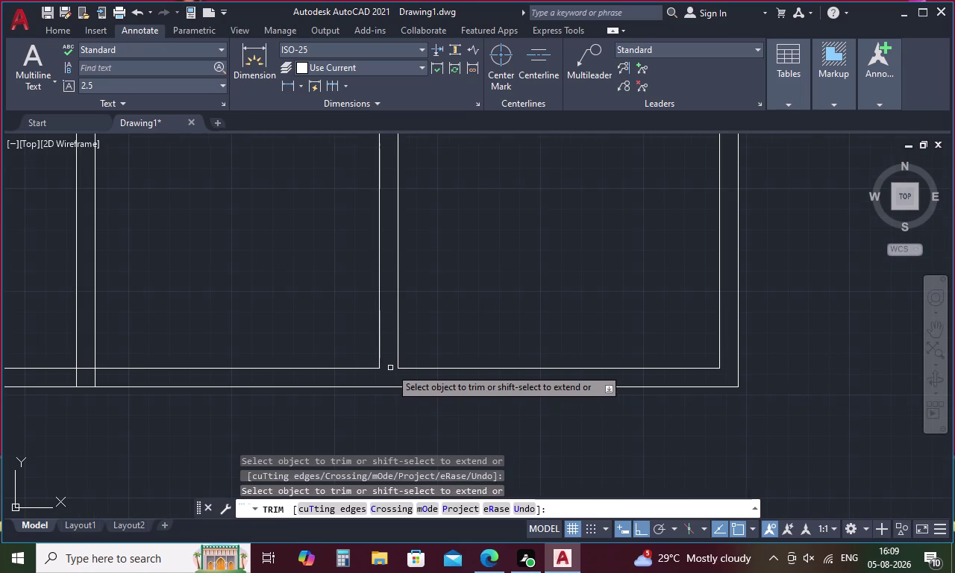
Trim the overshooting line at the floor plan's bottom-left wall corner.
middle_drag(311, 377, 513, 376)
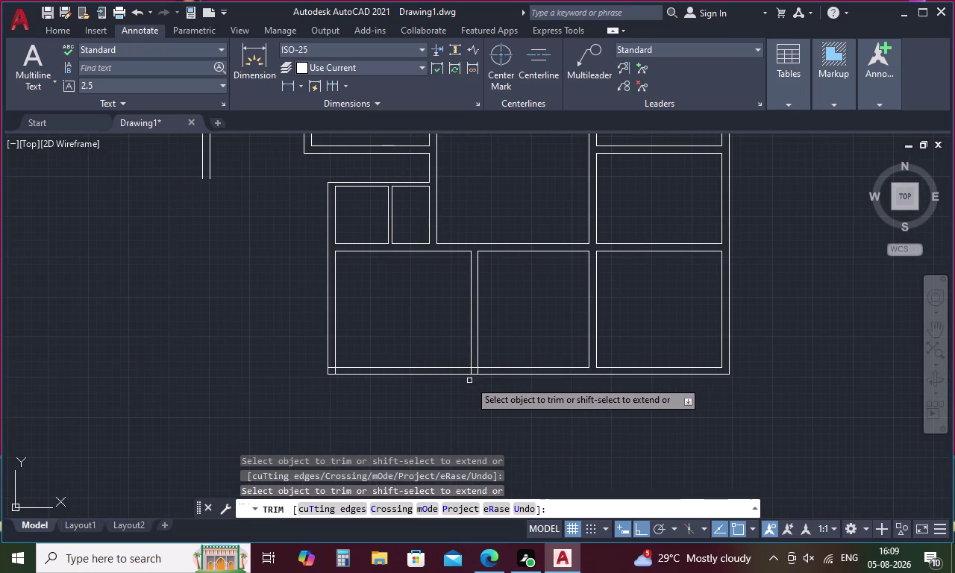
scroll(up, 3)
drag(489, 342, 471, 365)
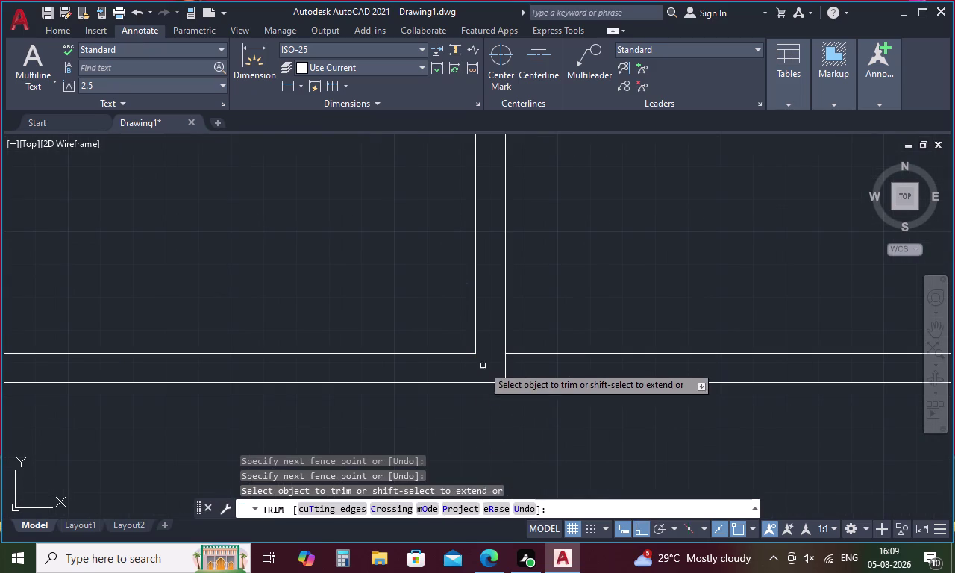
drag(486, 360, 519, 368)
scroll(down, 3)
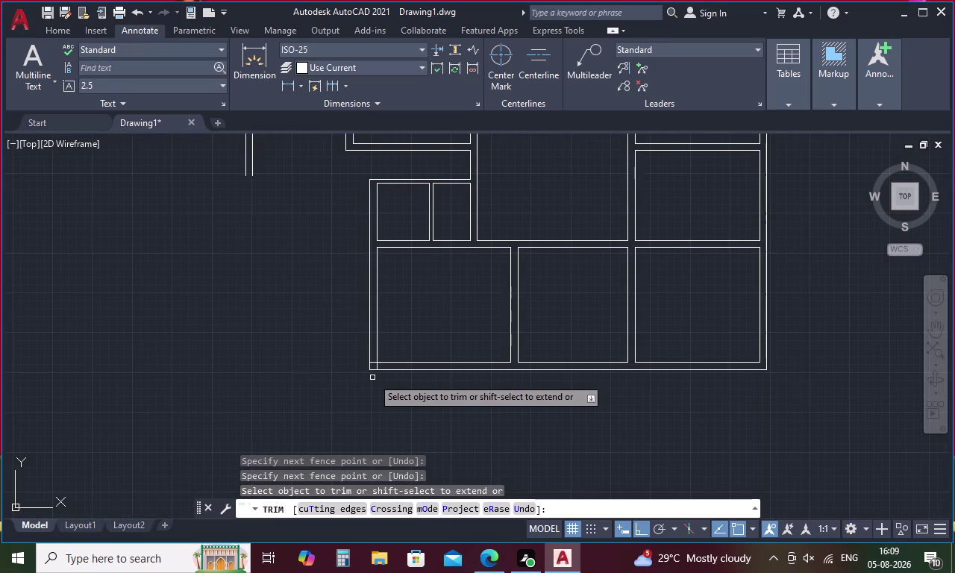
scroll(up, 3)
drag(373, 353, 392, 371)
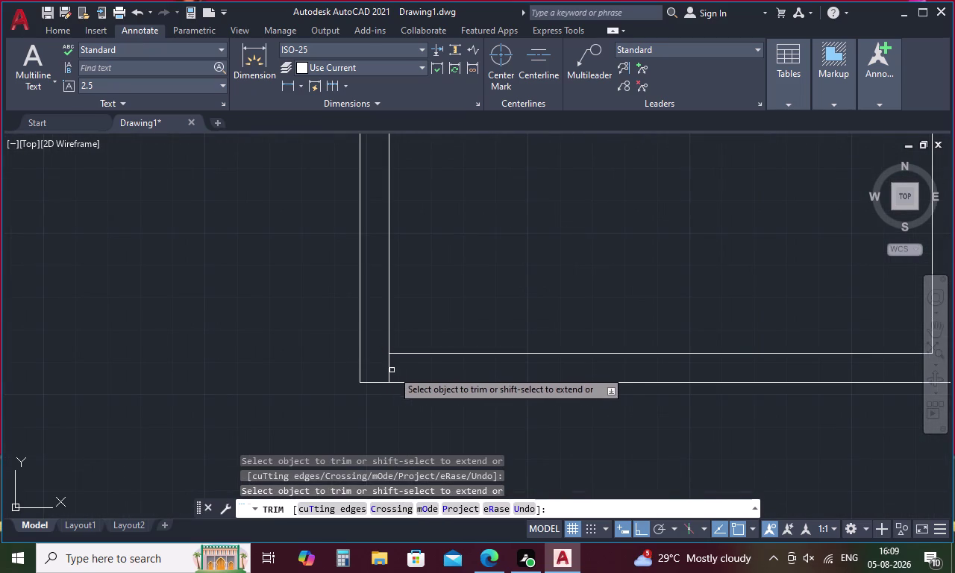
drag(391, 370, 406, 370)
click(389, 364)
scroll(down, 3)
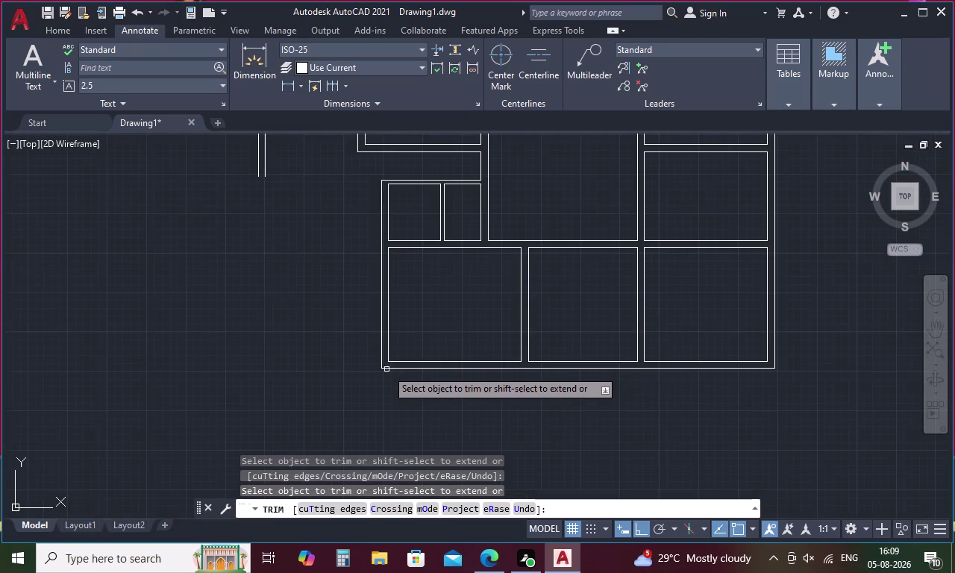
scroll(down, 3)
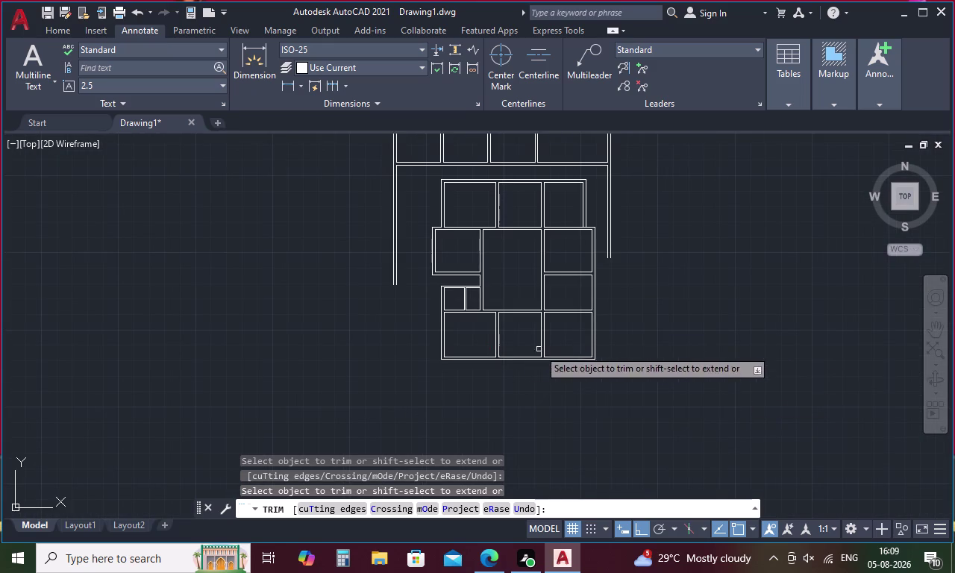
key(Escape)
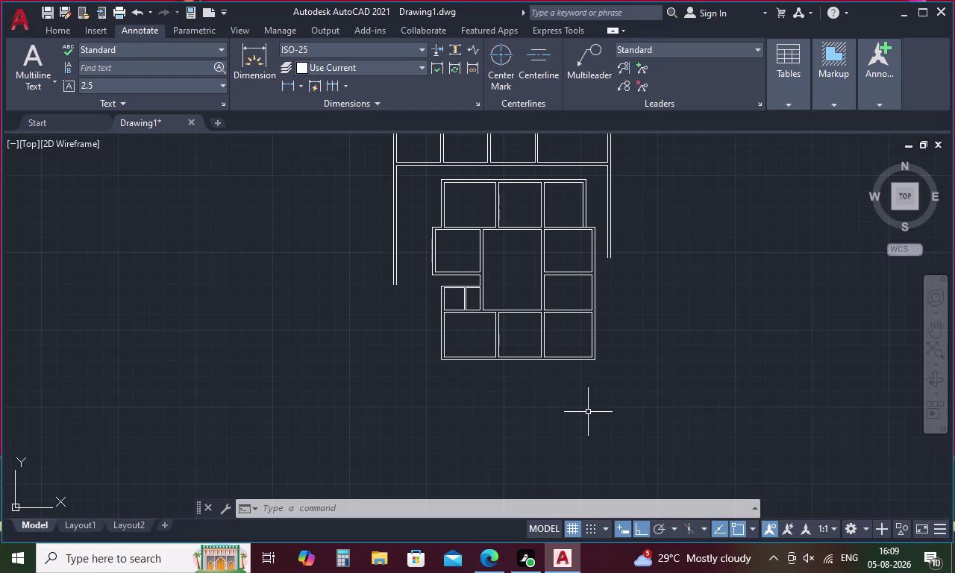
Pan down to show the empty space below the house.
middle_drag(481, 382, 480, 374)
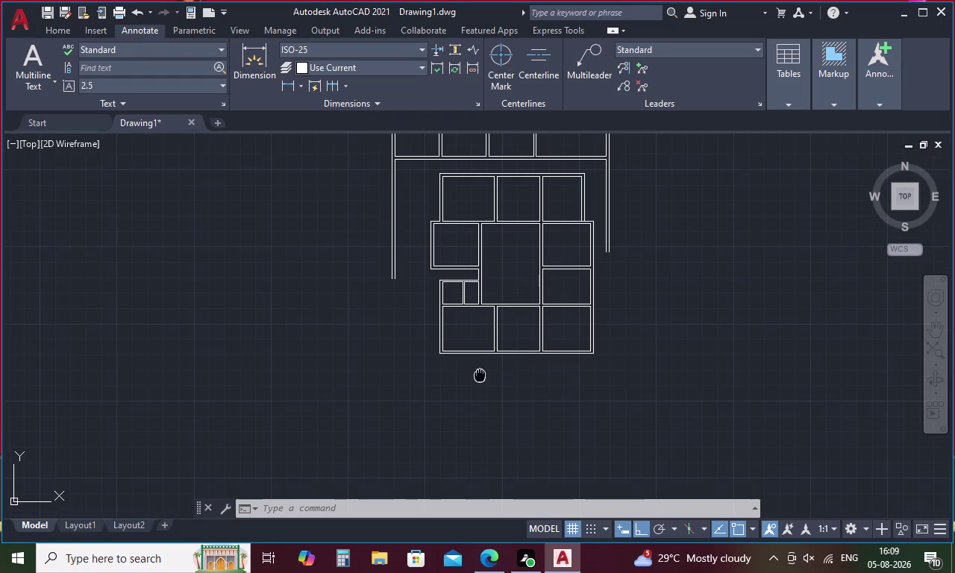
middle_drag(480, 374, 477, 343)
scroll(up, 3)
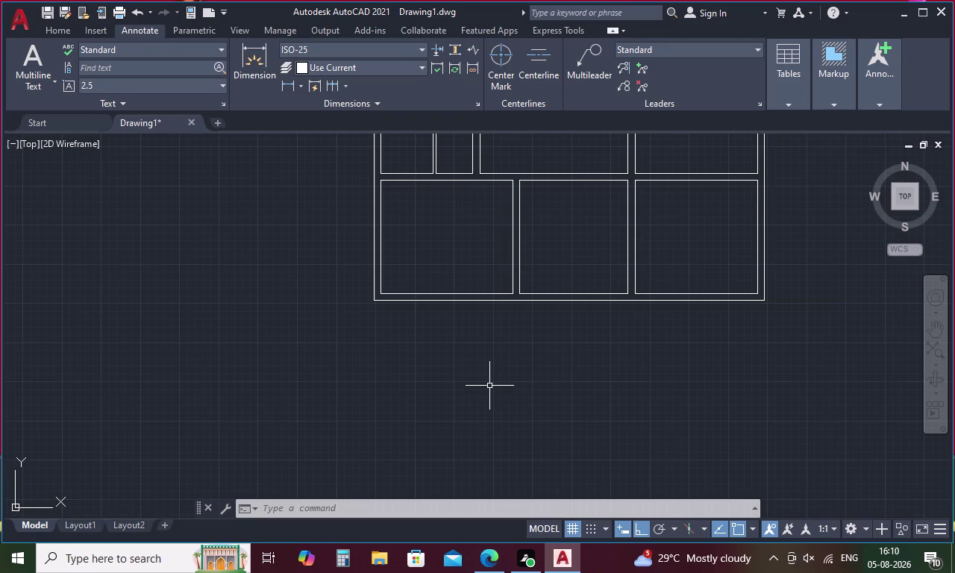
Offset the house's bottom wall line 3' downward.
key(o)
key(Return)
text(3')
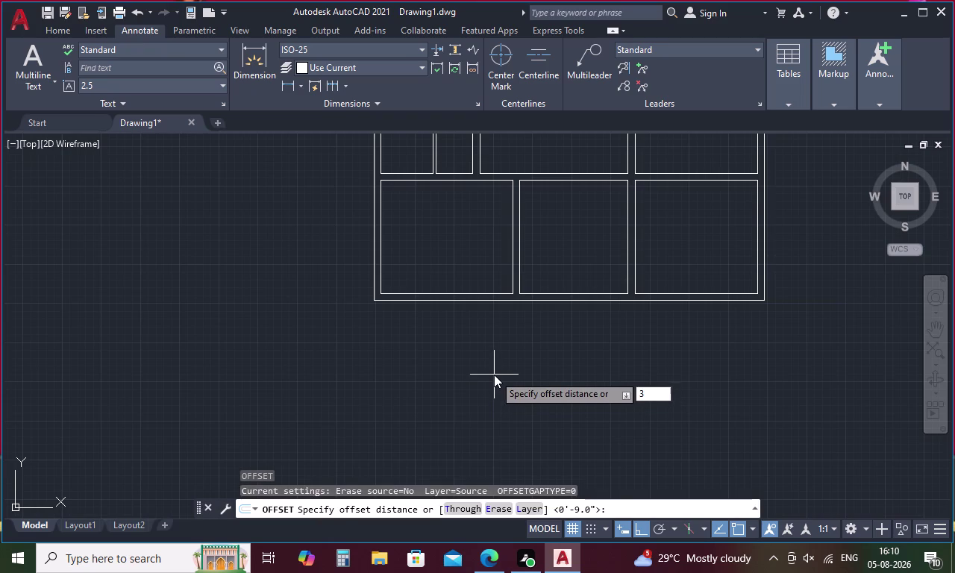
key(Return)
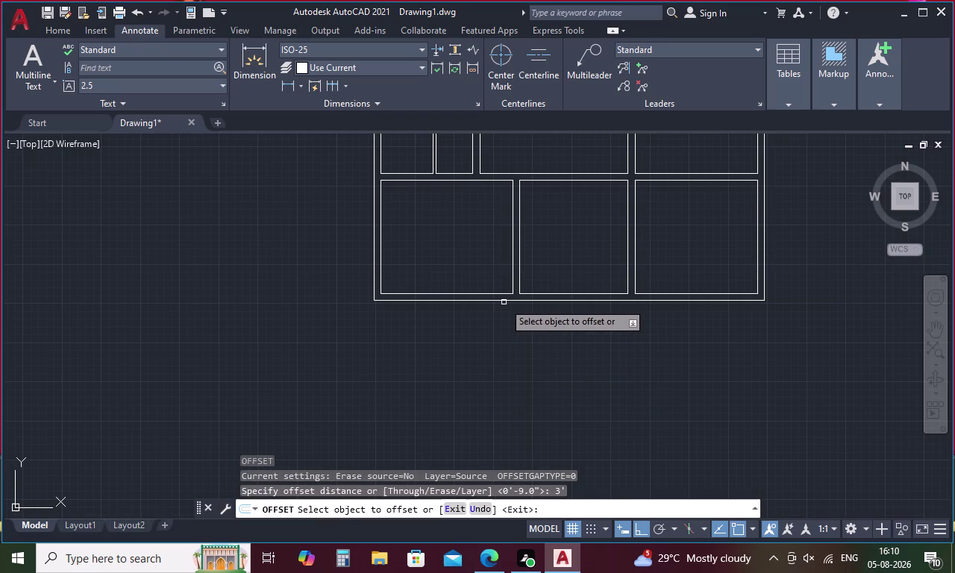
click(503, 302)
click(498, 327)
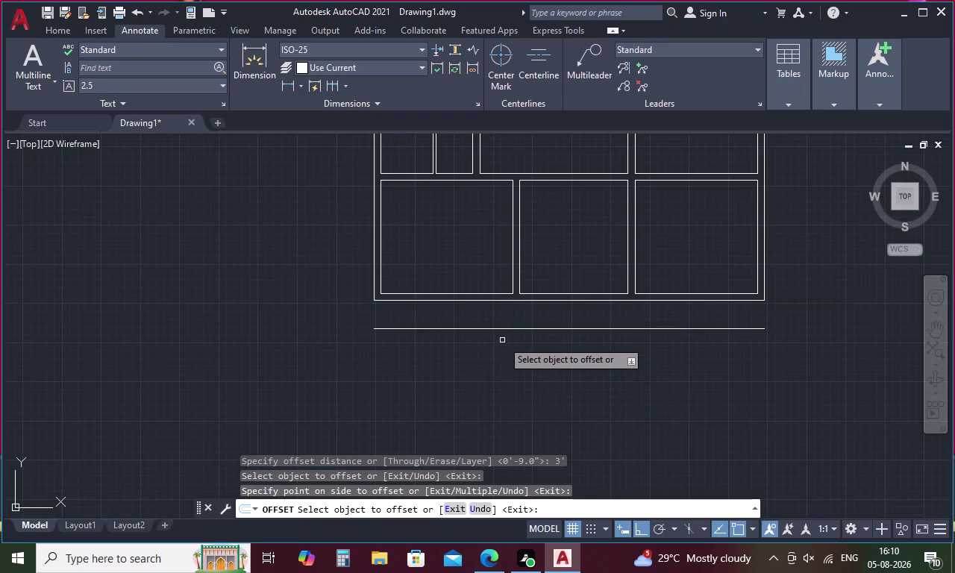
key(space)
key(space)
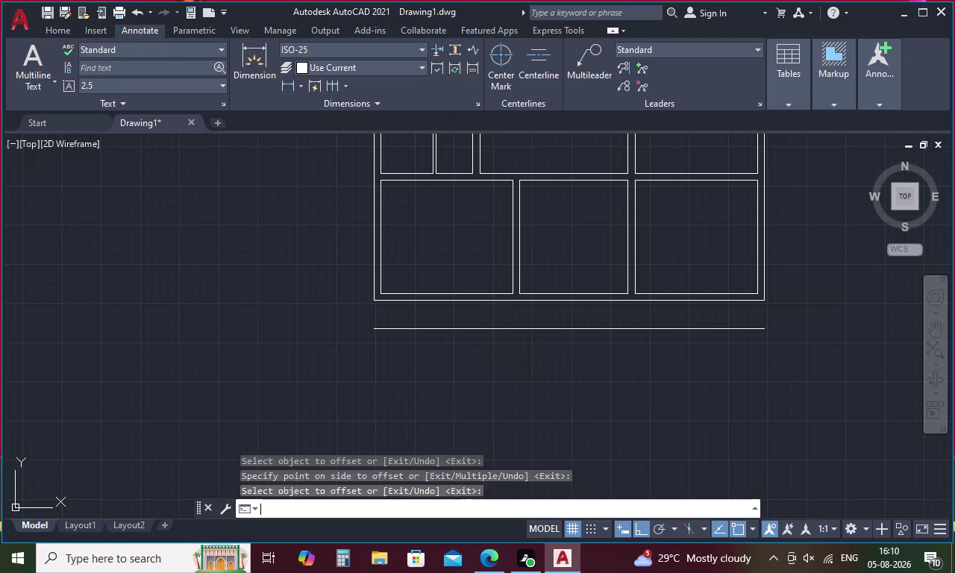
Offset that new line a further 4' down.
key(4)
key(apostrophe)
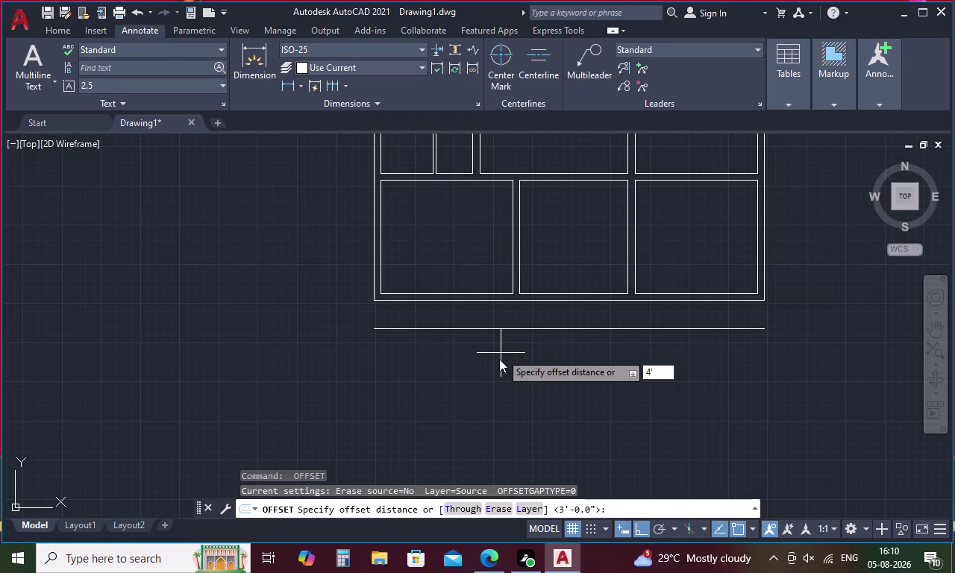
key(space)
click(515, 328)
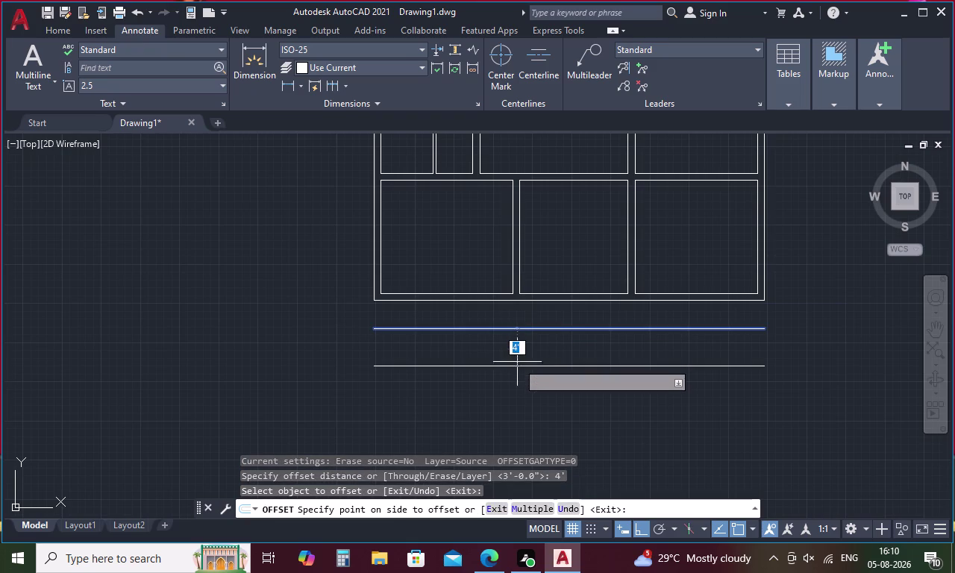
click(518, 369)
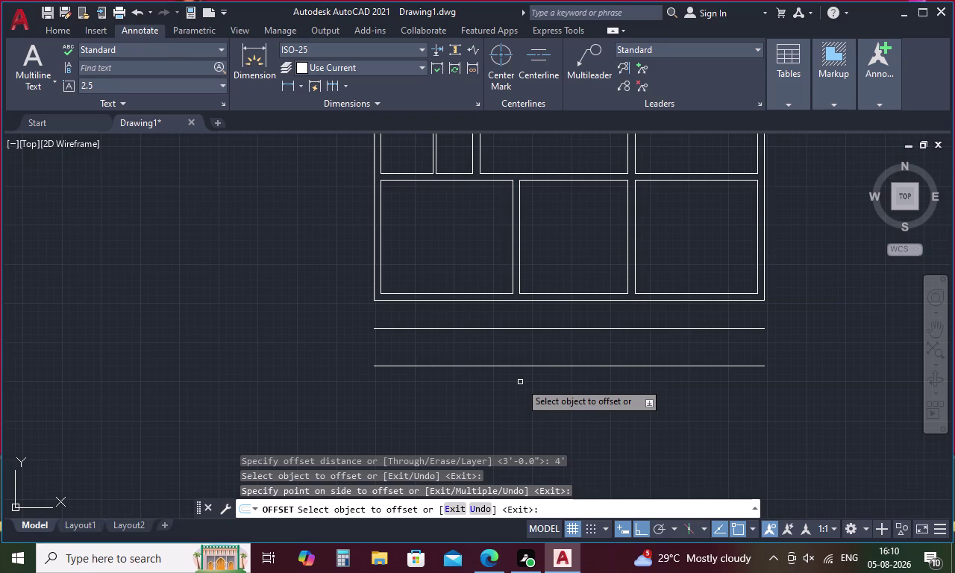
key(space)
key(space)
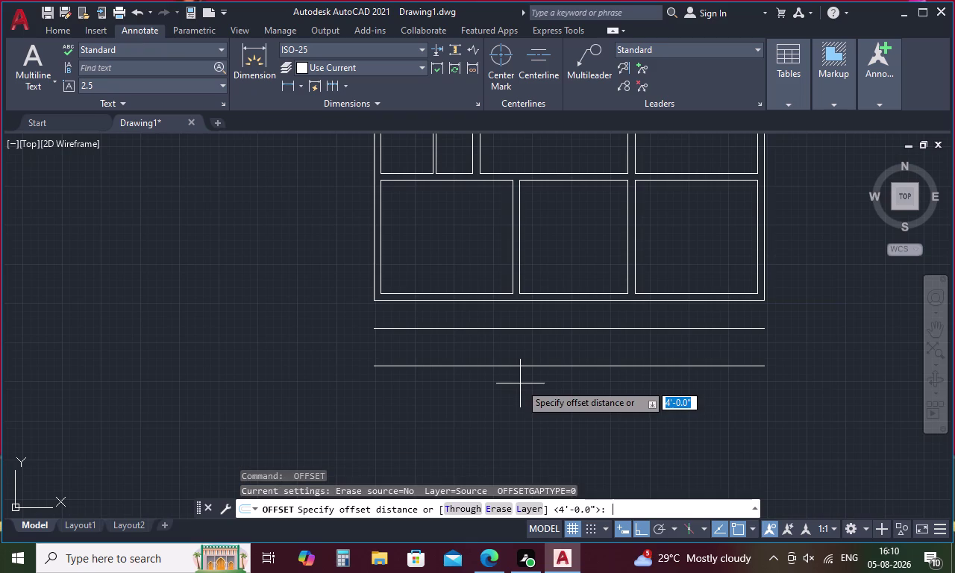
Offset the lowest line 6'-1.5" further down.
key(6)
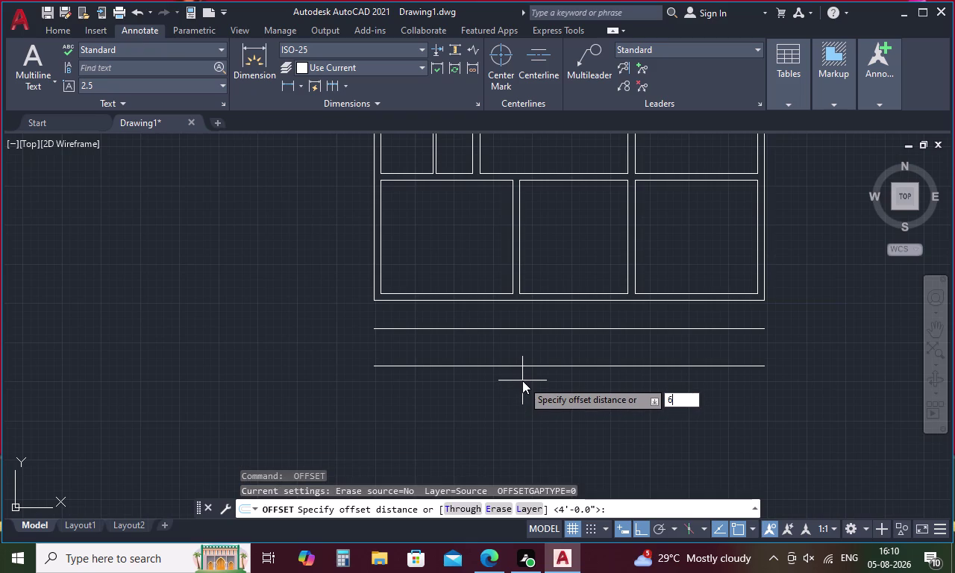
key(apostrophe)
key(1)
text(.)
text(5)
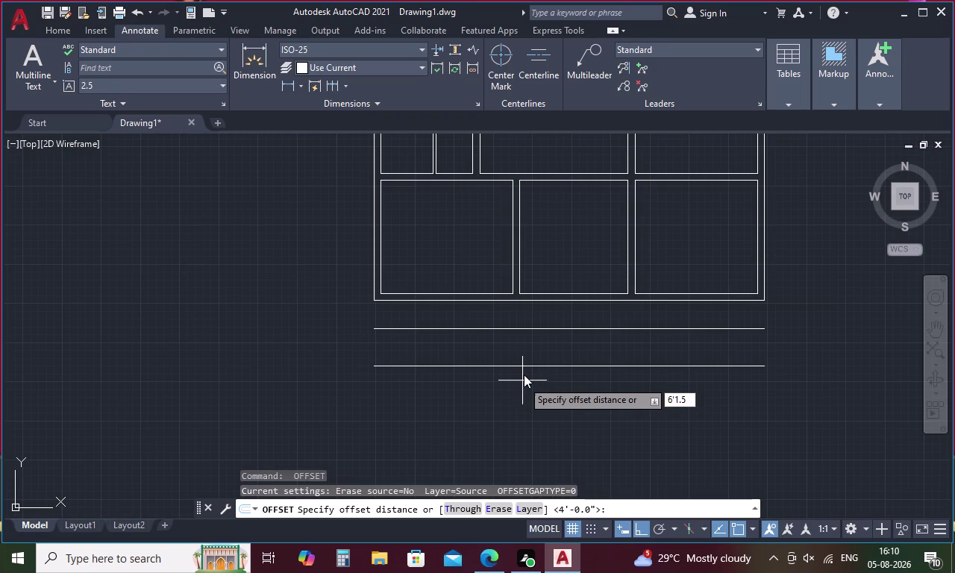
key(shift+quotedbl)
key(Return)
click(523, 367)
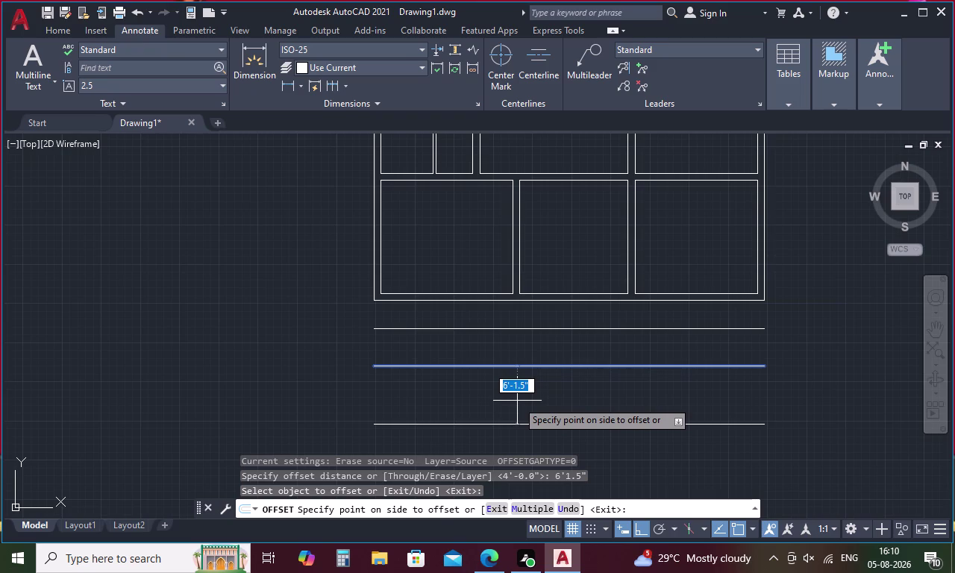
click(517, 400)
middle_drag(519, 391, 521, 327)
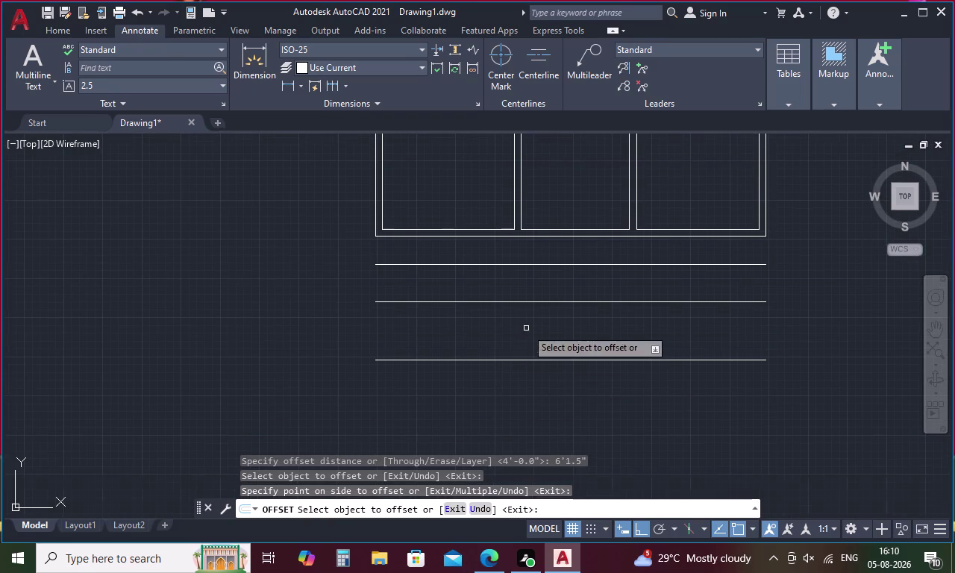
key(space)
Add a final offset line 9" below the lowest one.
key(space)
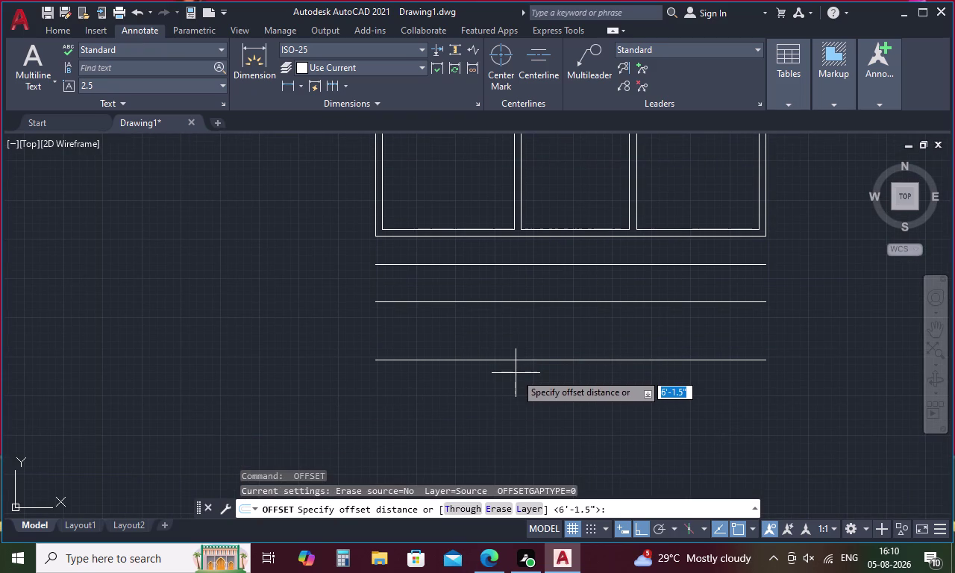
key(9)
key(space)
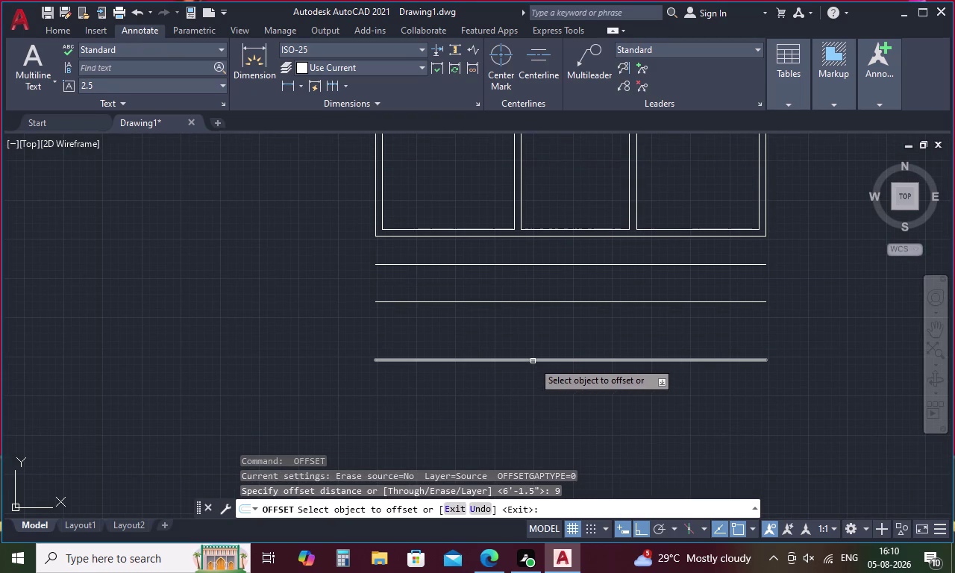
click(532, 361)
click(538, 386)
key(Escape)
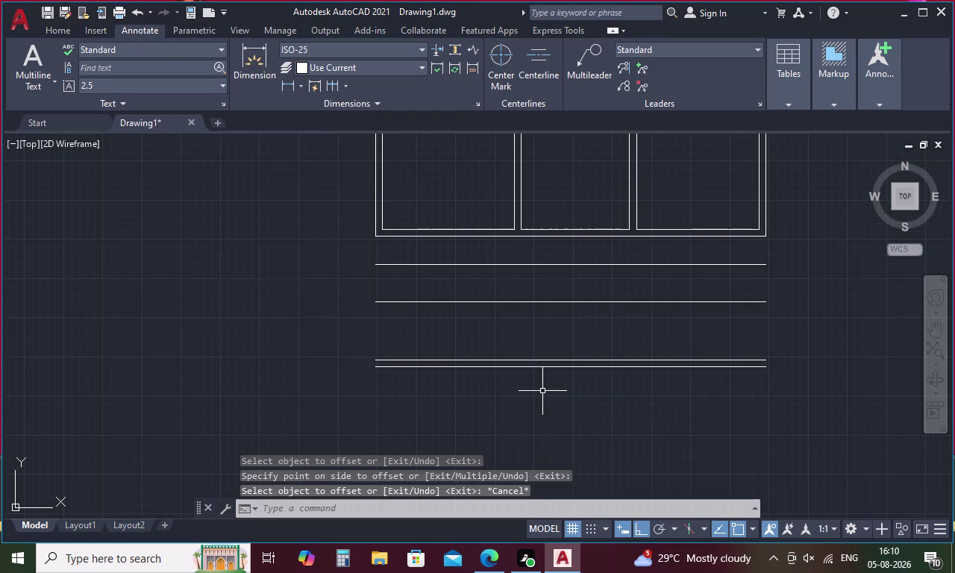
scroll(down, 3)
key(o)
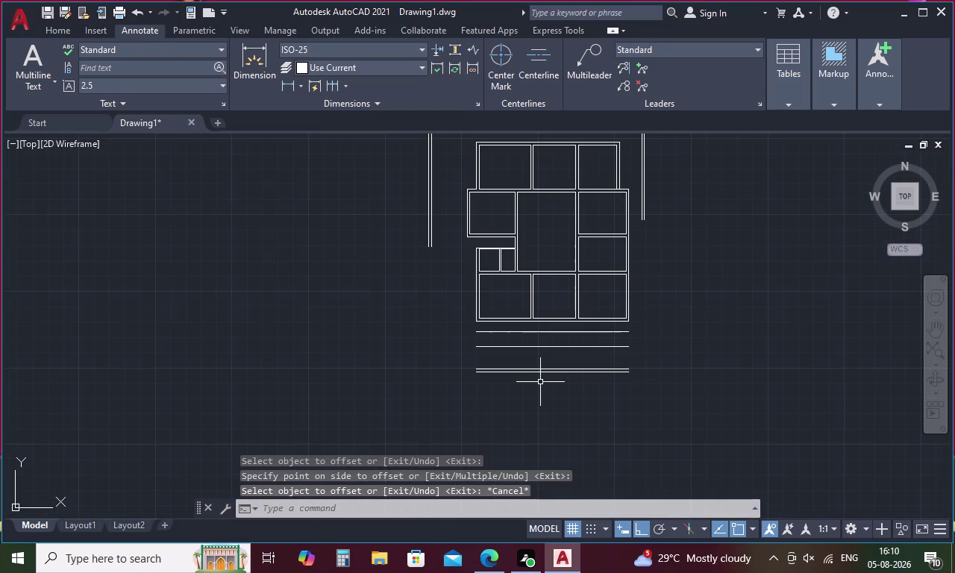
key(Return)
key(Escape)
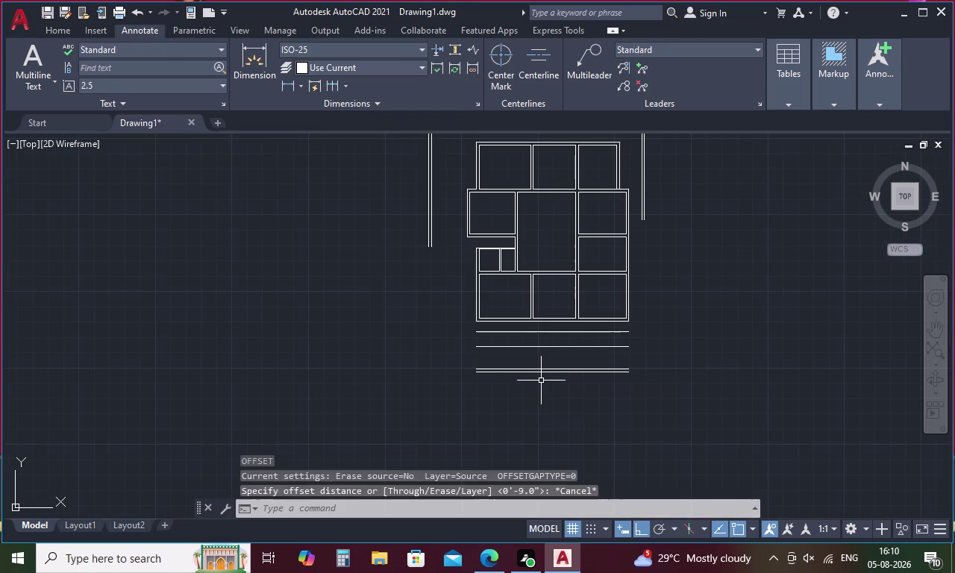
Fillet the left compound wall lines to the bottom lines, closing the left corners.
text(f)
key(space)
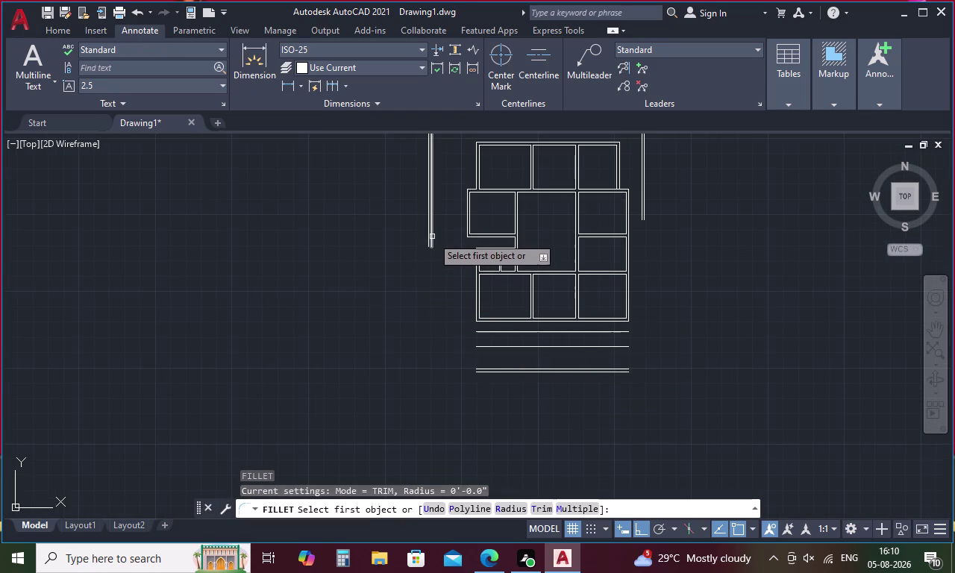
click(433, 237)
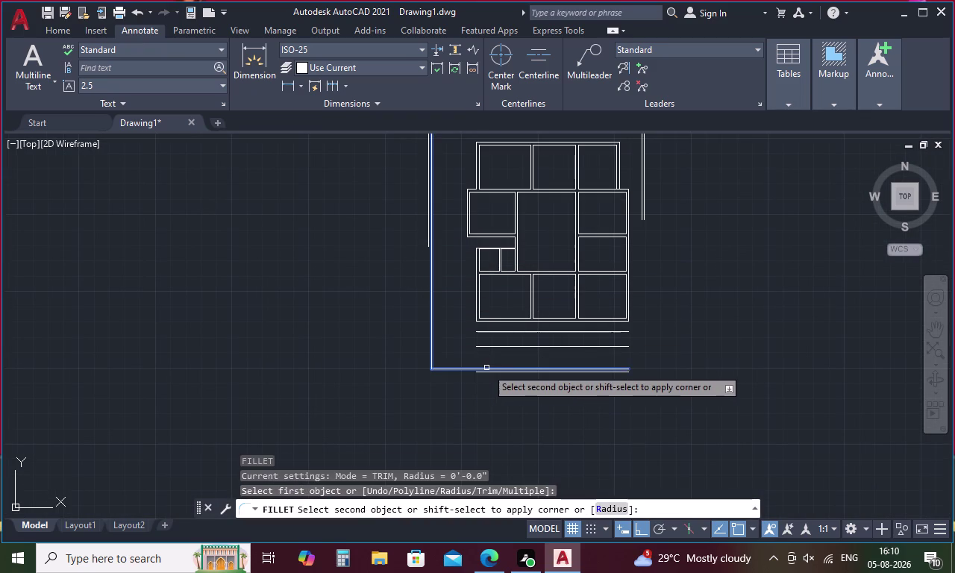
click(488, 368)
key(space)
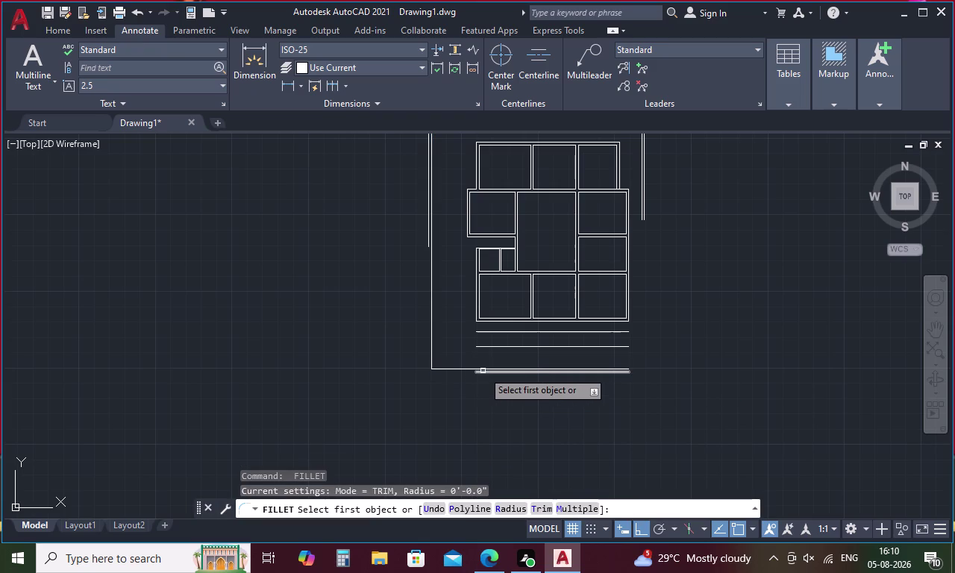
click(480, 373)
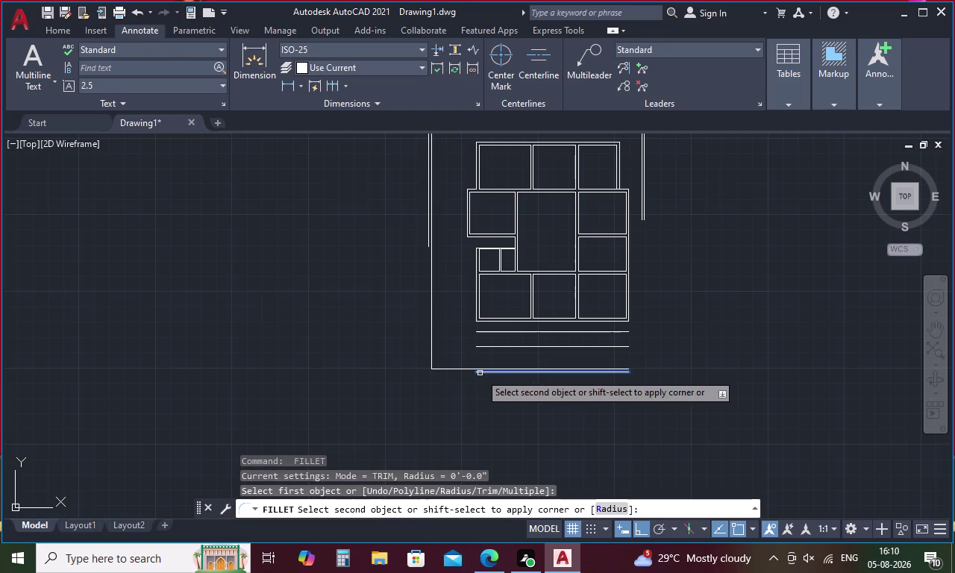
click(427, 242)
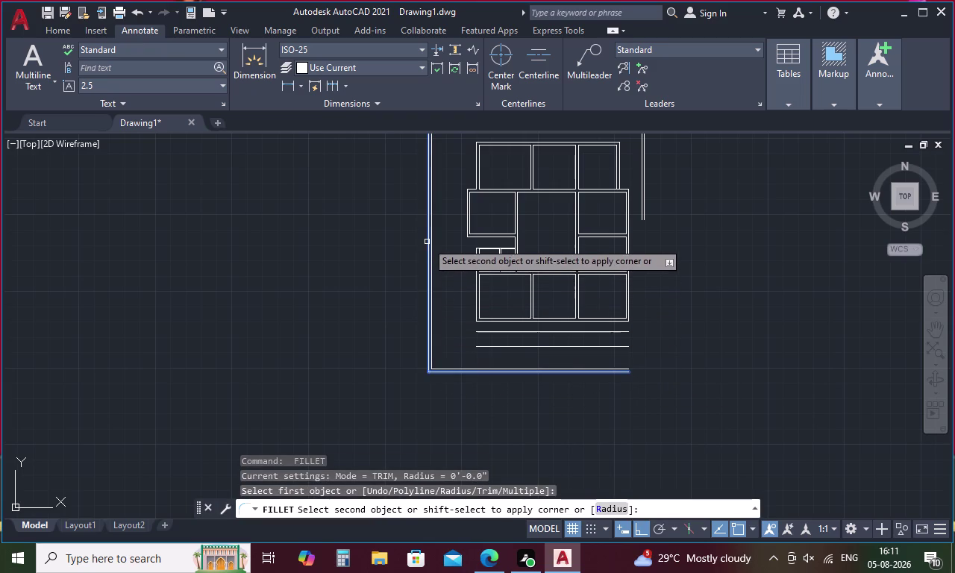
Fillet the right compound wall lines to the bottom lines, closing the right corners.
key(space)
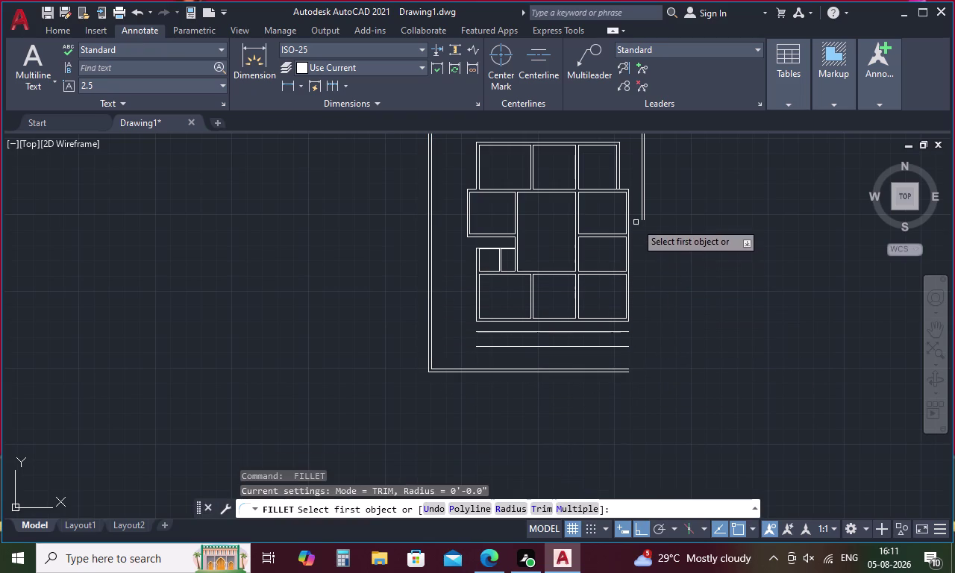
click(641, 212)
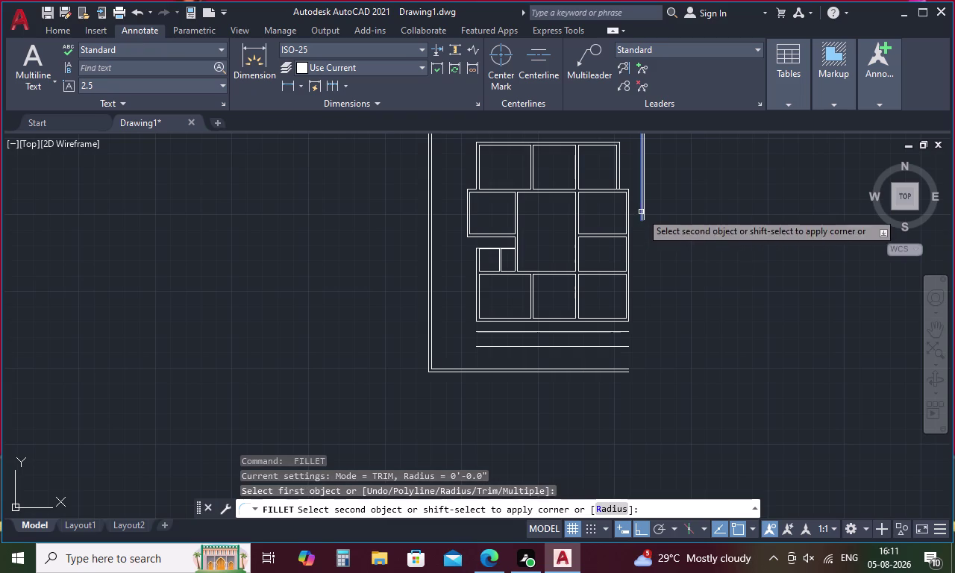
scroll(up, 3)
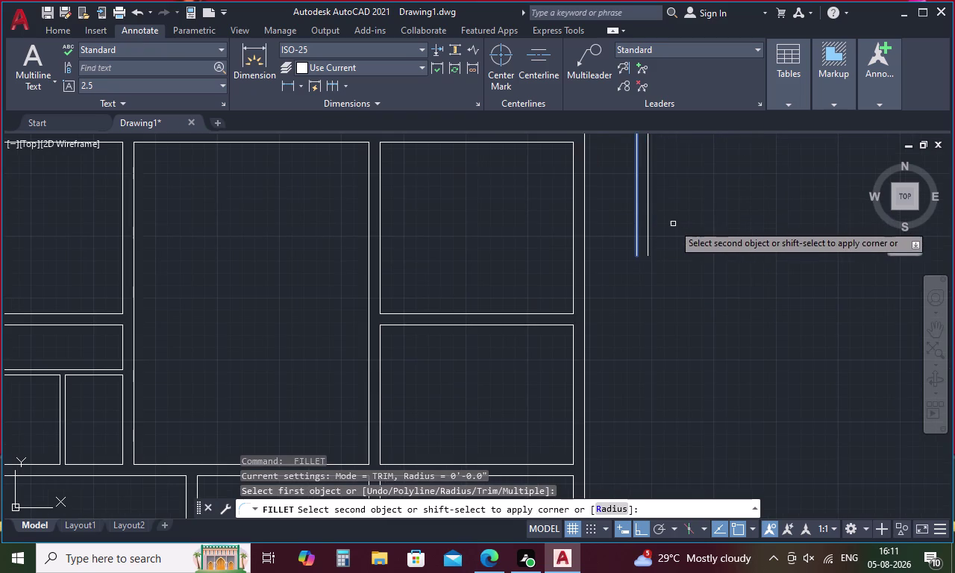
scroll(down, 3)
click(638, 380)
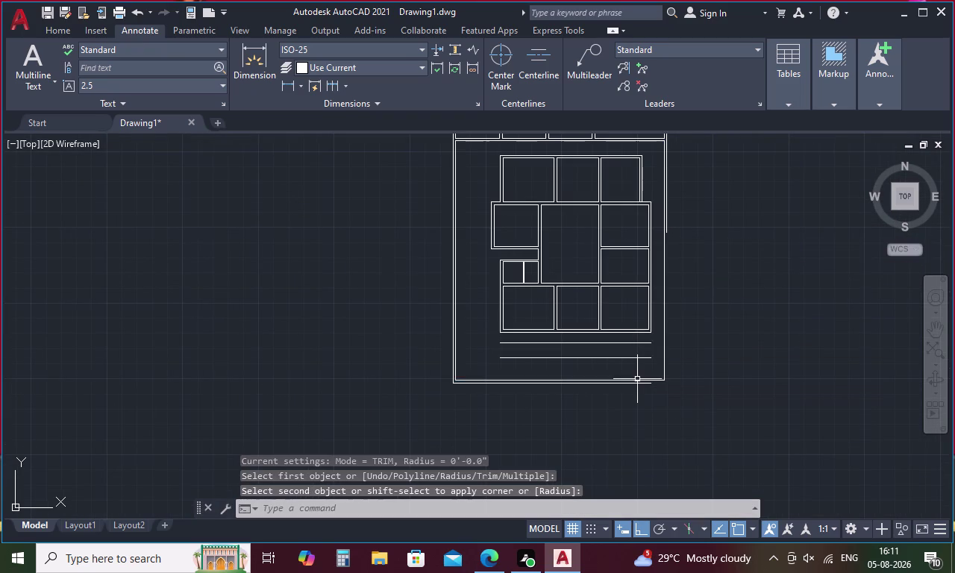
key(space)
click(637, 384)
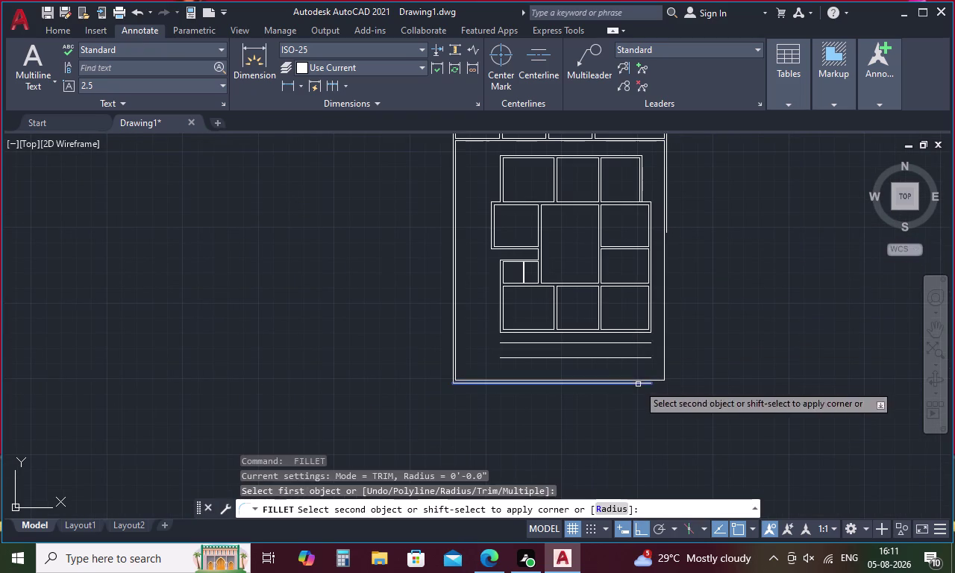
click(669, 232)
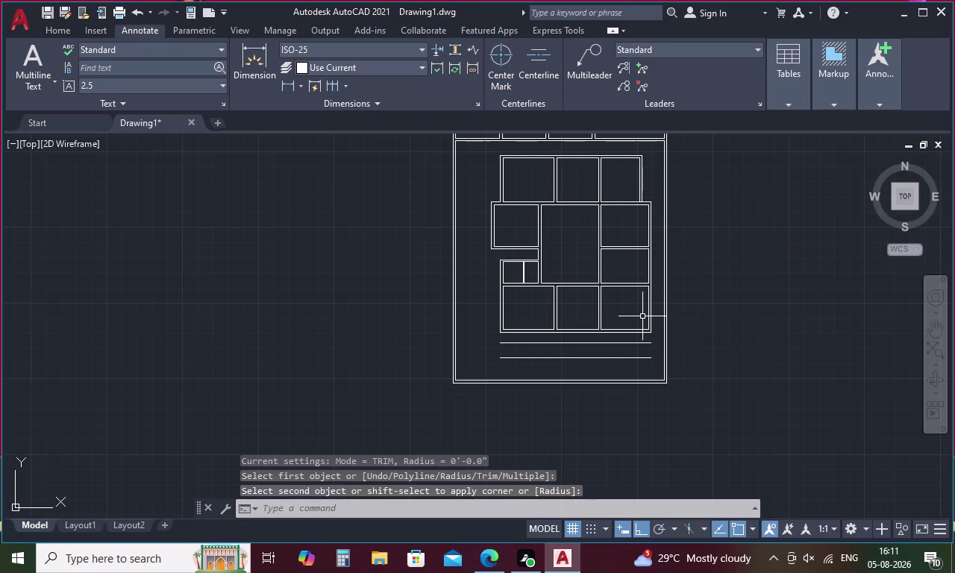
key(Escape)
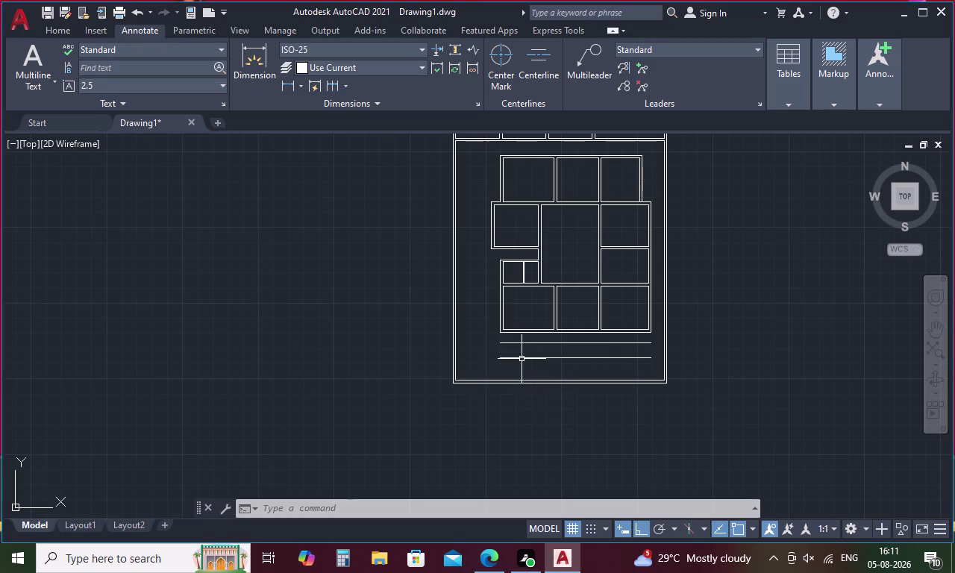
Start and cancel the EX (extend) command several times.
key(Escape)
text(ex)
key(space)
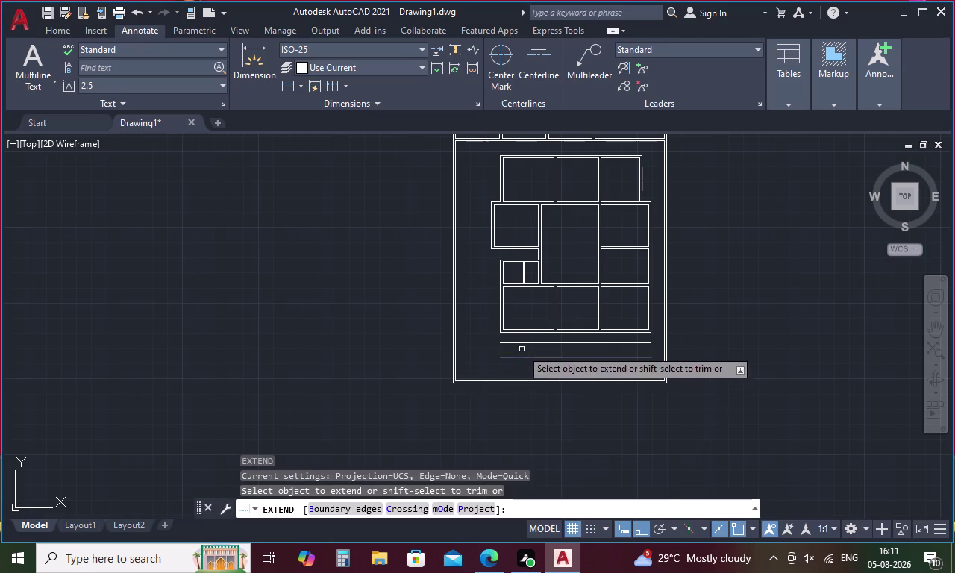
key(Escape)
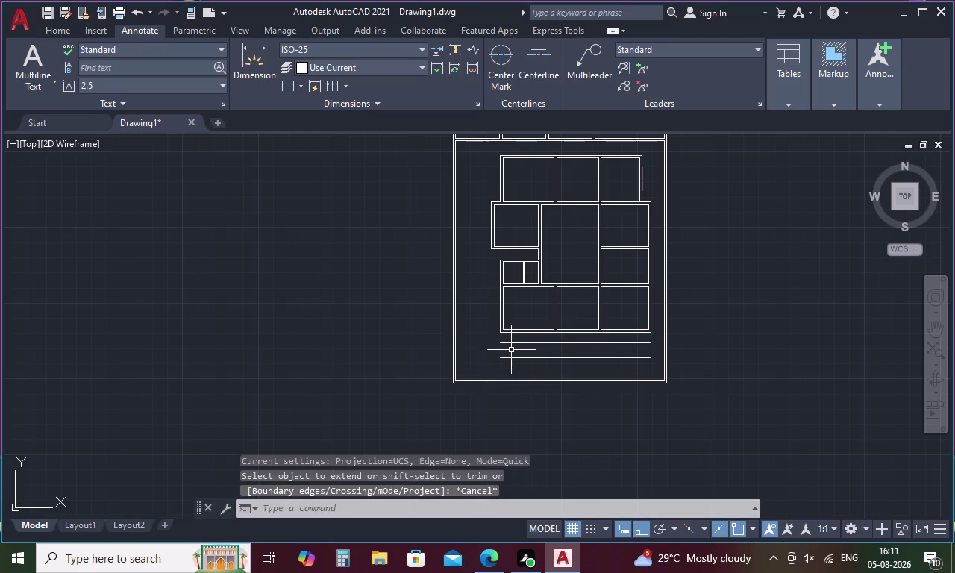
text(ex)
key(space)
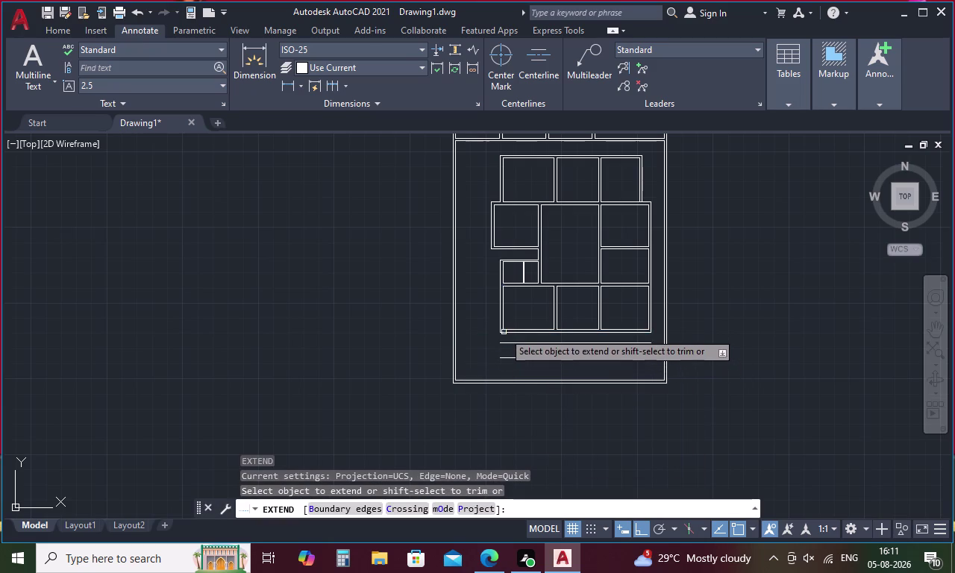
key(Escape)
key(Escape)
text(e)
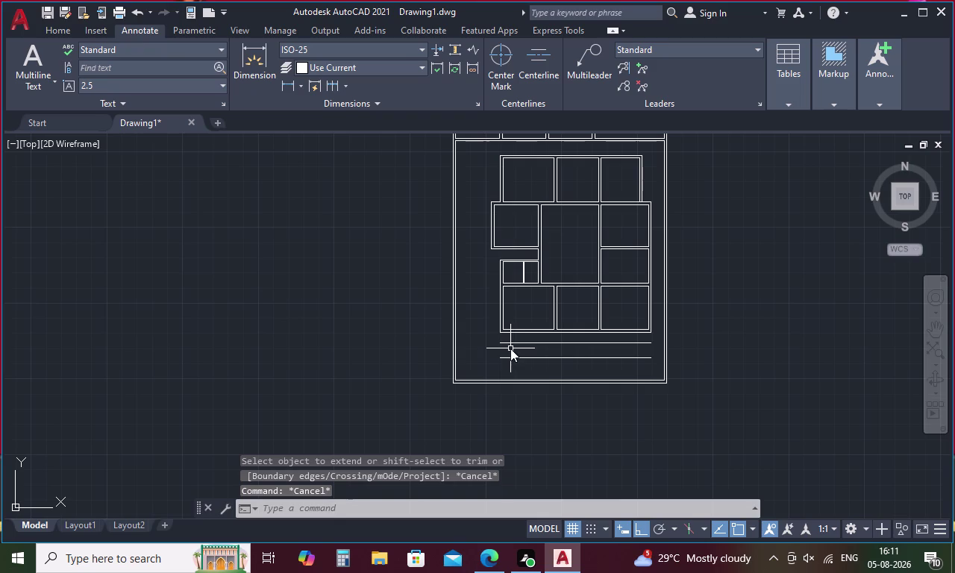
text(x)
key(space)
key(Escape)
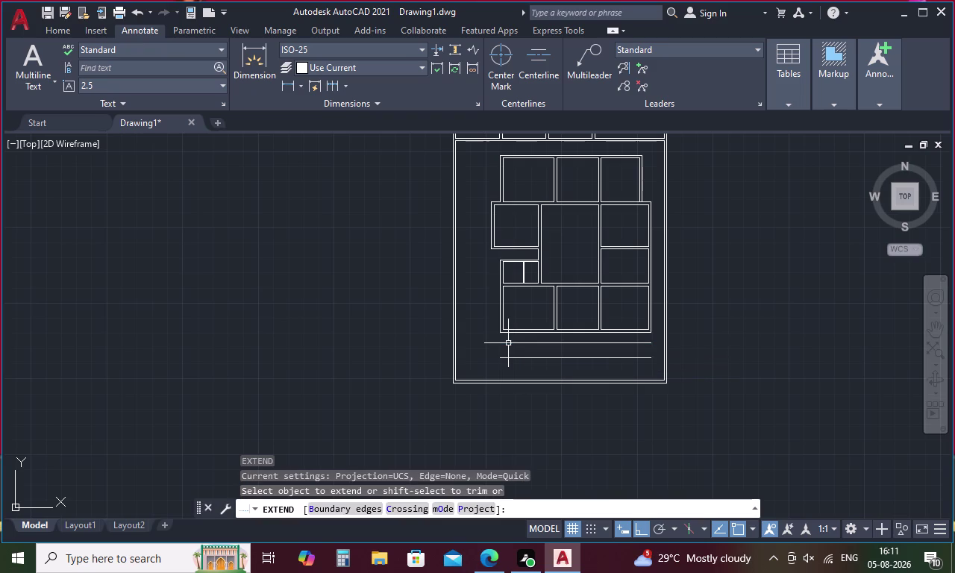
key(Escape)
Extend the two short side lines below the rooms down to the first offset line.
key(e)
text(x)
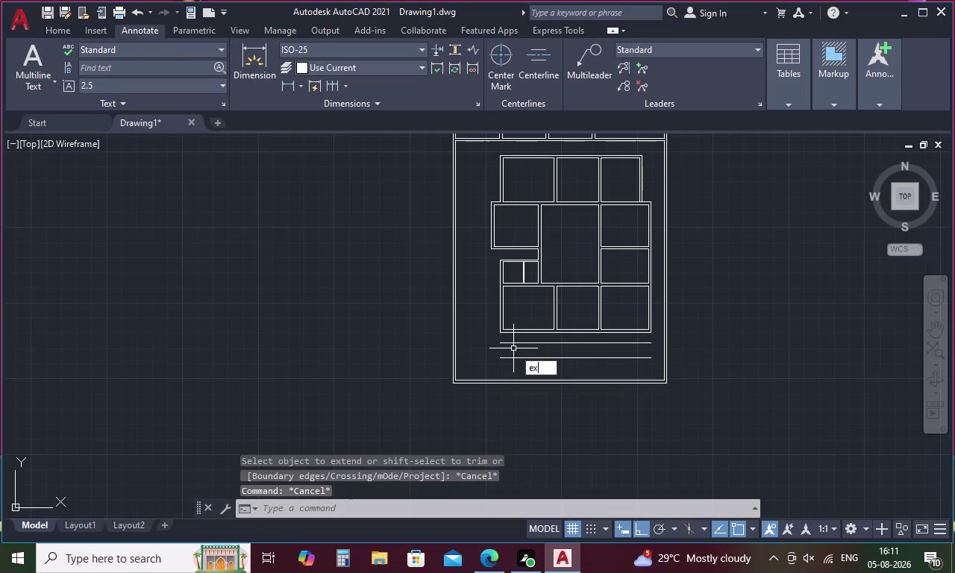
key(space)
scroll(up, 3)
click(494, 330)
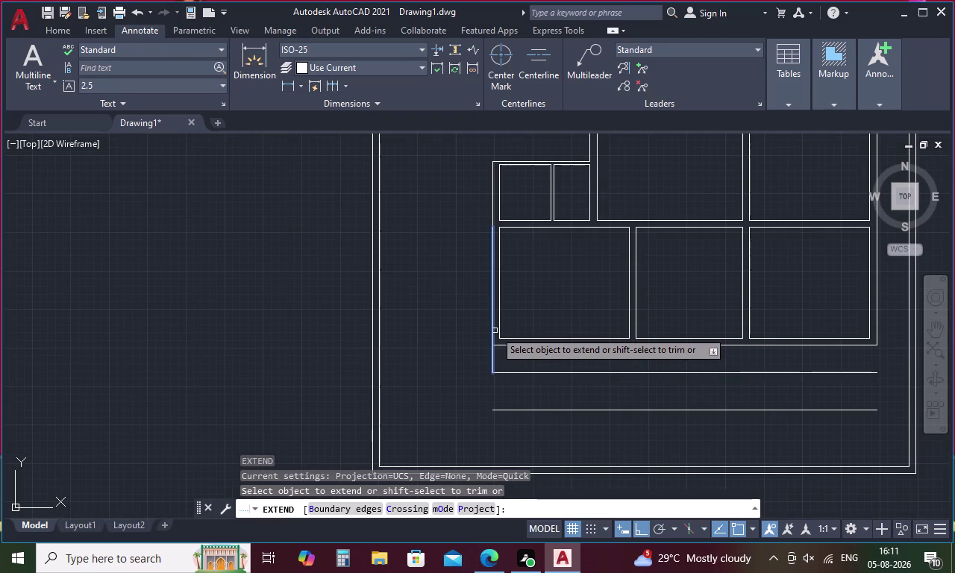
click(877, 335)
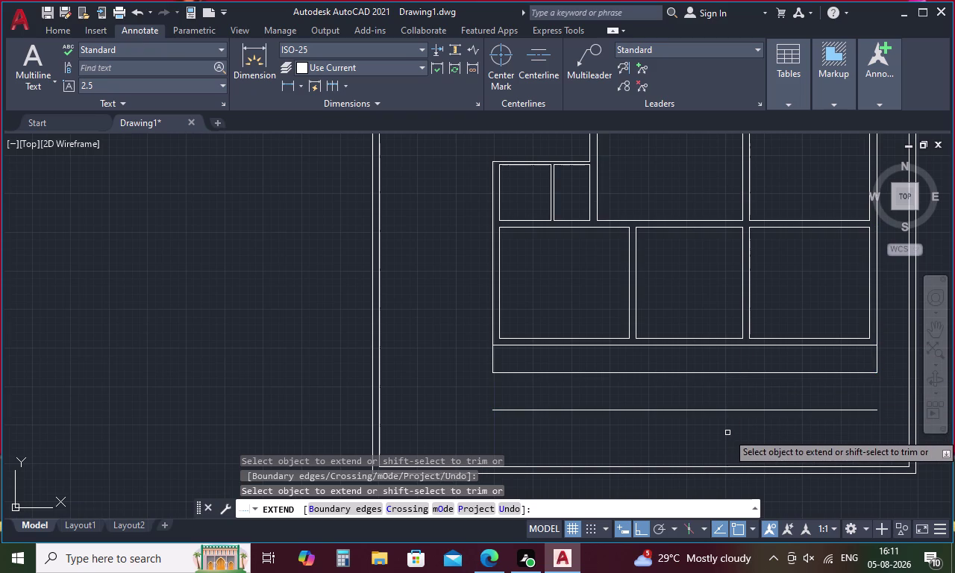
key(Escape)
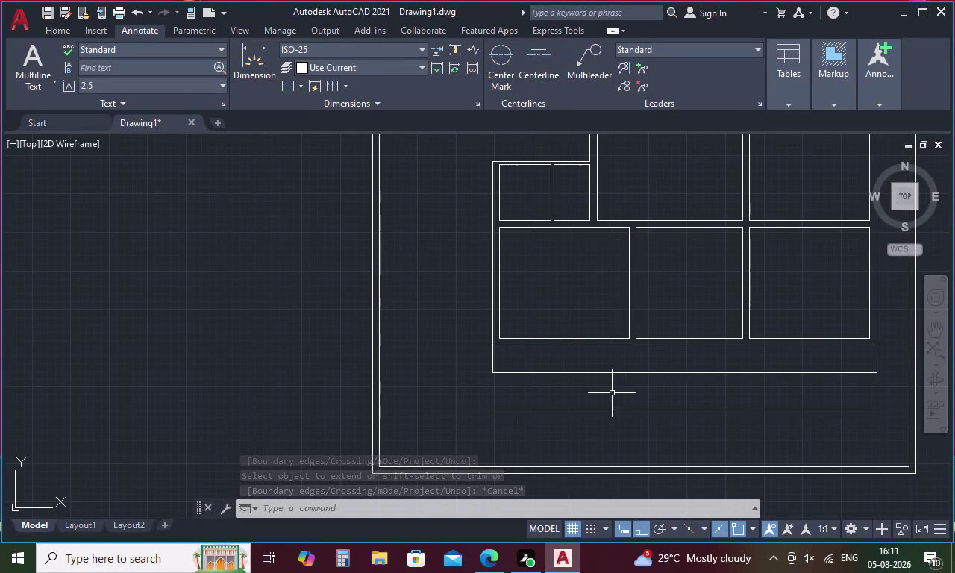
scroll(down, 3)
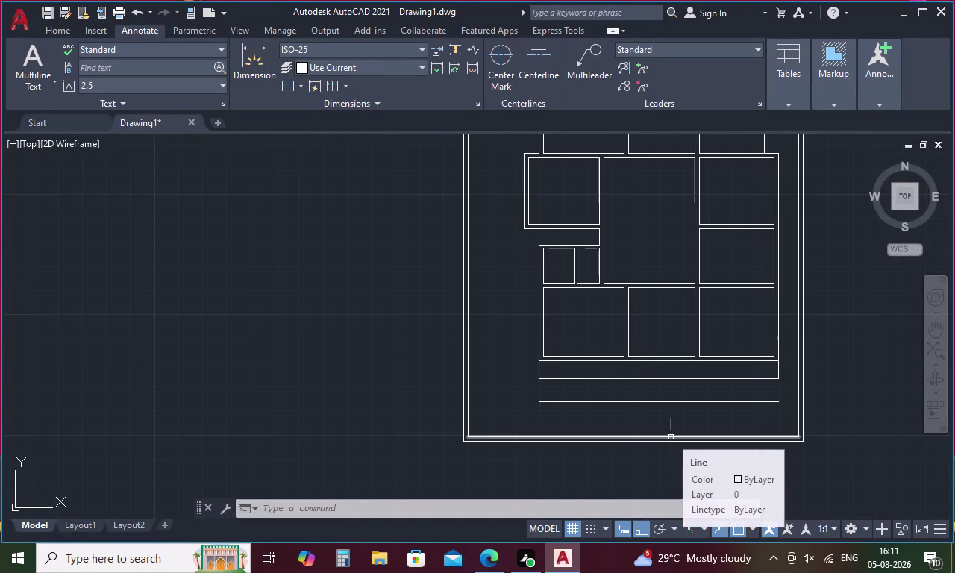
key(Escape)
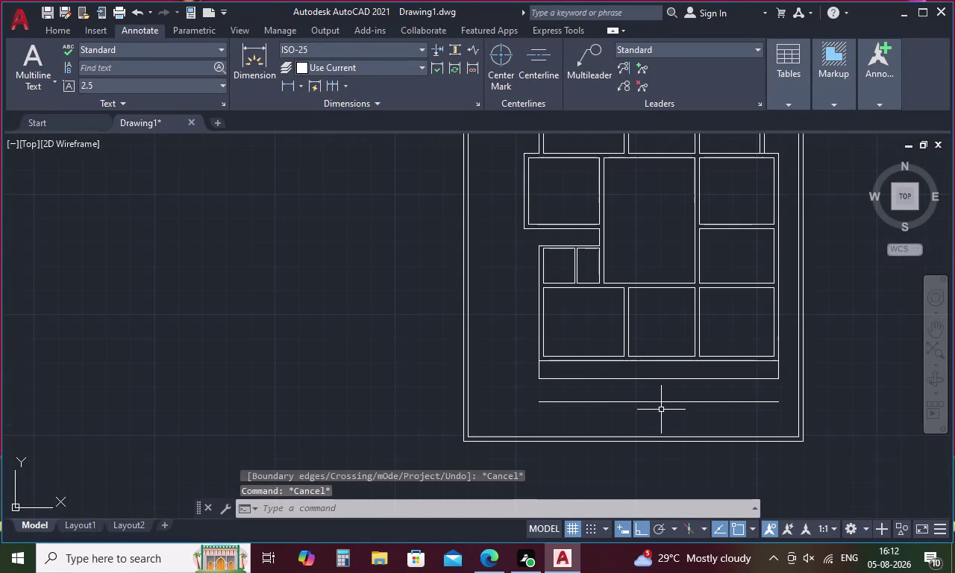
Draw a vertical line up to the strip, 9' in from the lowest line's right end.
key(l)
key(space)
text(tk)
key(space)
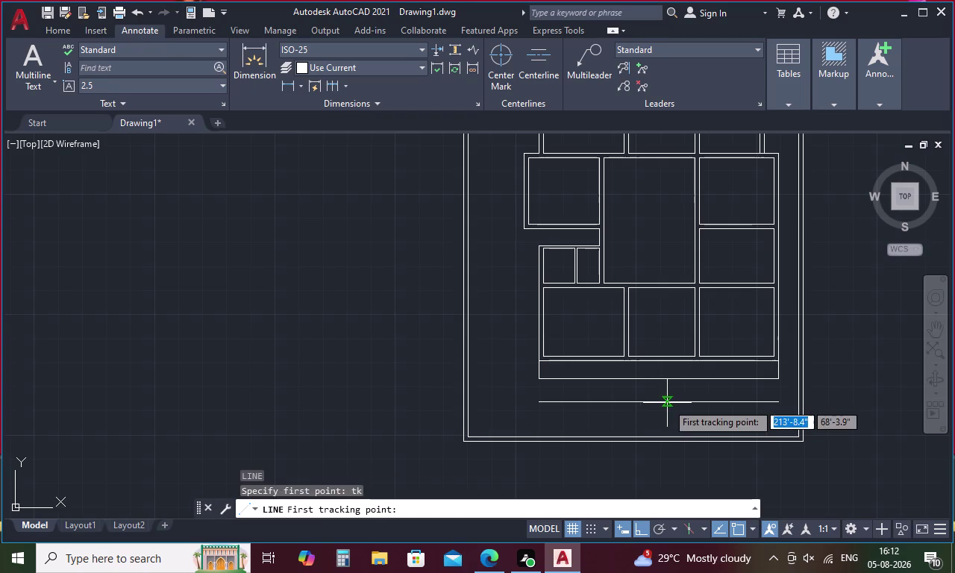
click(655, 405)
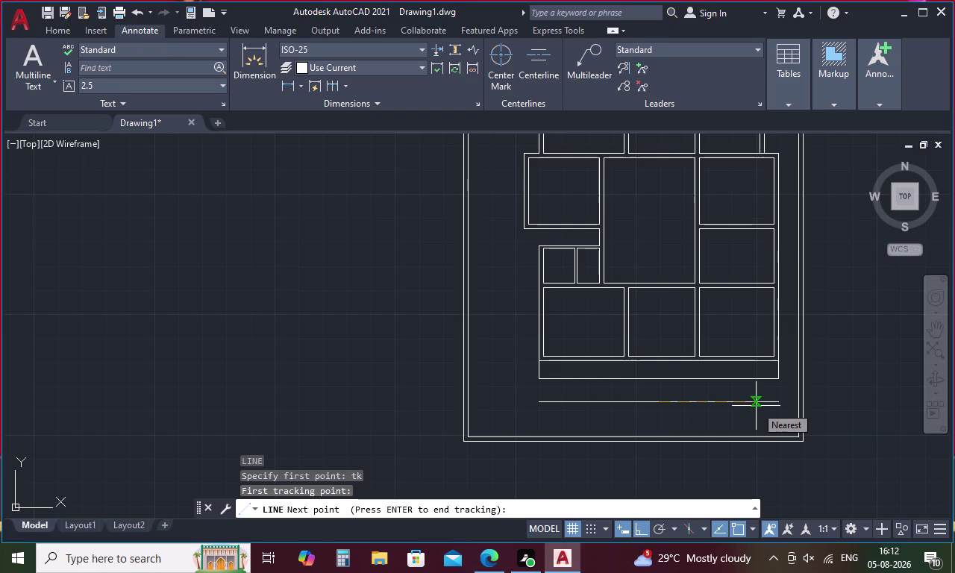
key(6)
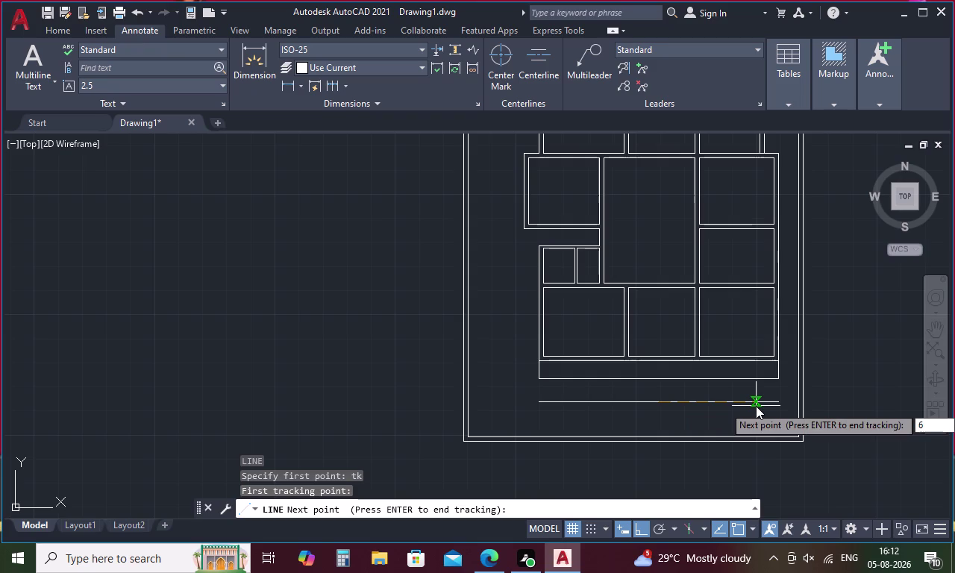
key(apostrophe)
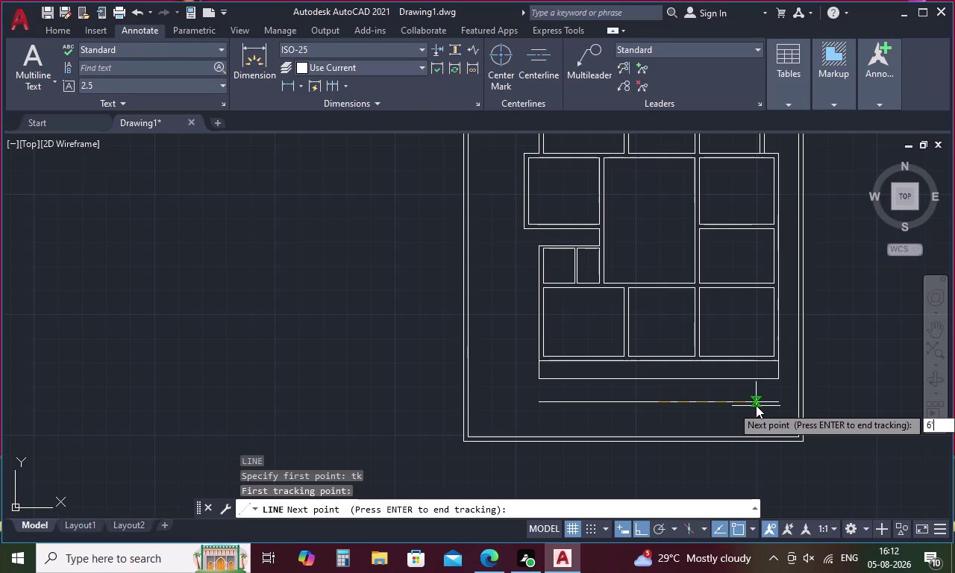
key(BackSpace)
key(BackSpace)
text(8')
key(BackSpace)
key(BackSpace)
text(9)
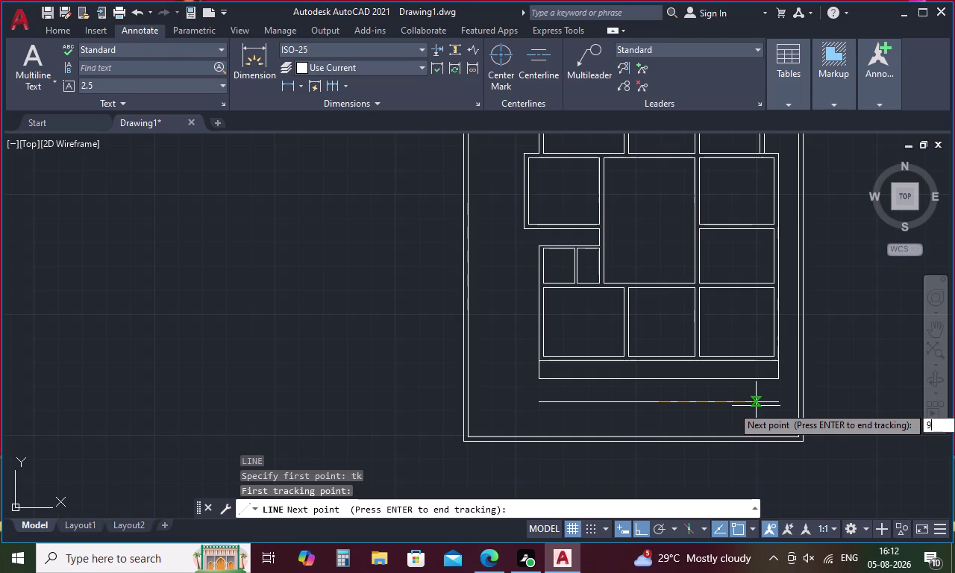
text(')
key(space)
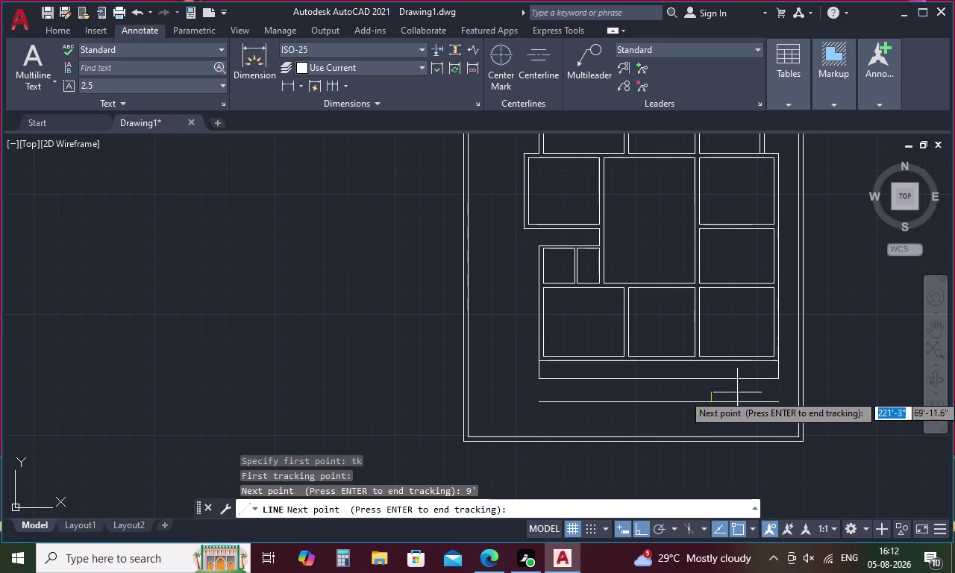
key(space)
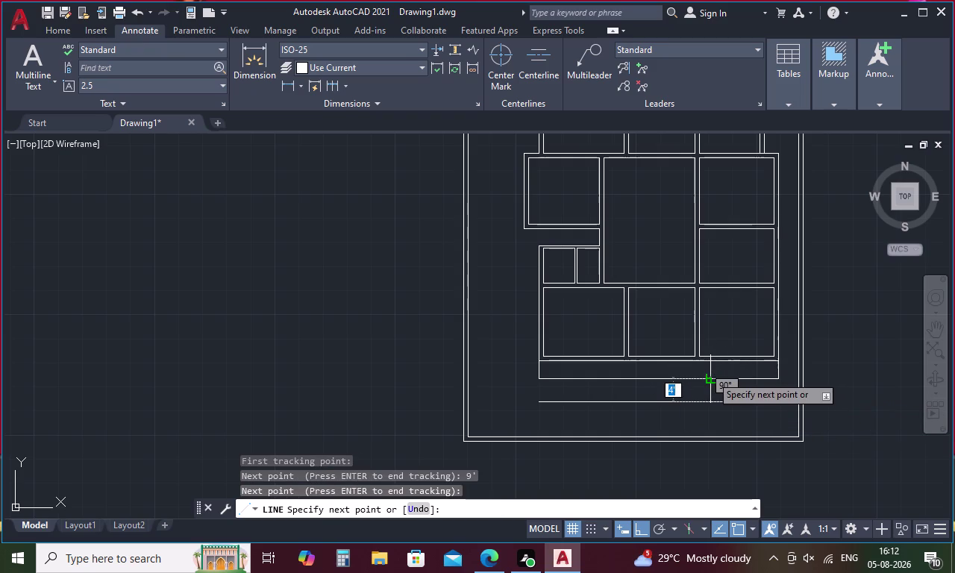
click(711, 375)
key(Escape)
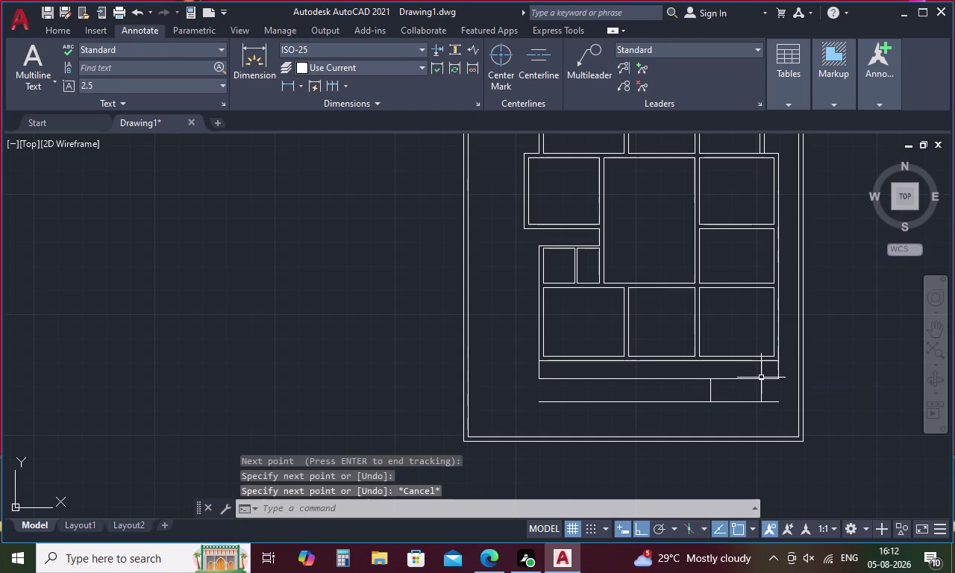
Offset the new vertical line 18' to its left.
text(o)
key(space)
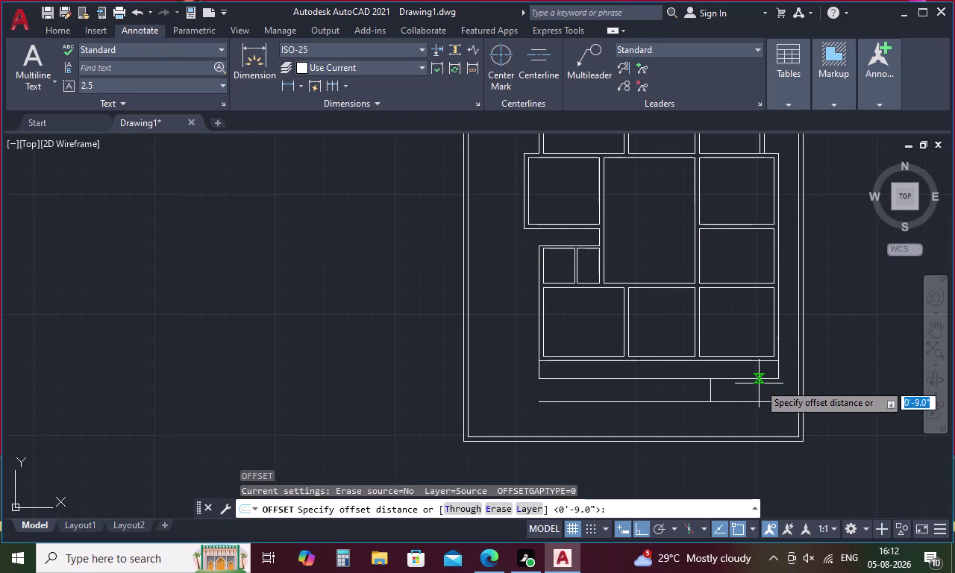
key(1)
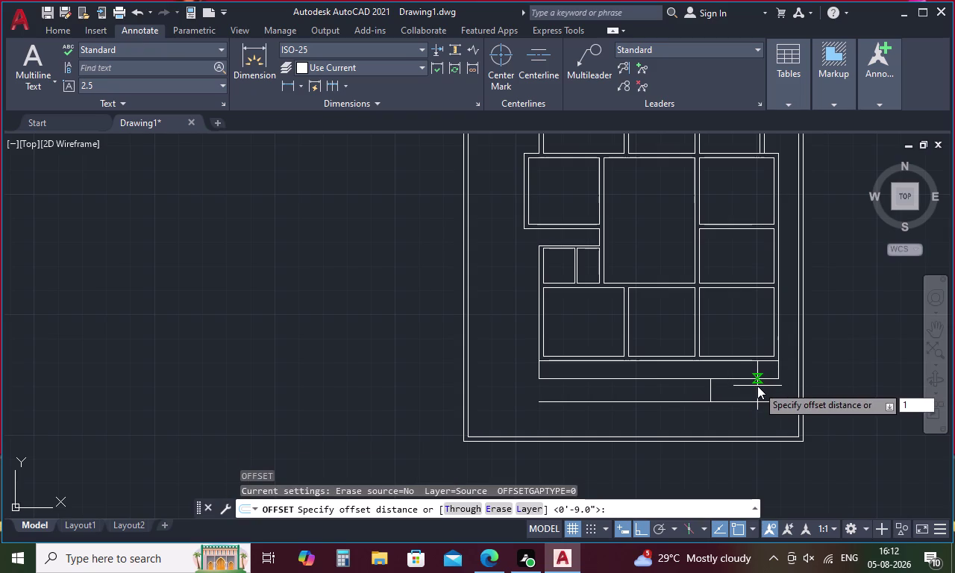
key(8)
key(apostrophe)
key(Return)
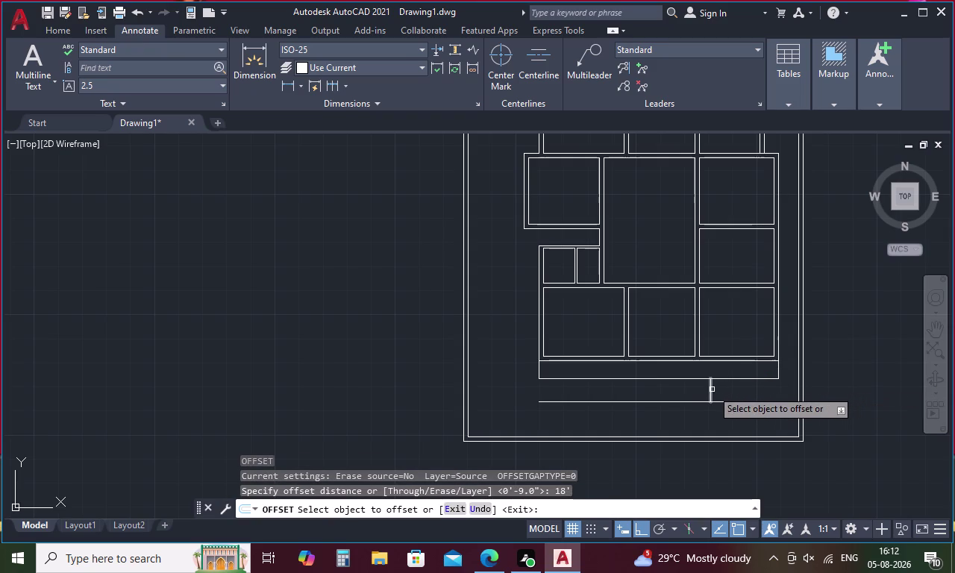
click(712, 390)
click(653, 394)
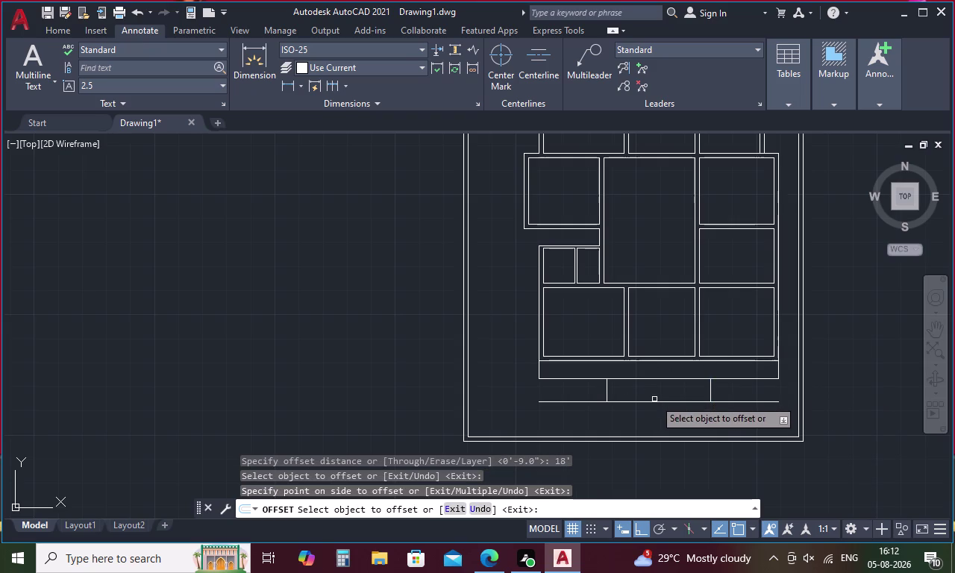
key(Escape)
Trim the lowest porch line on both sides of the step.
text(tr)
key(space)
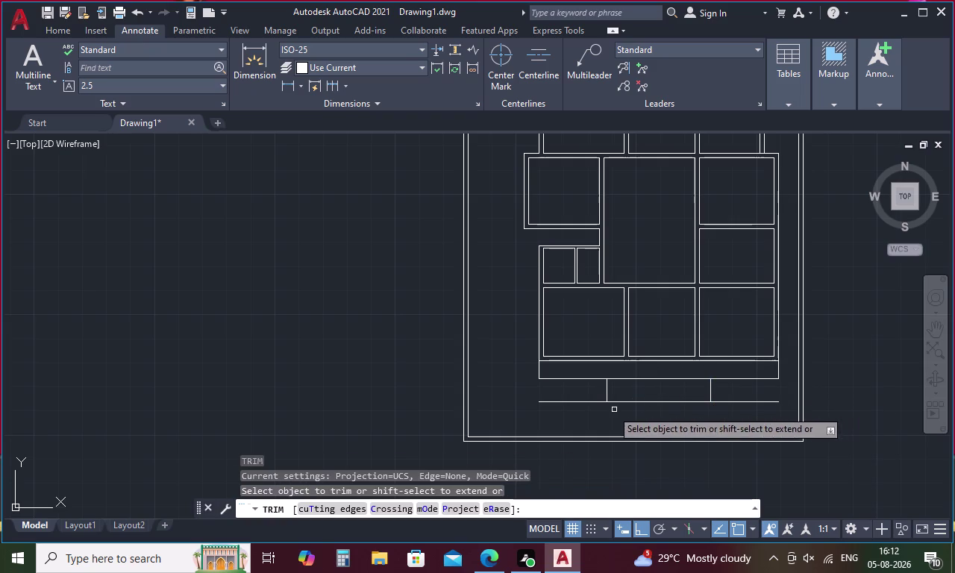
click(584, 403)
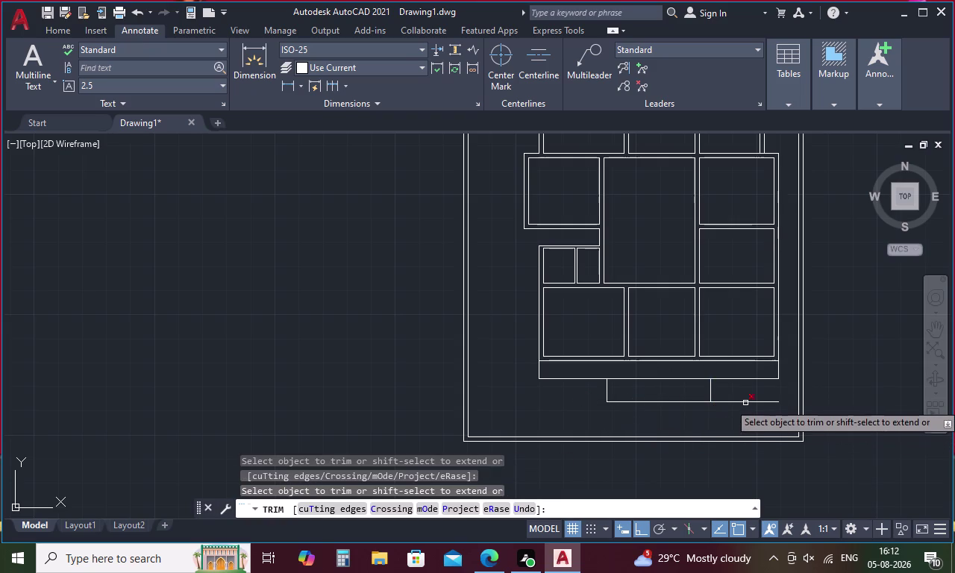
click(746, 403)
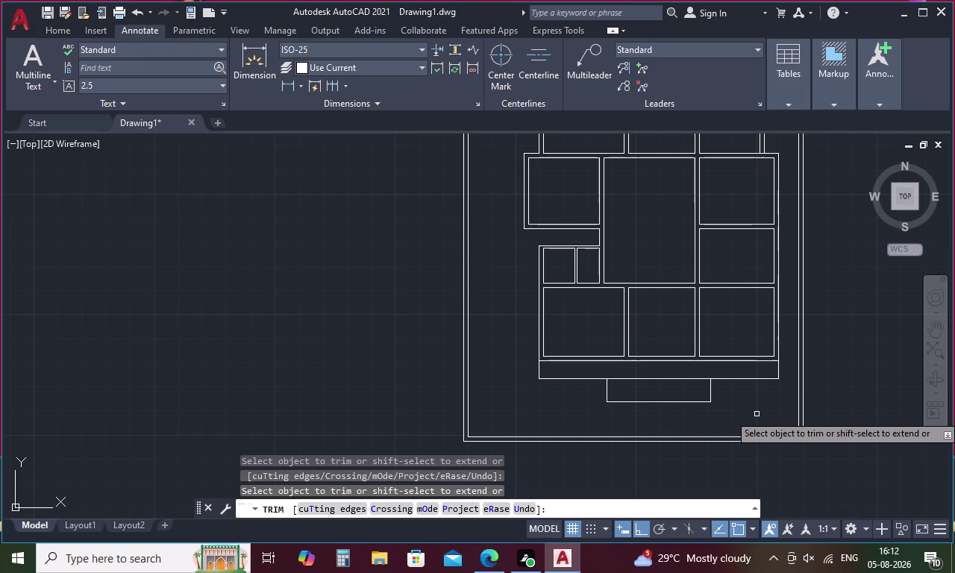
key(Escape)
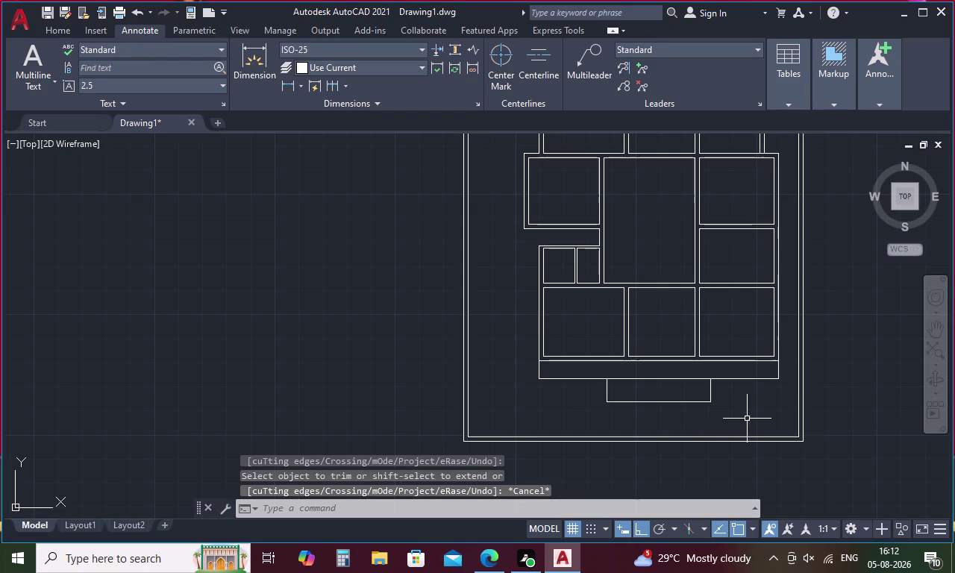
Begin drawing a new line from a point on the strip.
text(l)
key(space)
click(655, 378)
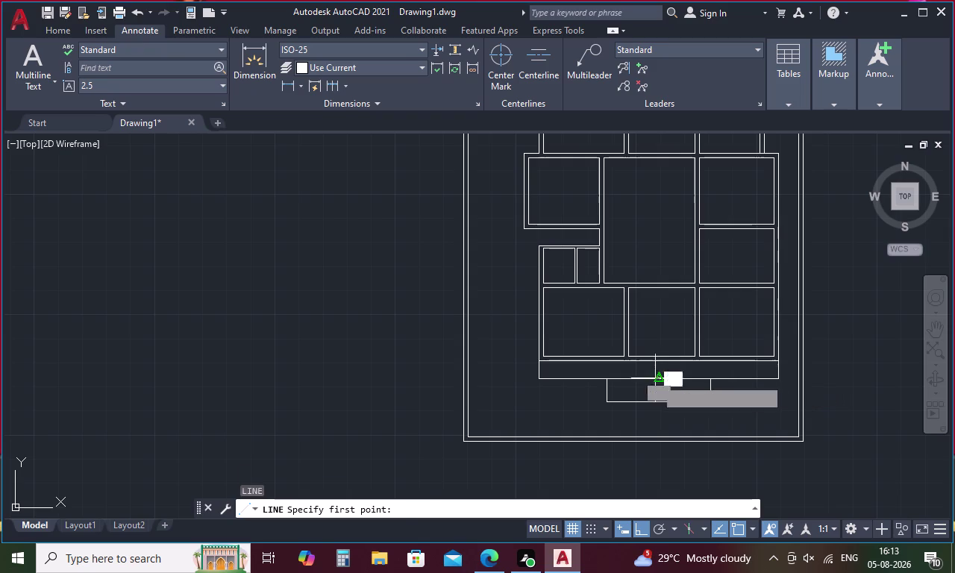
Draw a short vertical line across the front strip, tracked 3' from the step.
text(t)
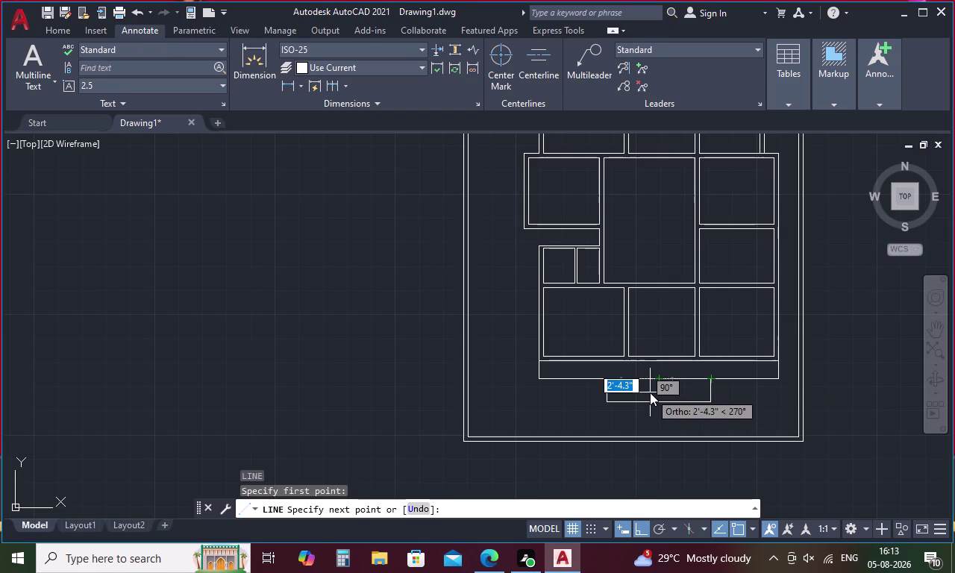
text(k)
key(space)
click(659, 380)
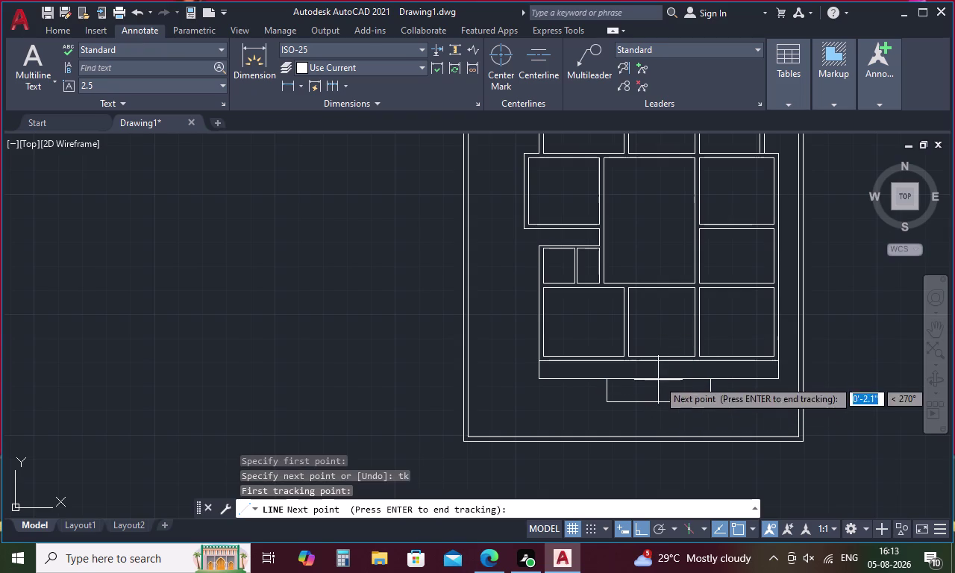
key(3)
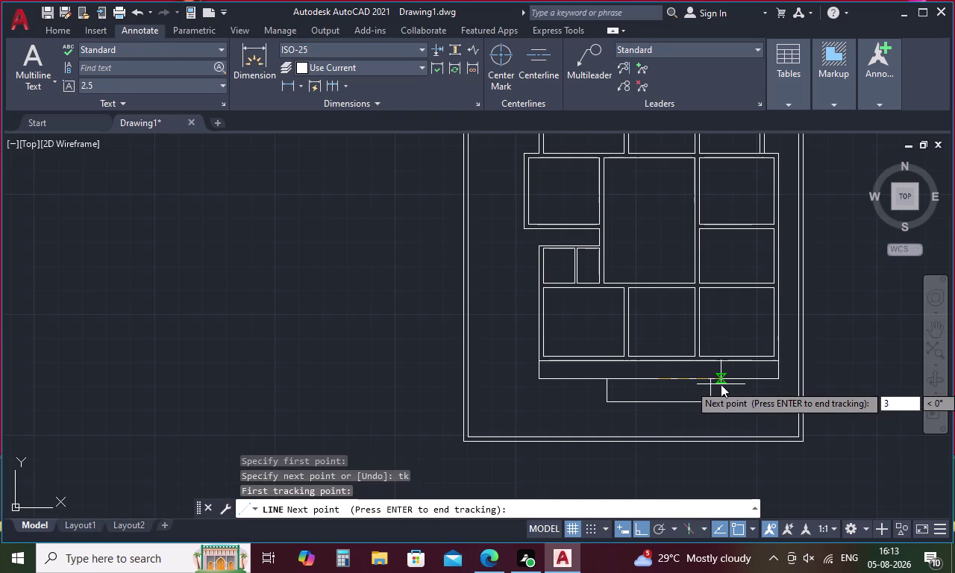
key(apostrophe)
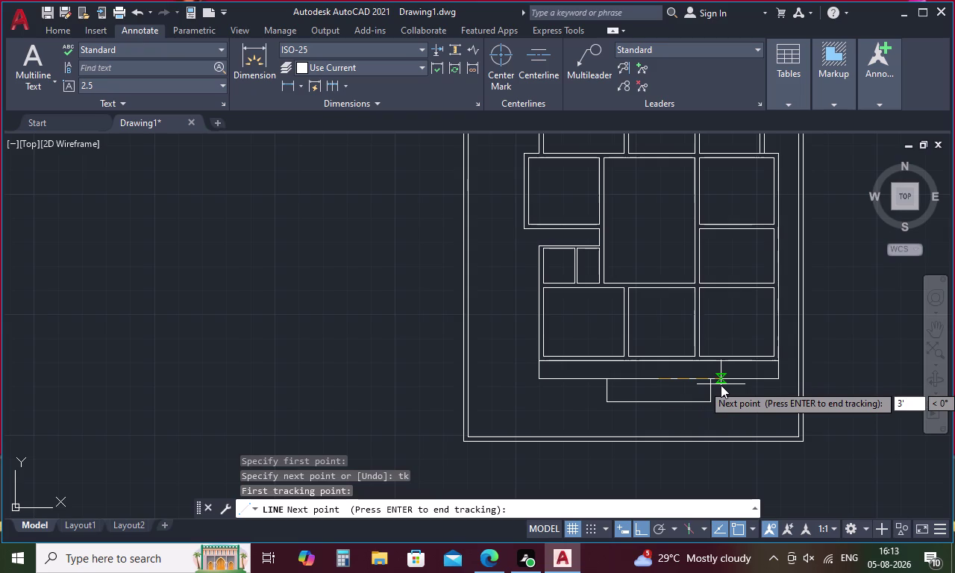
key(space)
key(space)
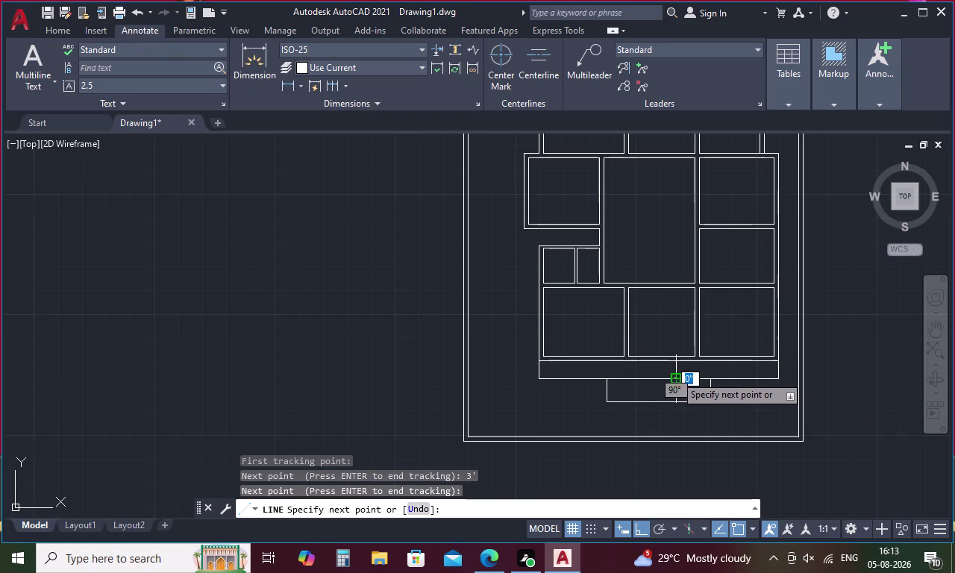
click(676, 365)
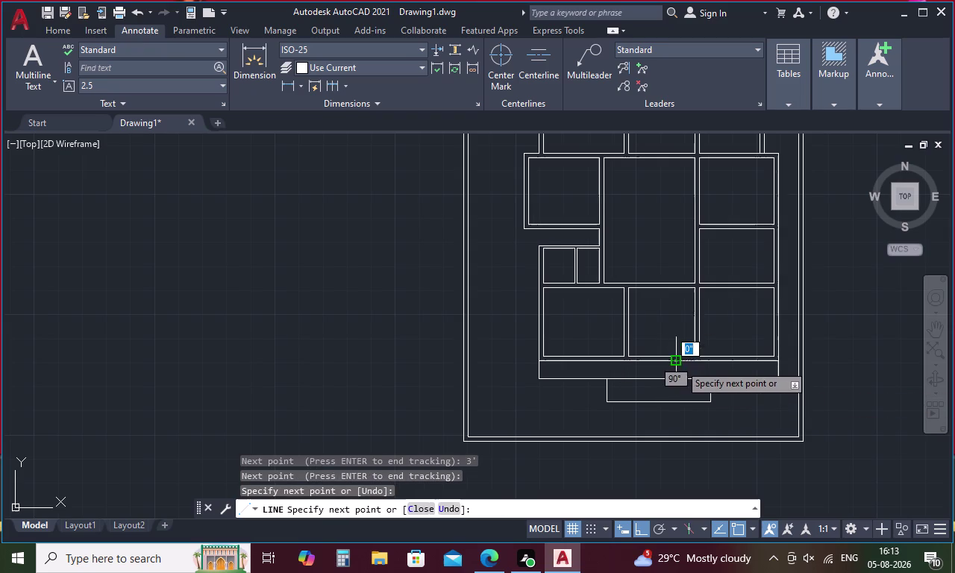
key(Escape)
Cancel a stray 6' length entry and select the newly drawn short line.
text(o)
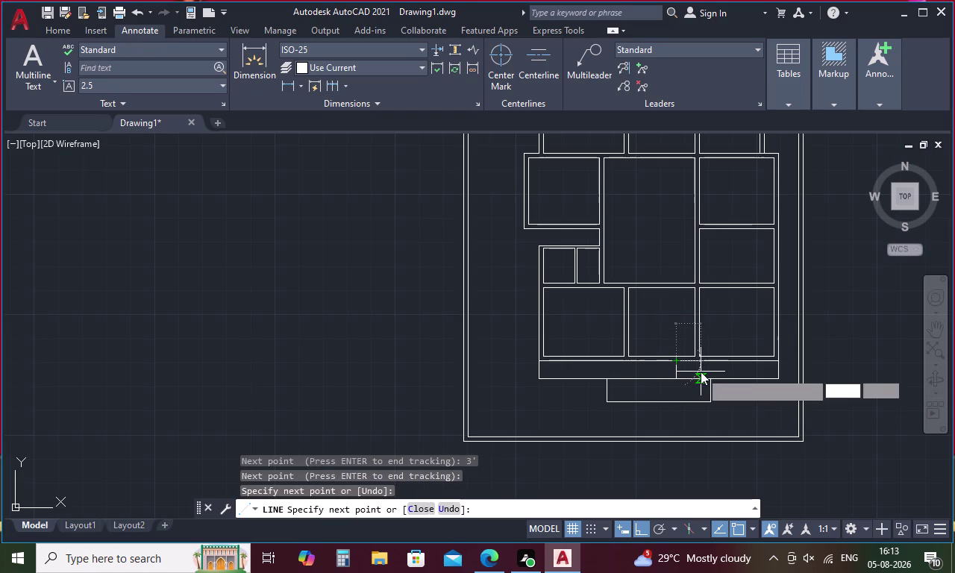
key(space)
text(6')
key(space)
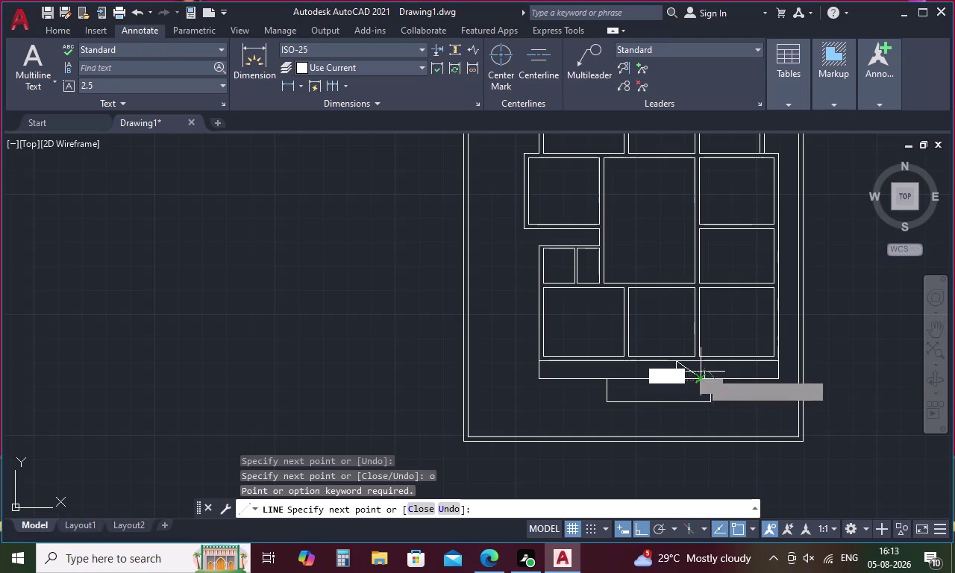
key(Escape)
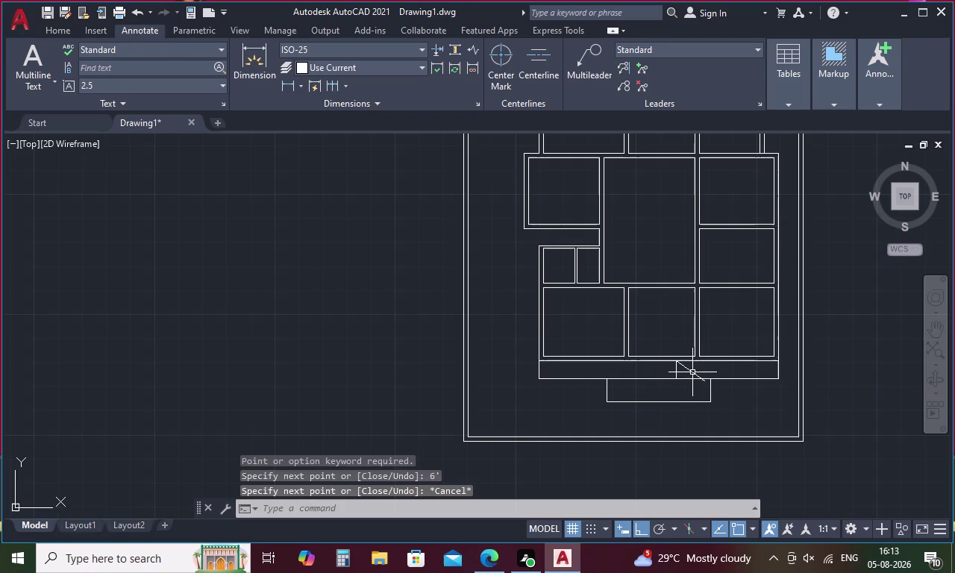
key(Escape)
click(691, 373)
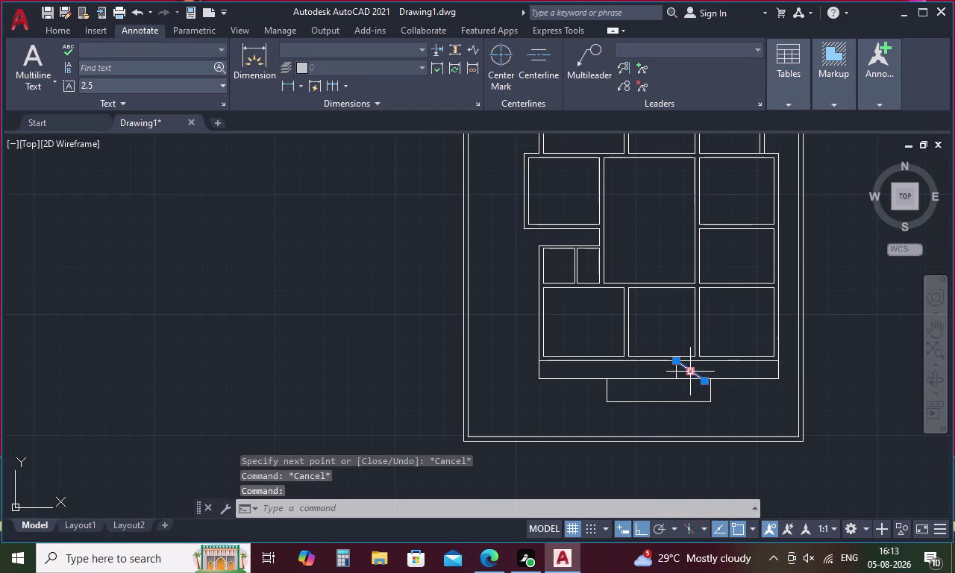
Offset the short vertical line 6' to its left inside the front strip.
key(Delete)
key(o)
key(space)
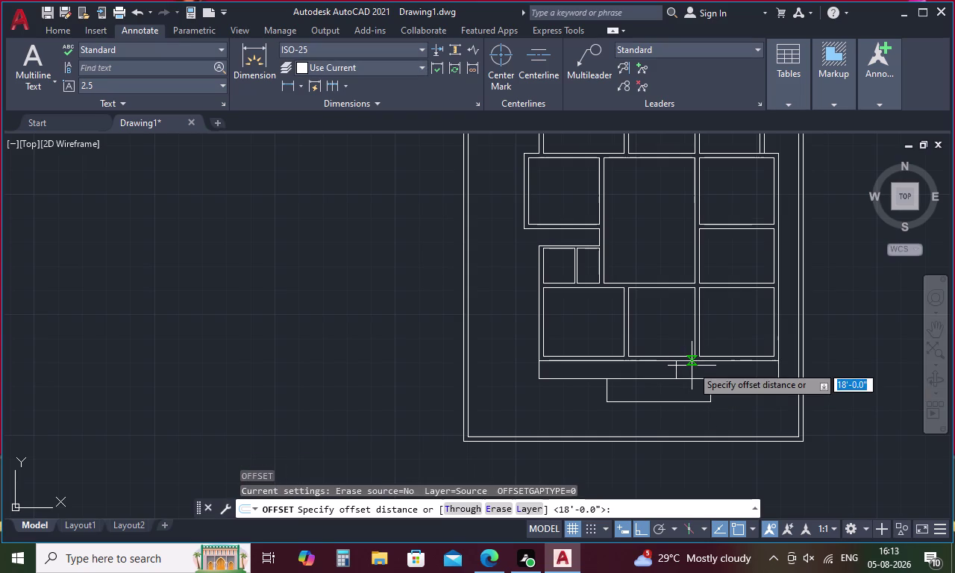
text(6')
key(space)
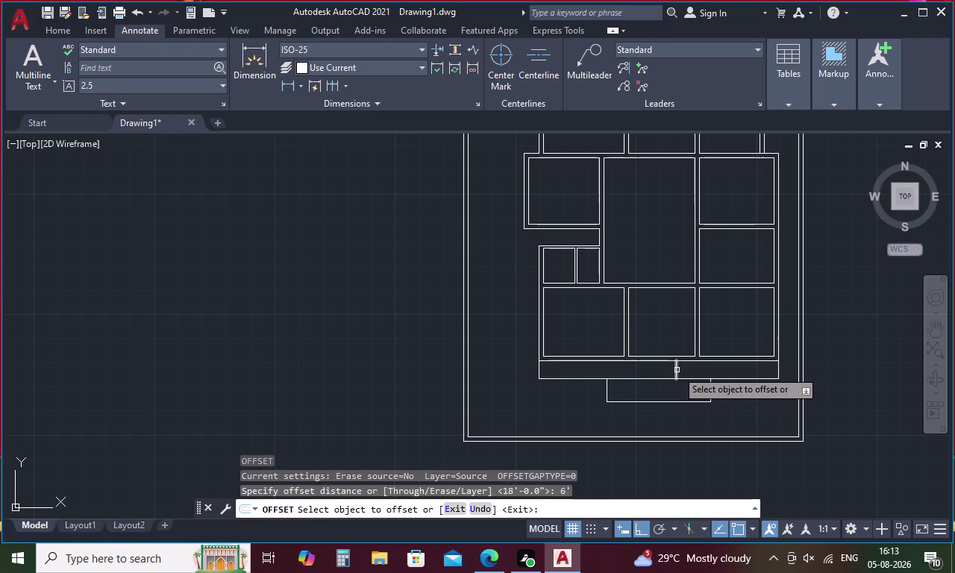
click(677, 369)
click(659, 370)
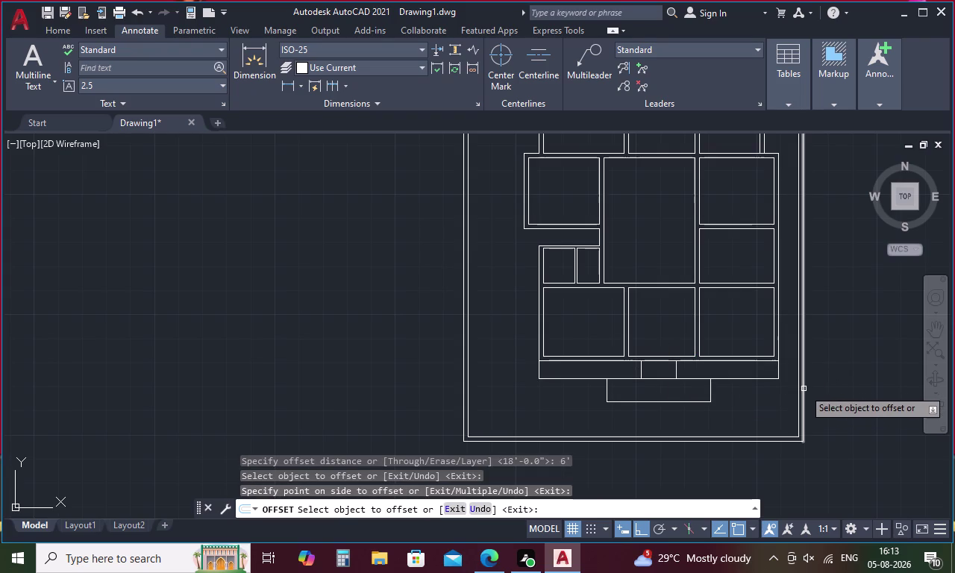
key(Escape)
key(t)
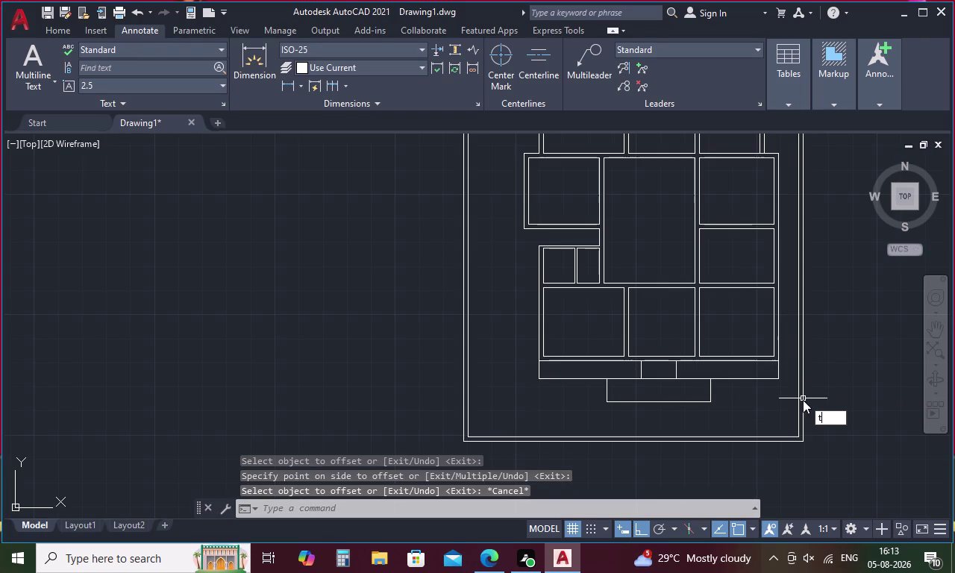
text(r)
key(space)
key(space)
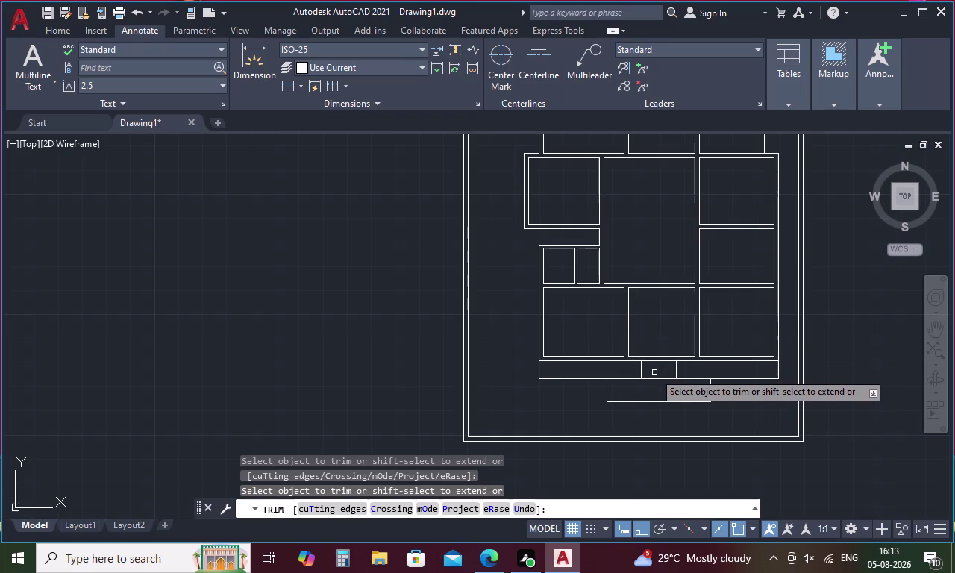
Trim away the front strip's top edge between the two short vertical lines.
click(656, 361)
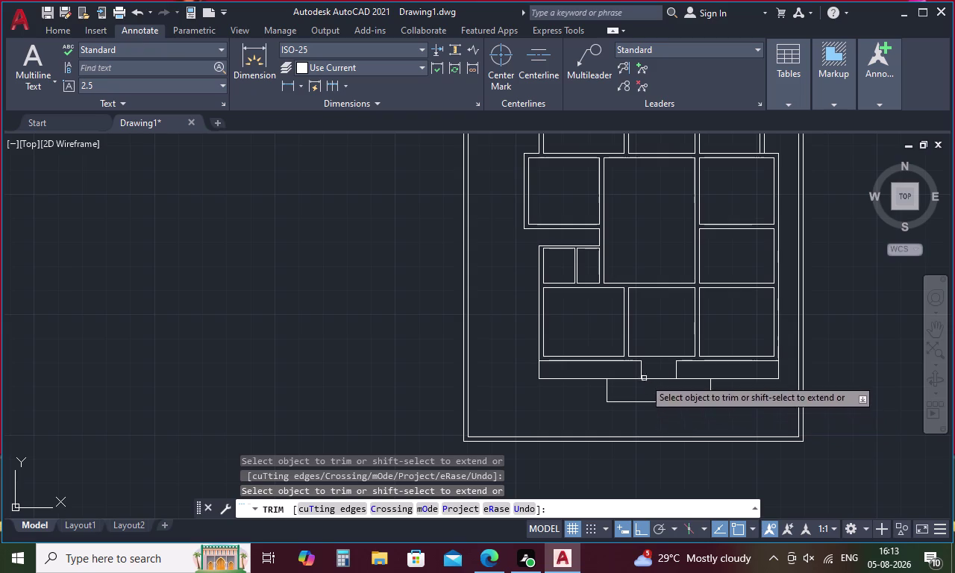
key(Escape)
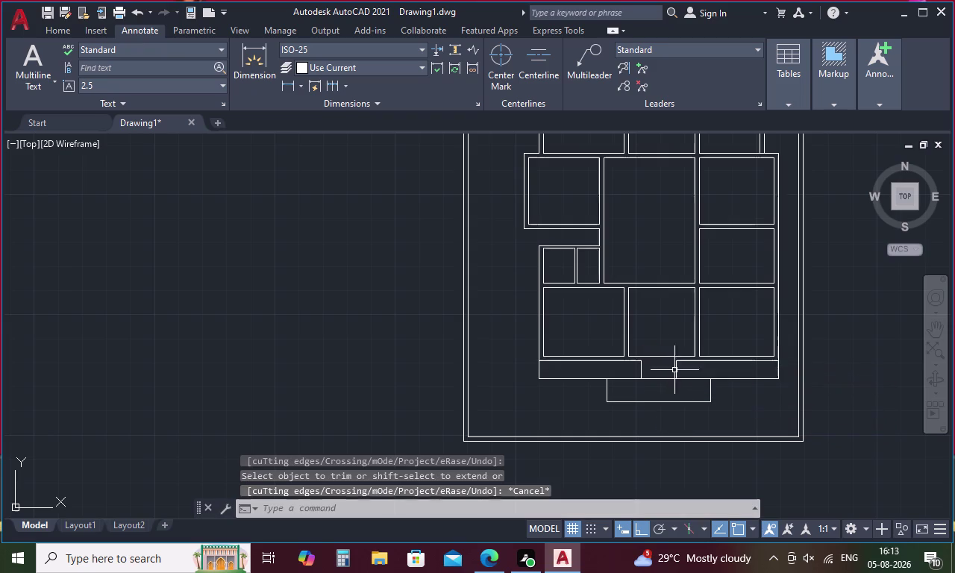
key(Escape)
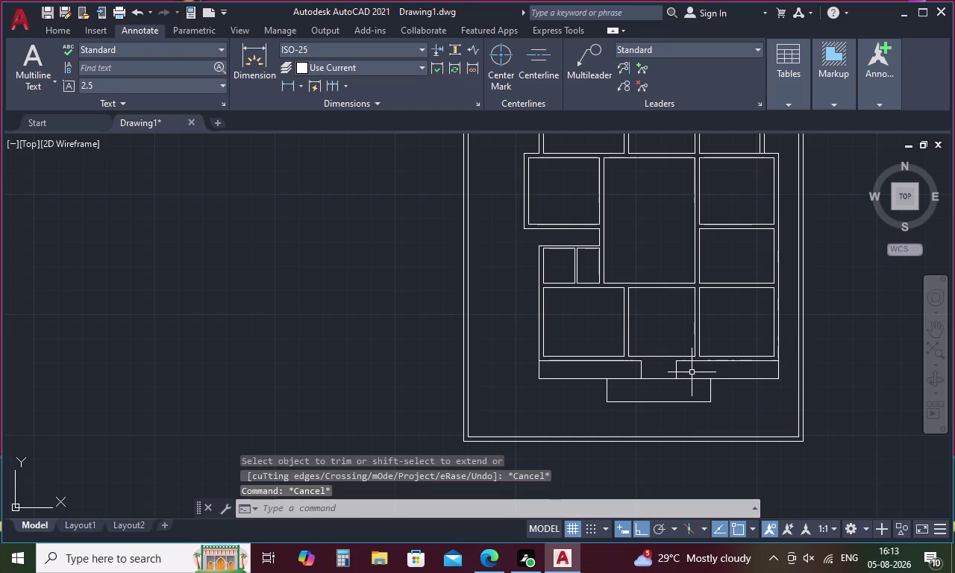
Extend the middle room's left and right wall lines down to the opening.
text(ex)
key(space)
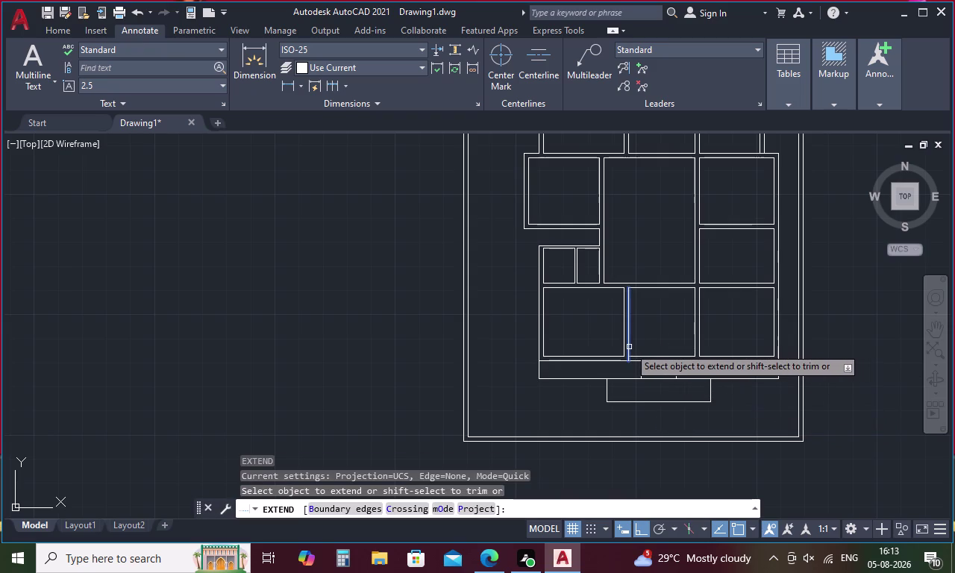
click(629, 348)
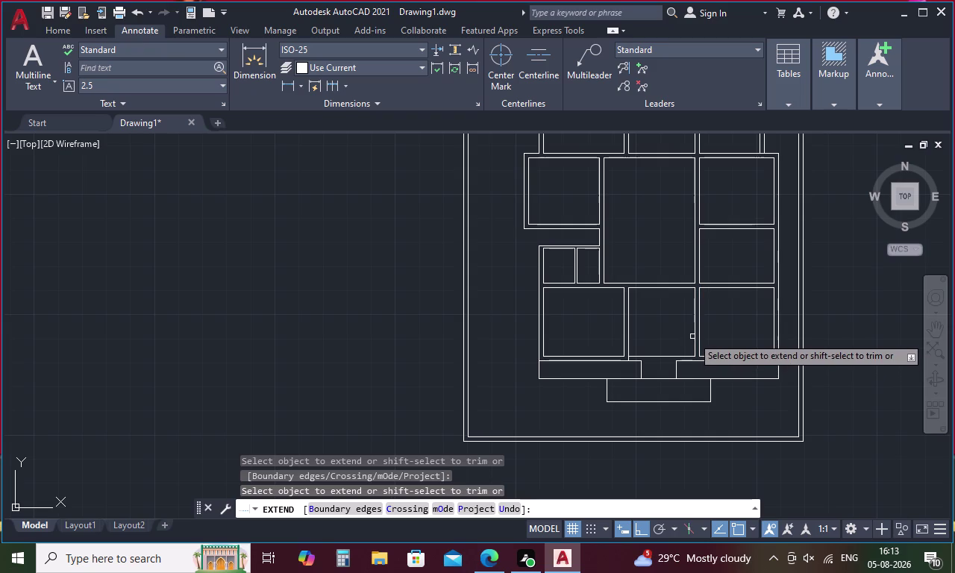
click(694, 334)
key(Escape)
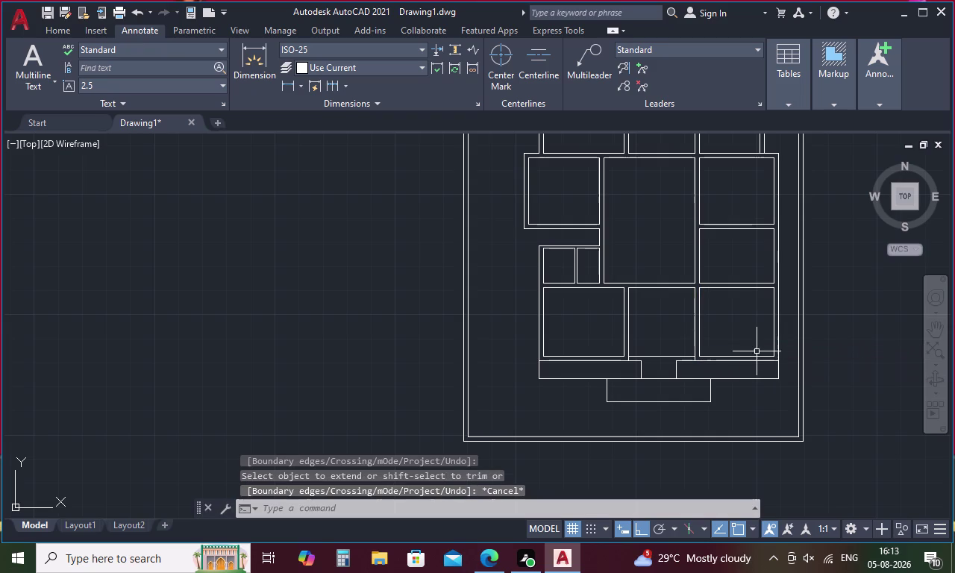
text(tr)
key(space)
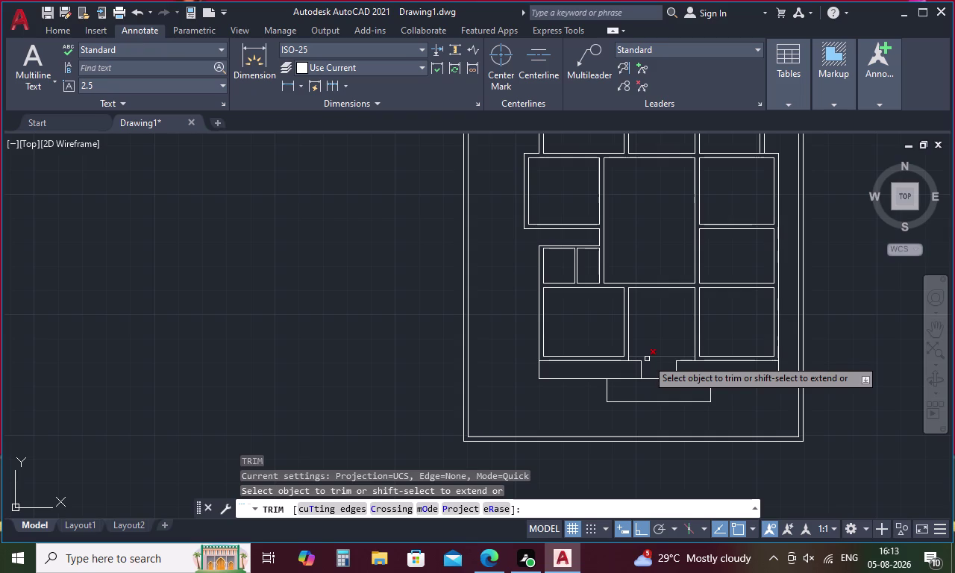
Trim away the middle room's bottom wall line crossing the entrance opening.
click(647, 359)
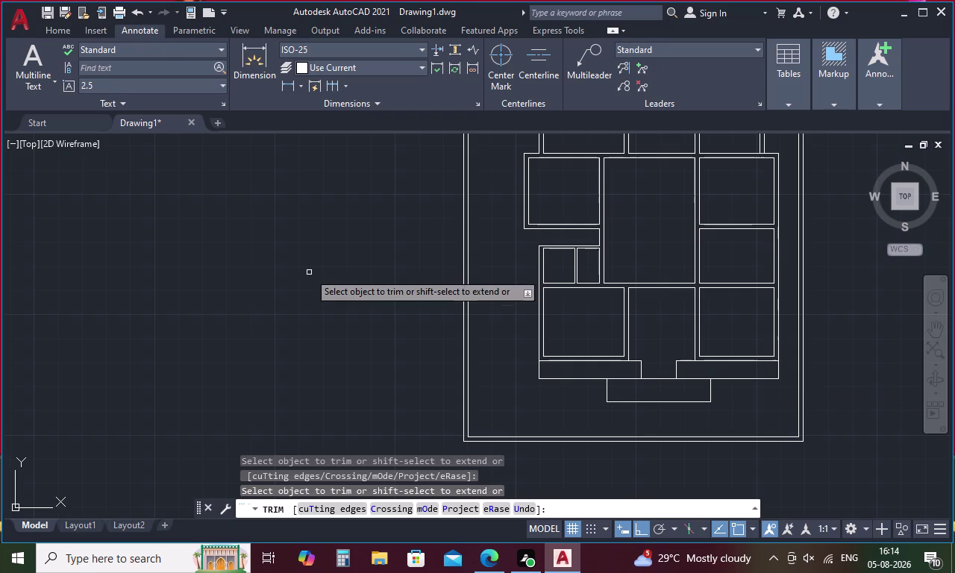
middle_drag(631, 239, 625, 354)
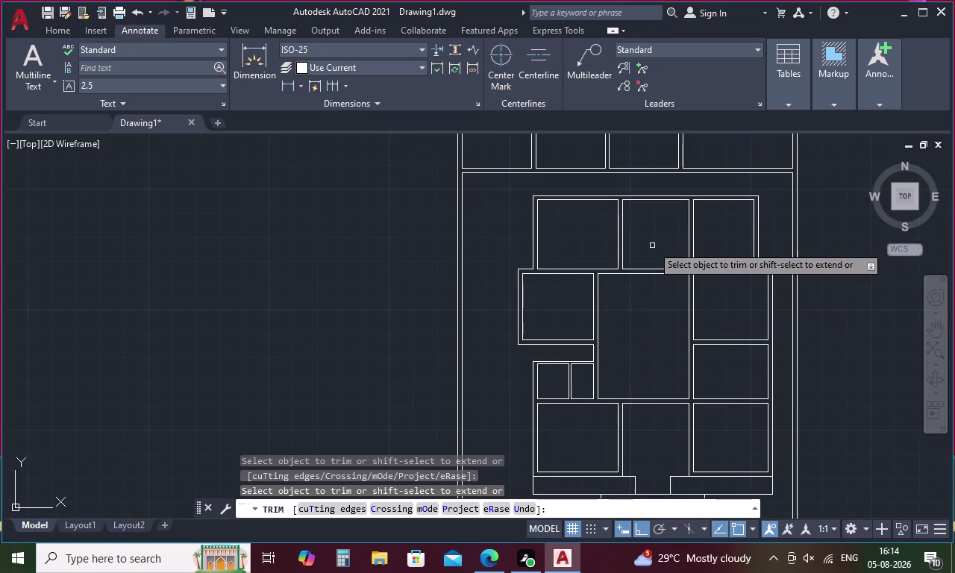
middle_drag(659, 206, 648, 292)
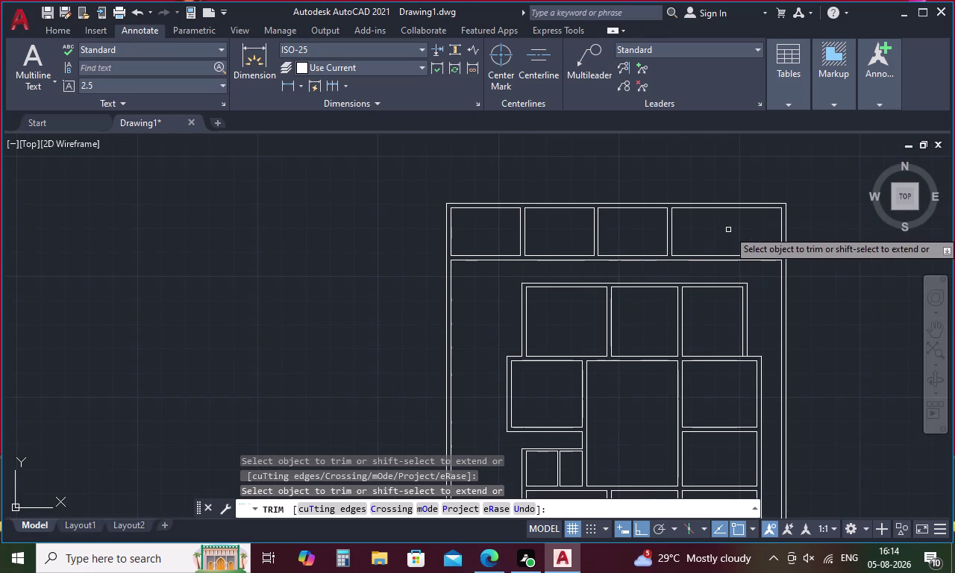
key(Escape)
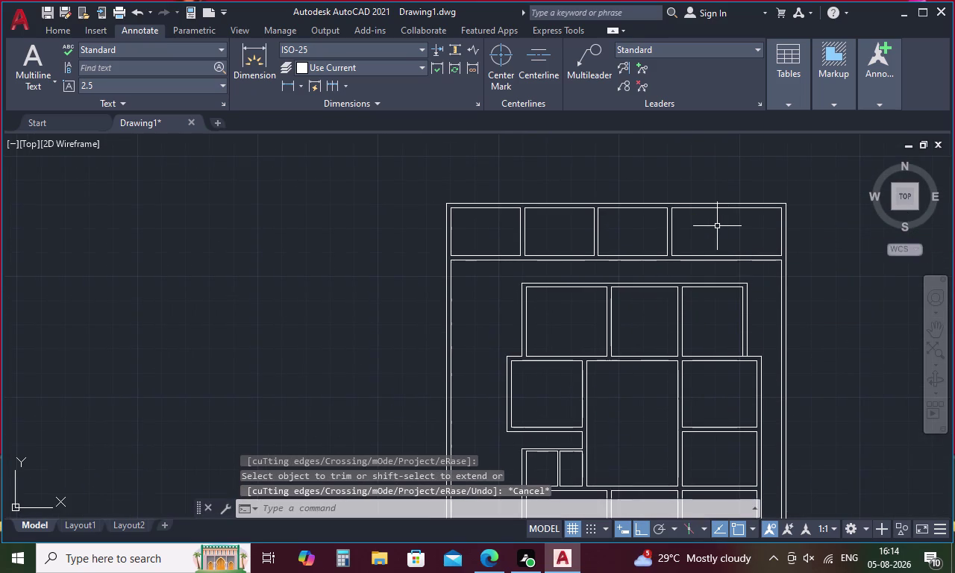
key(d)
key(i)
key(n)
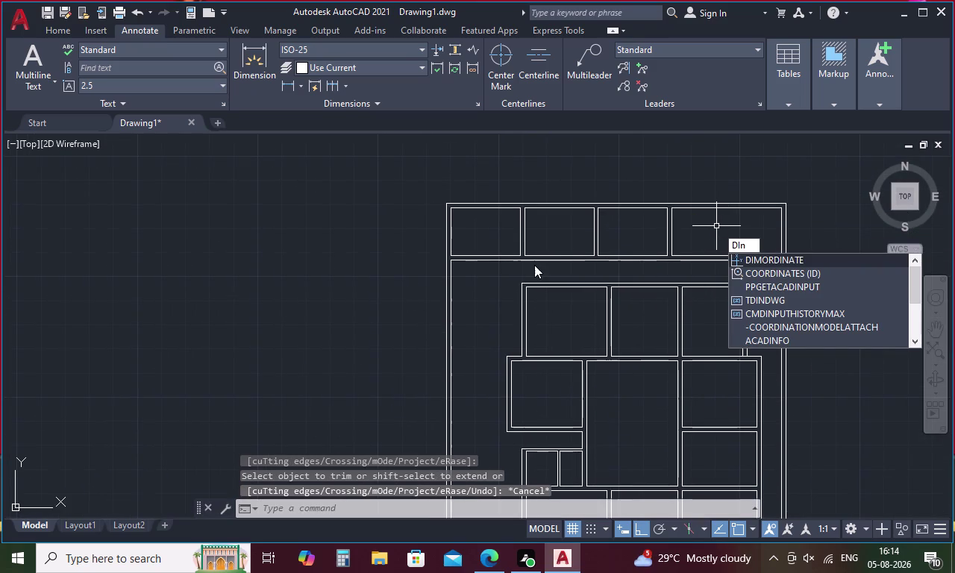
key(Escape)
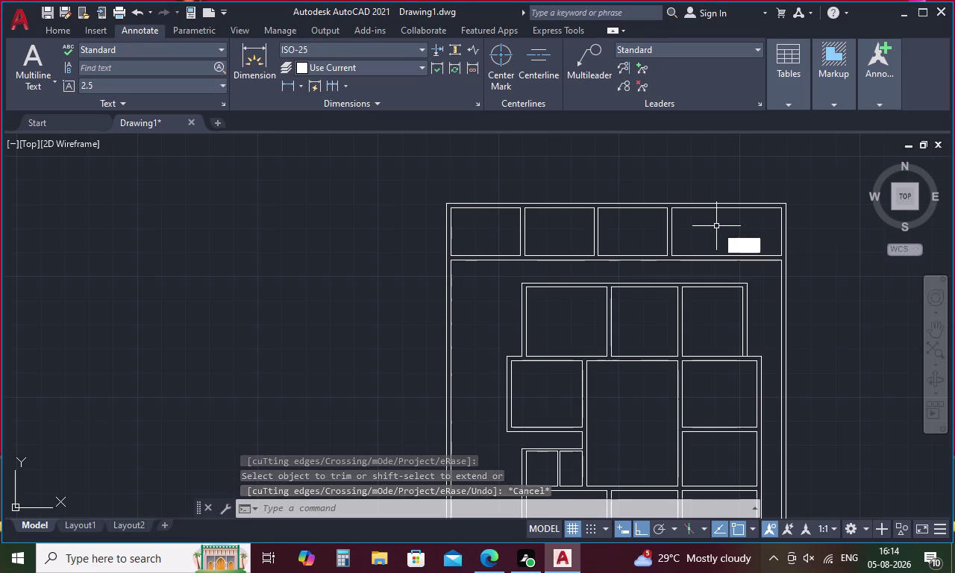
key(d)
key(i)
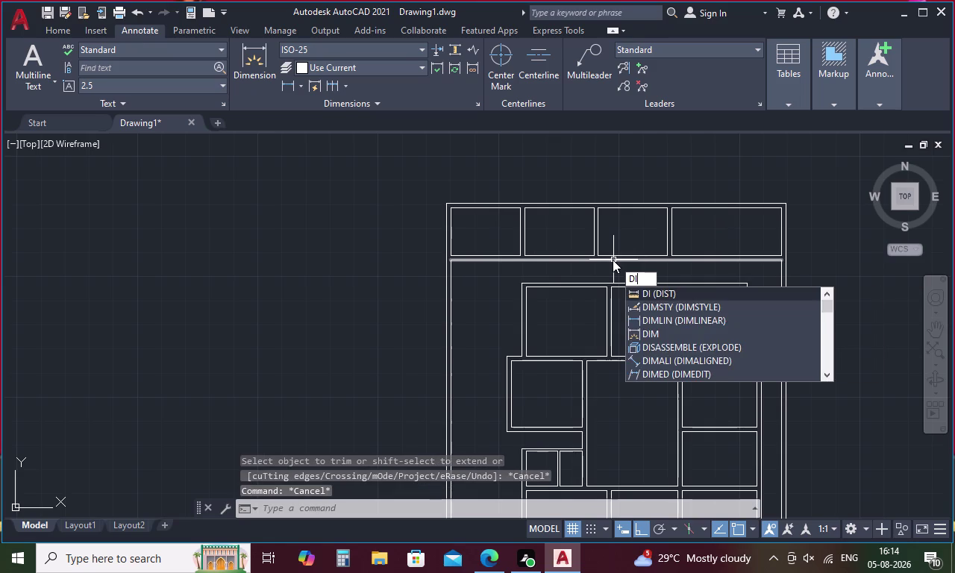
key(space)
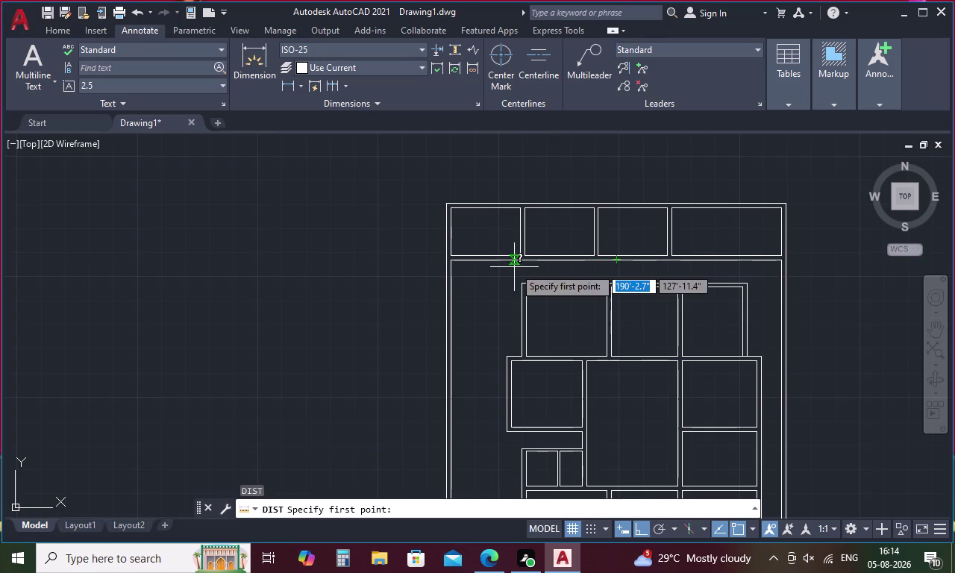
scroll(up, 3)
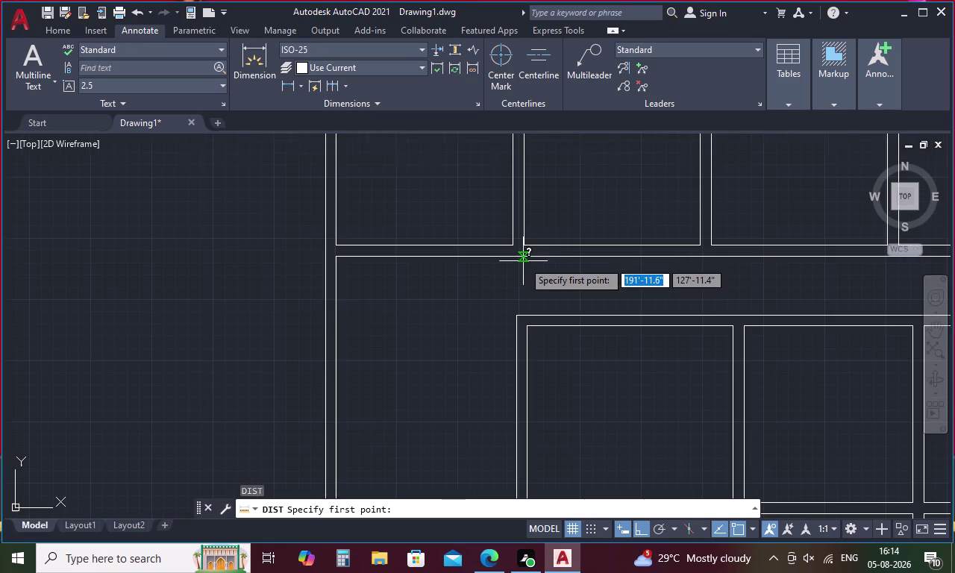
click(519, 312)
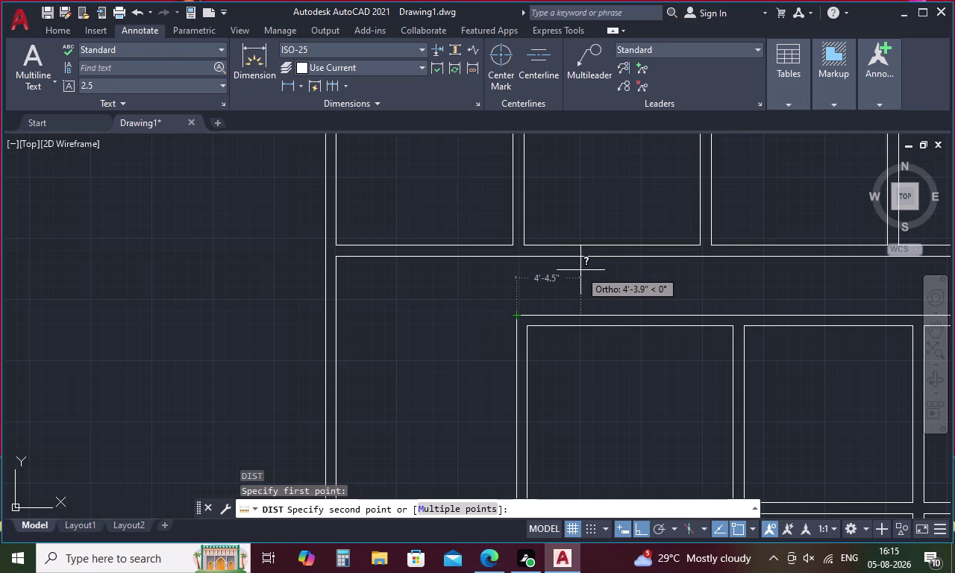
key(Escape)
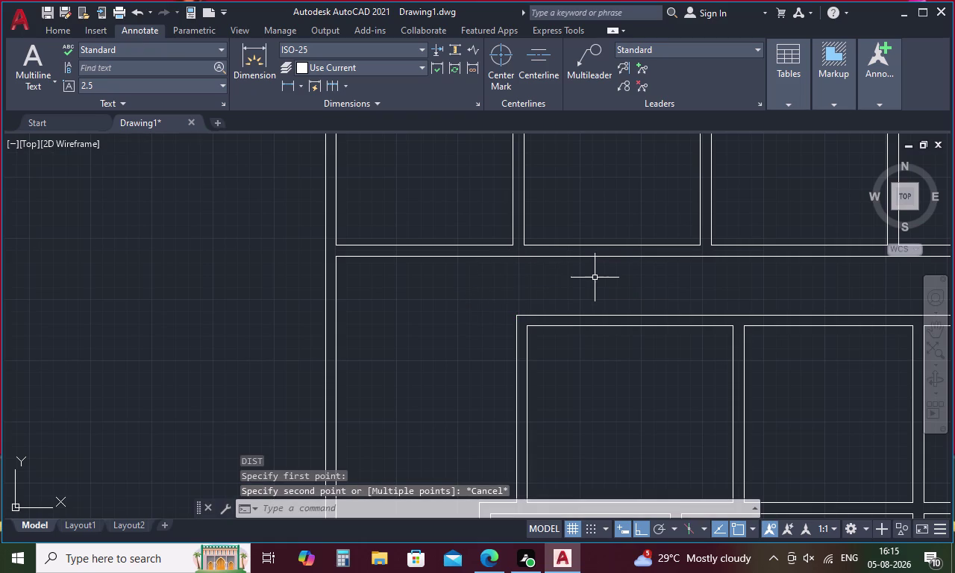
key(space)
middle_drag(648, 267, 193, 325)
click(636, 375)
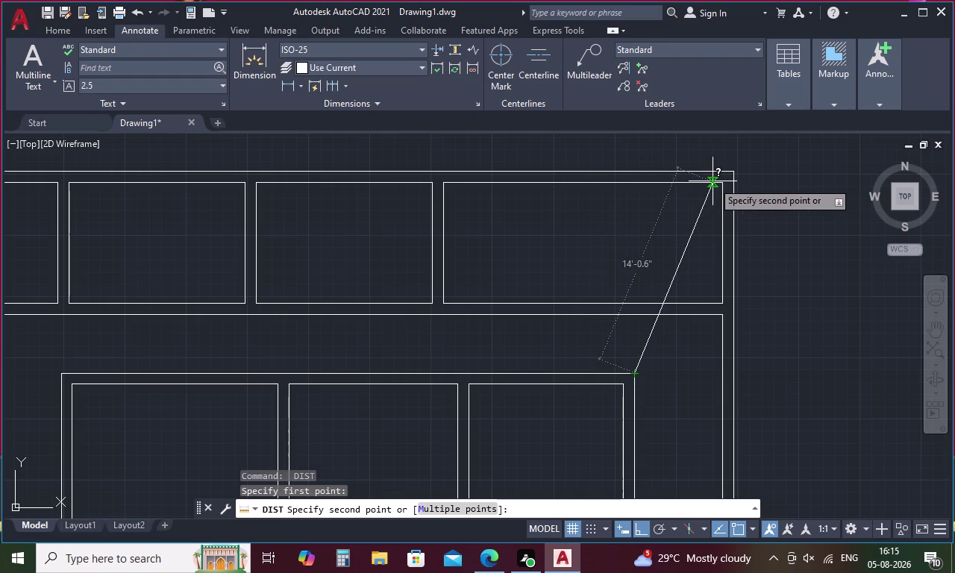
key(Escape)
scroll(down, 3)
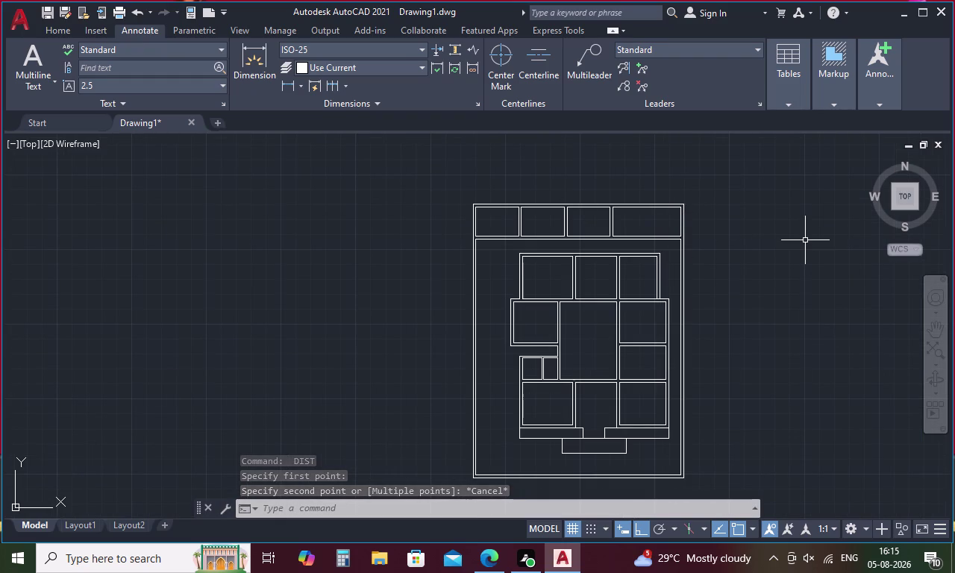
key(space)
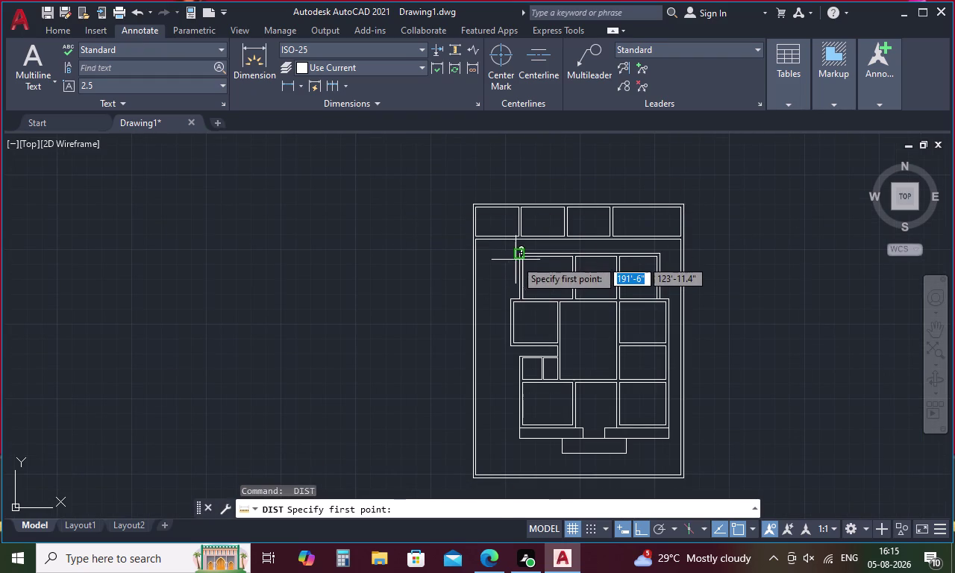
click(517, 255)
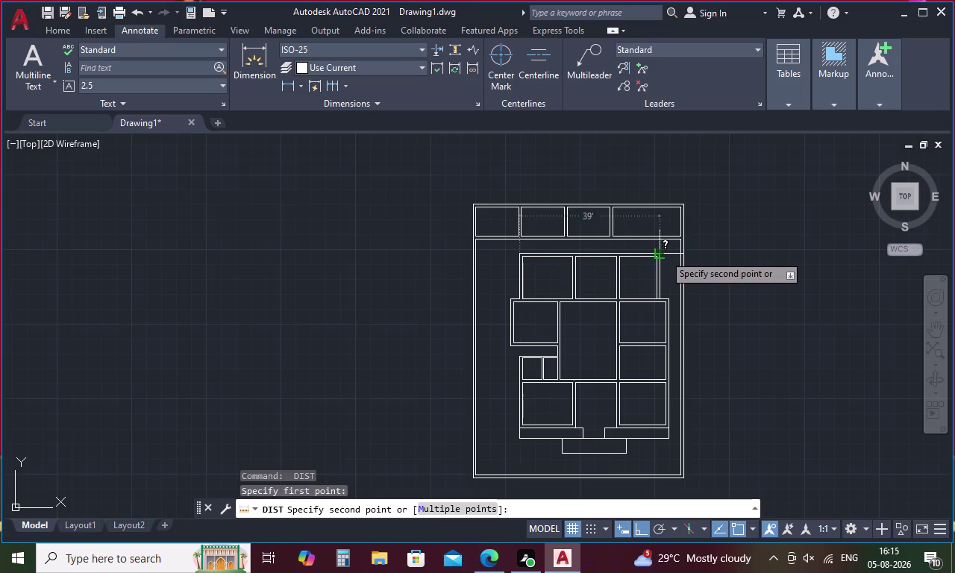
key(Escape)
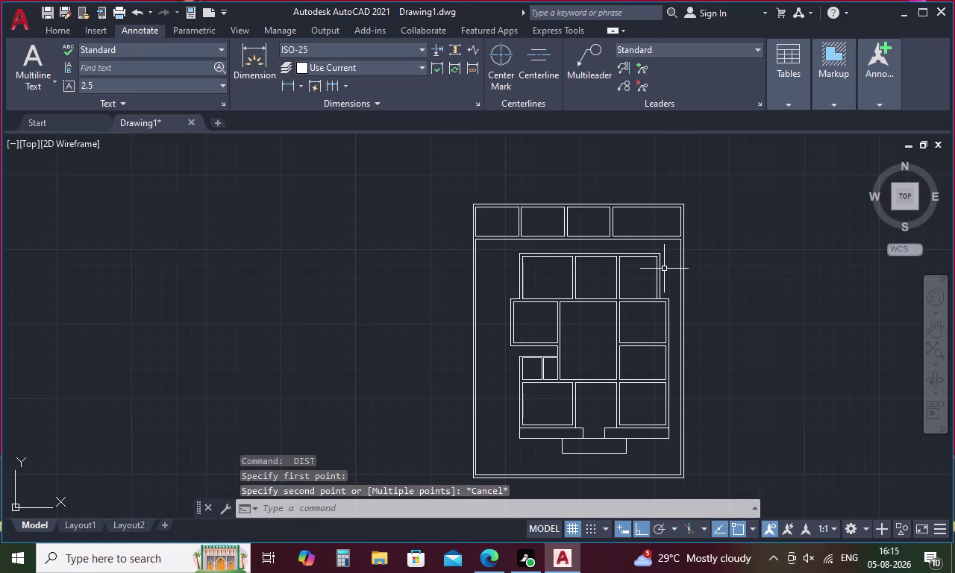
middle_drag(630, 282, 597, 215)
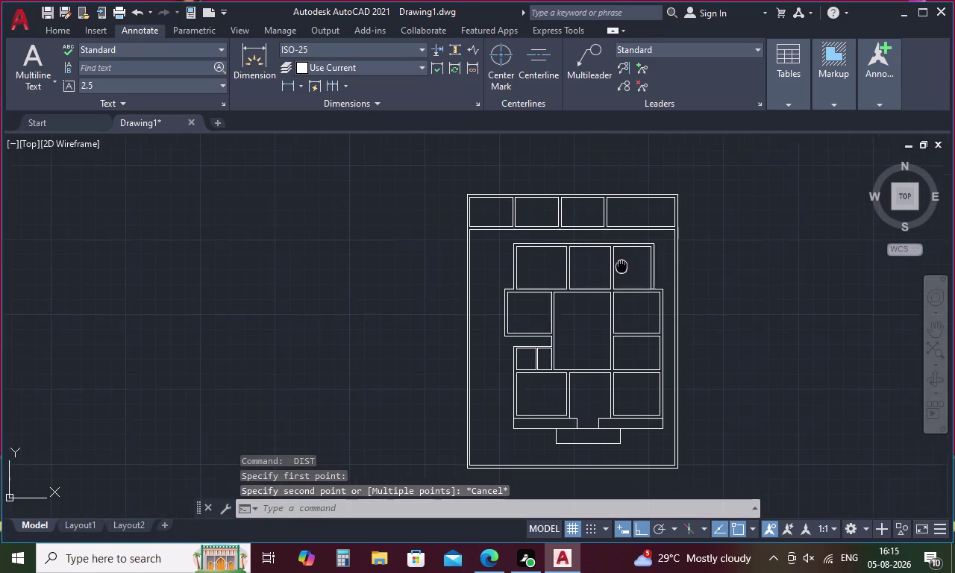
middle_drag(597, 216, 584, 186)
middle_drag(576, 192, 566, 257)
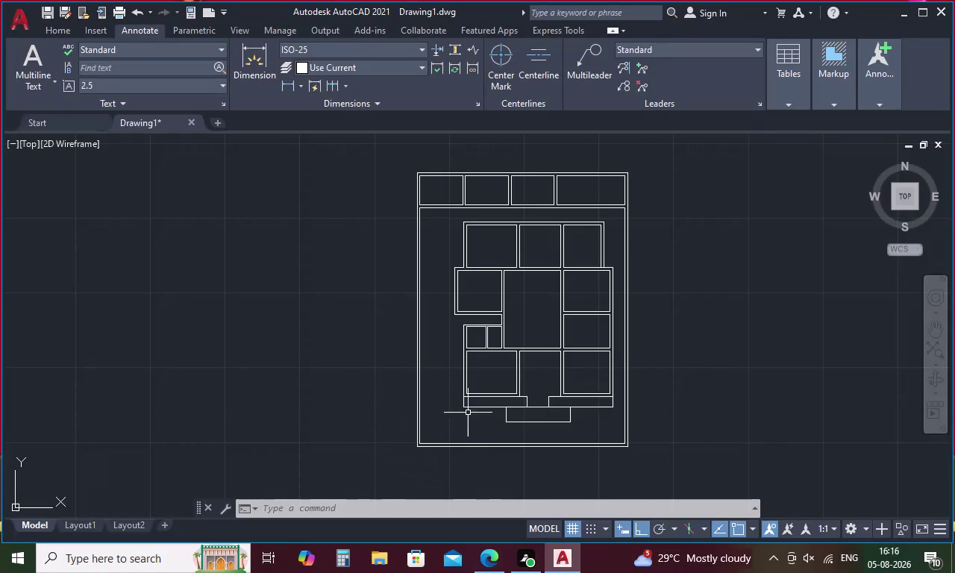
scroll(up, 3)
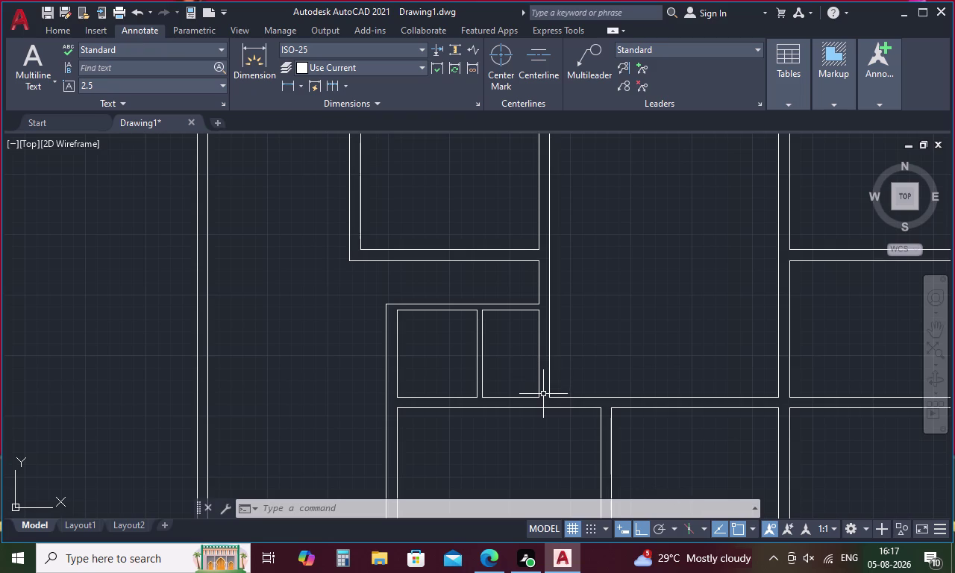
scroll(down, 3)
scroll(down, 3)
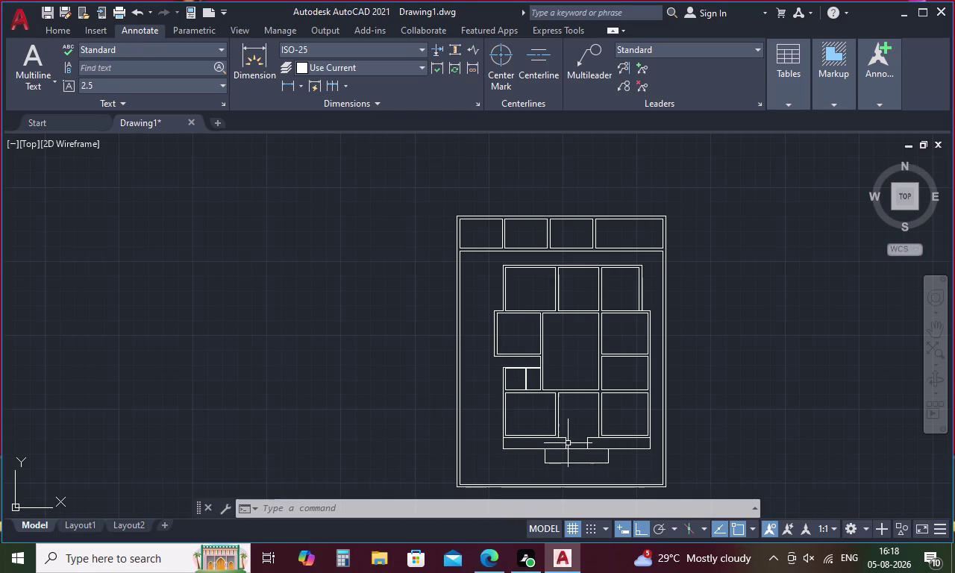
middle_drag(481, 472, 481, 430)
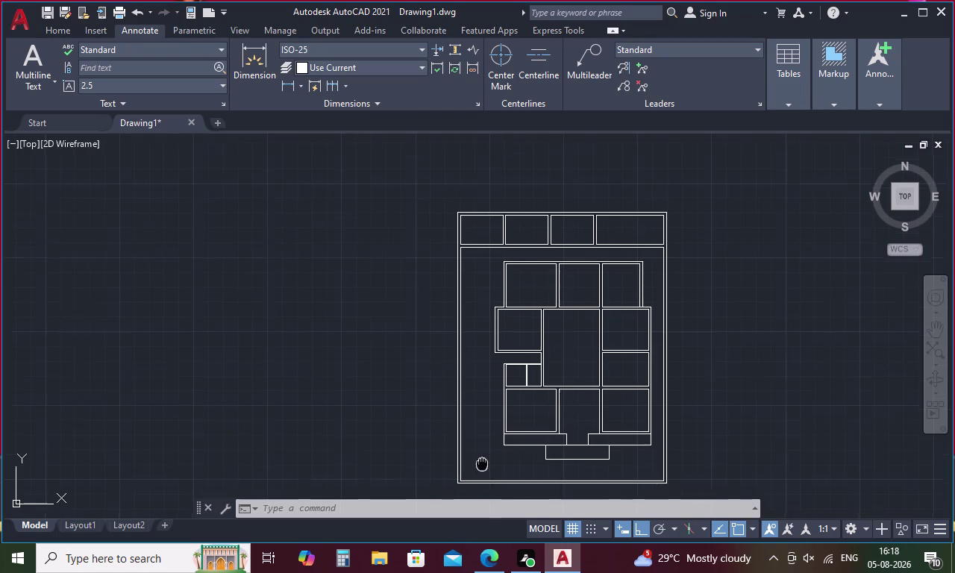
middle_drag(480, 430, 481, 394)
key(d)
key(i)
key(space)
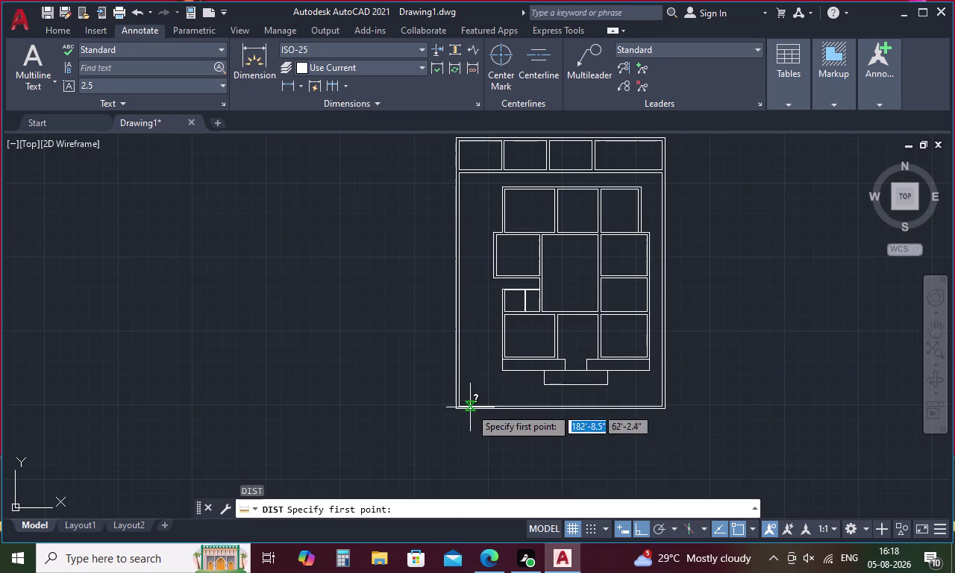
click(502, 371)
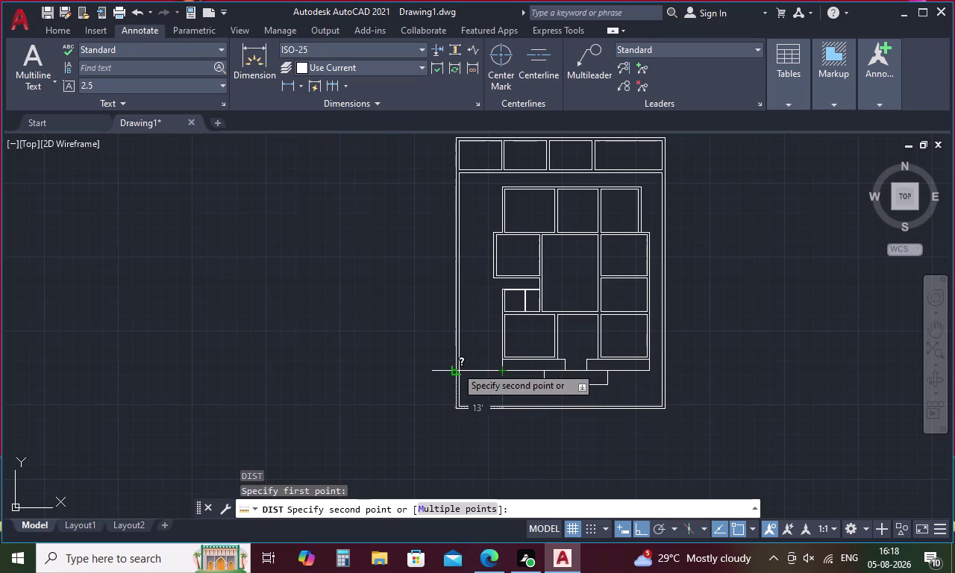
key(Escape)
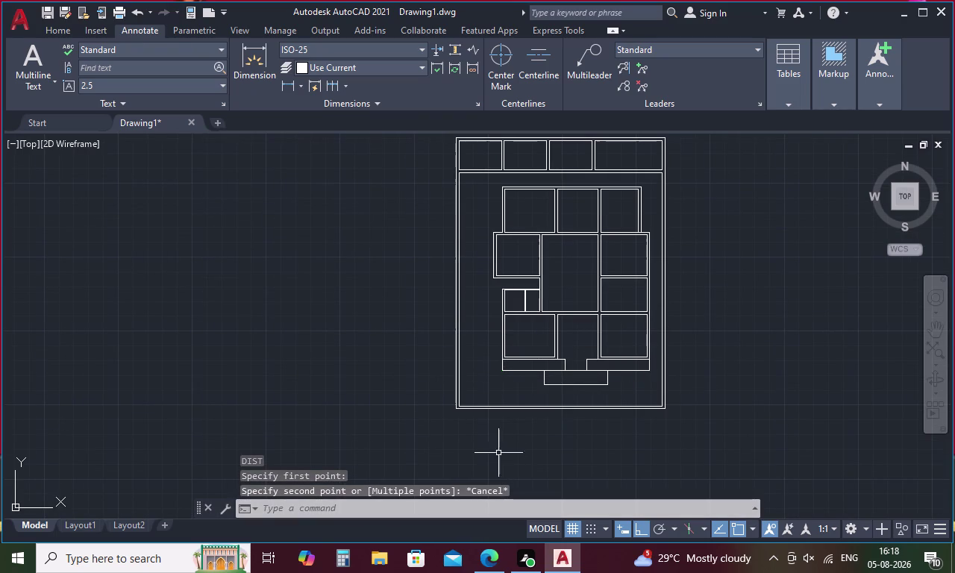
scroll(up, 3)
scroll(up, 3)
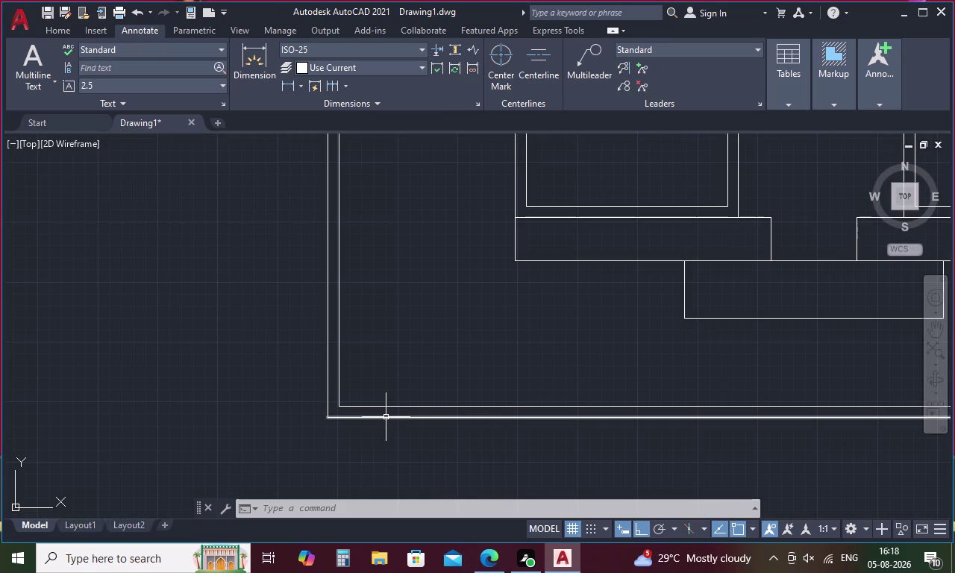
Start a line tracked .5 from the inner wall corner, then cancel it.
text(l)
key(space)
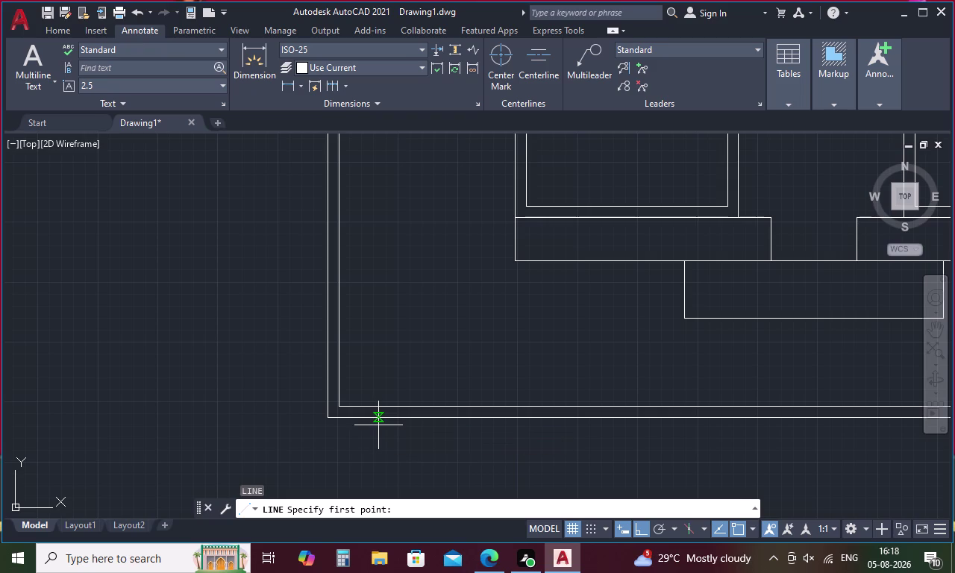
key(t)
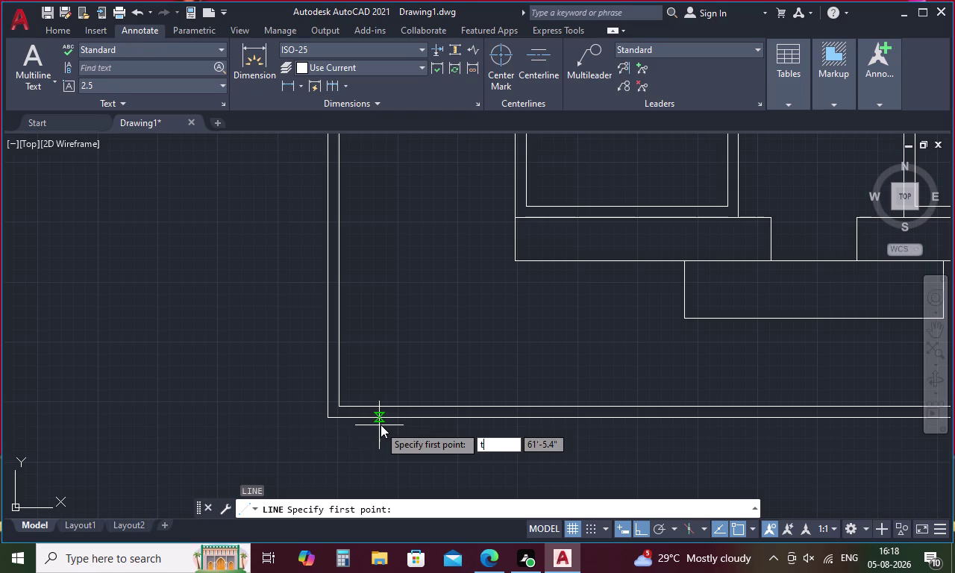
text(k)
key(space)
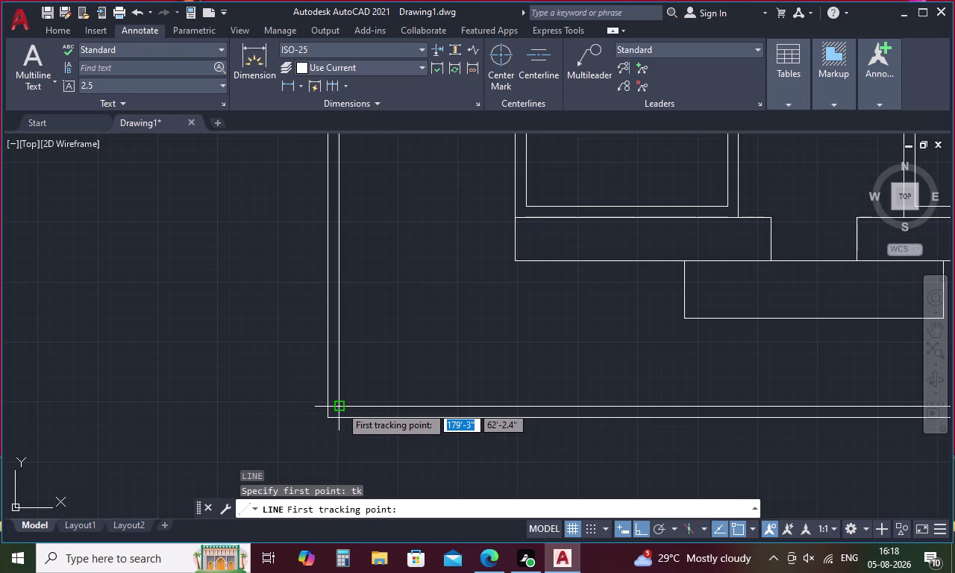
click(340, 406)
key(period)
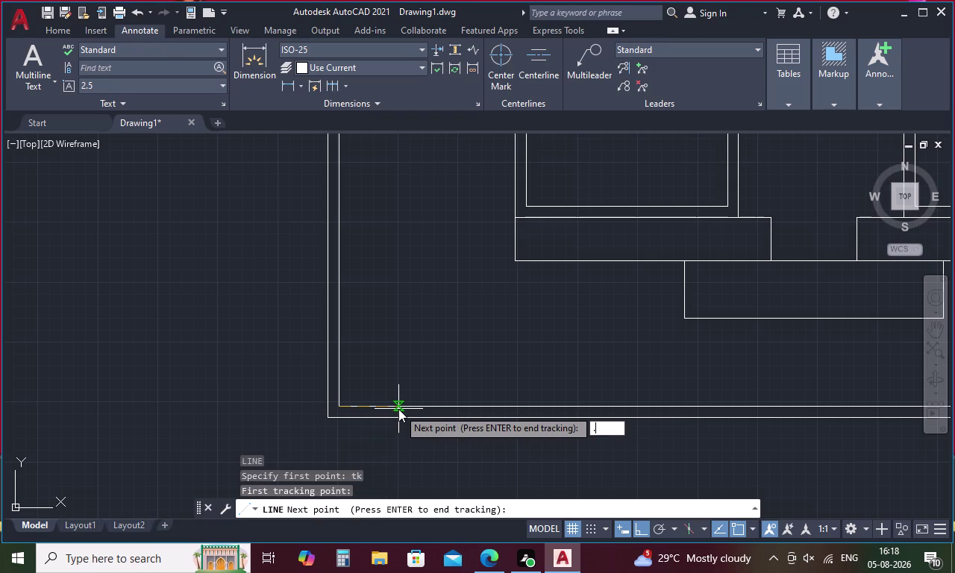
key(5)
key(space)
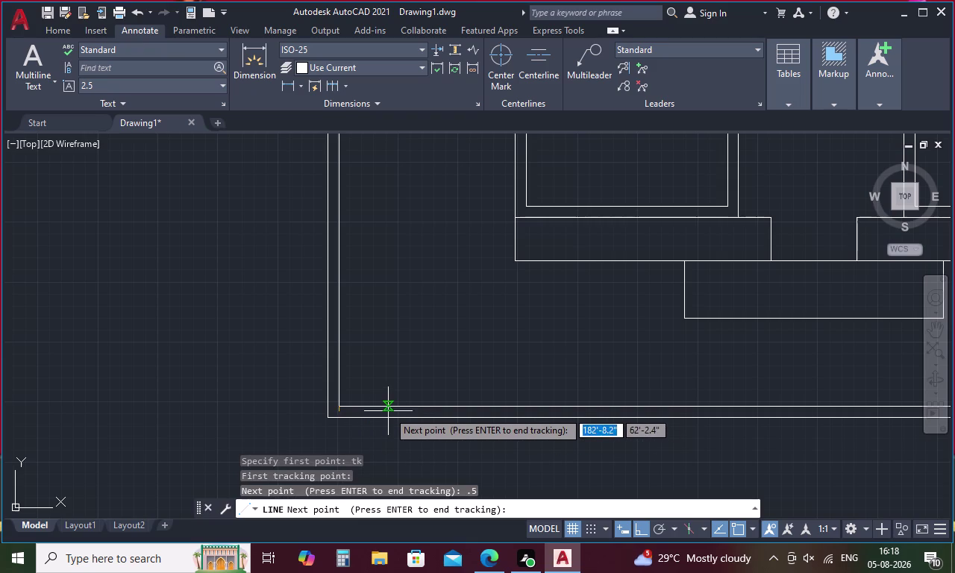
key(Escape)
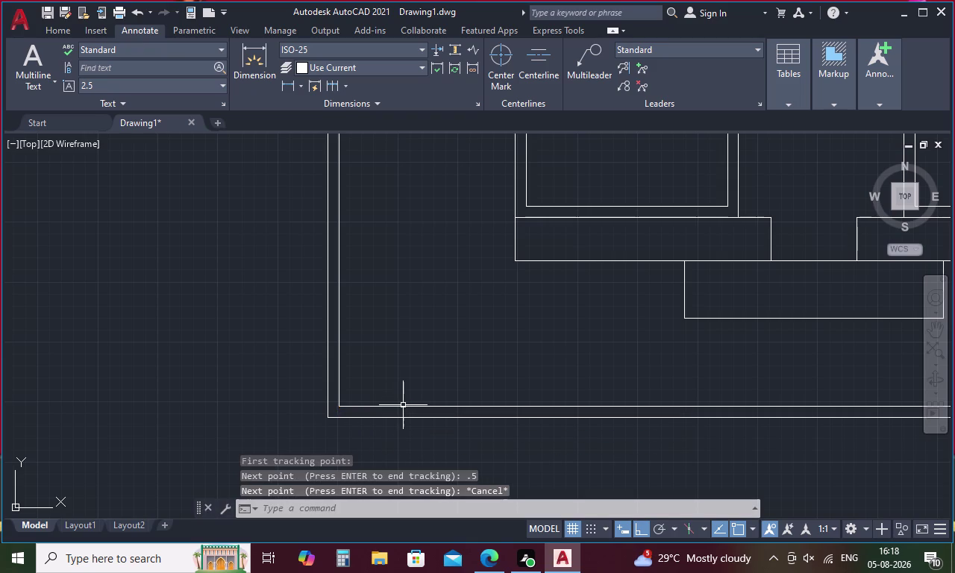
Draw a short line across the bottom wall, tracked .5' from the inner corner.
text(l tk)
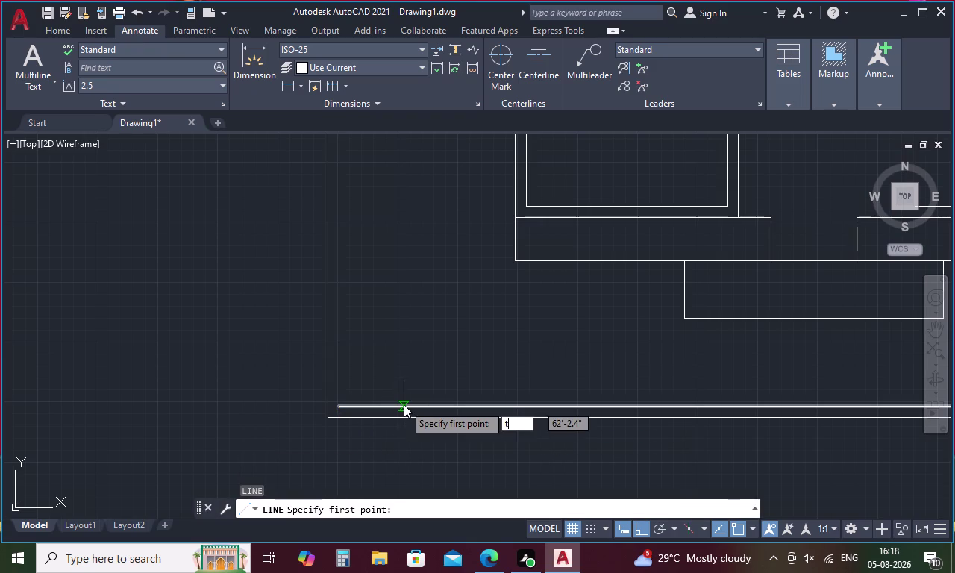
key(space)
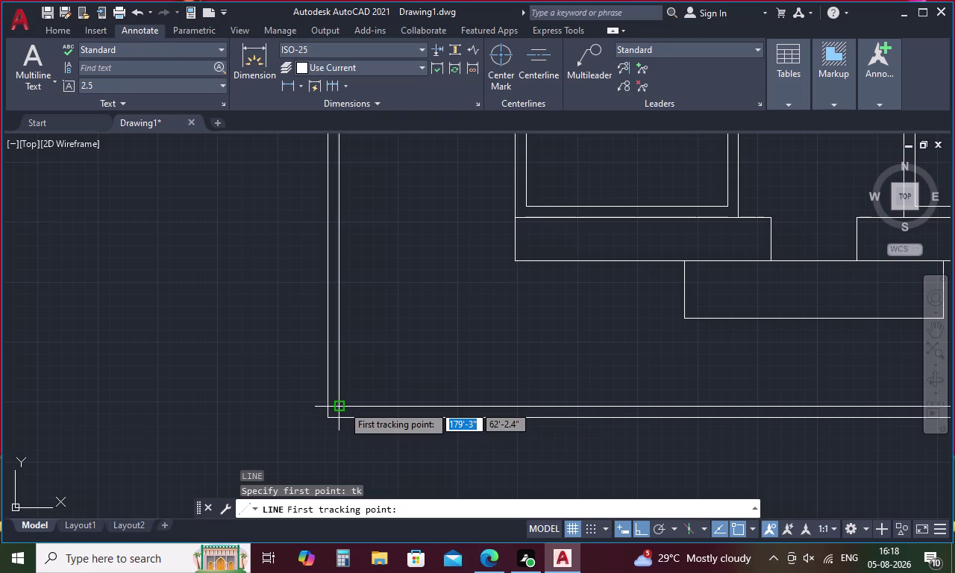
click(343, 406)
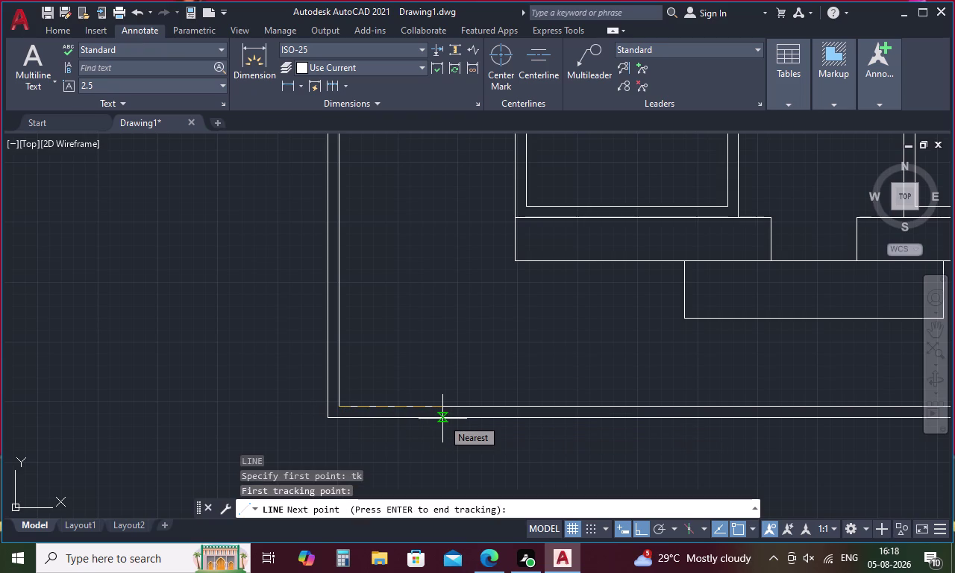
key(comma)
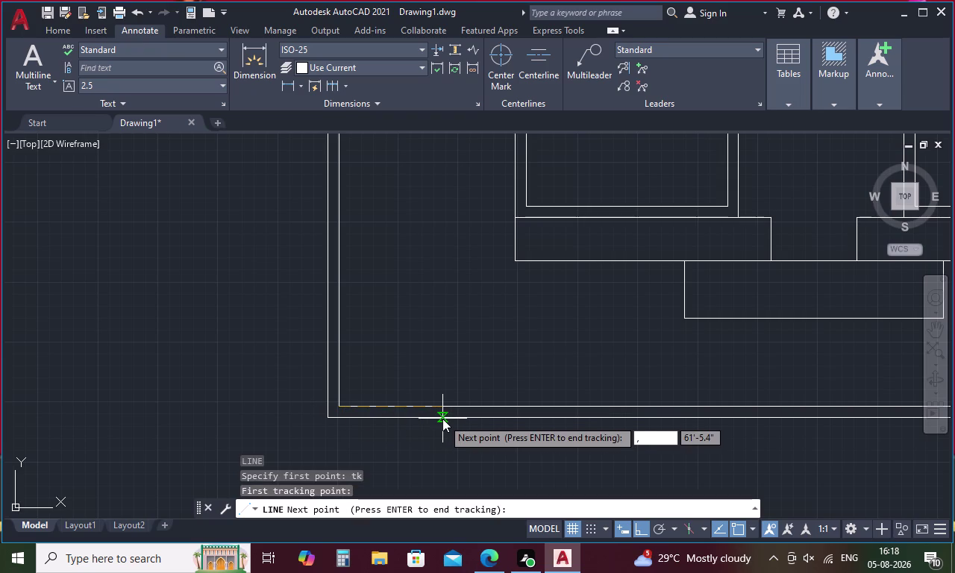
key(5)
key(apostrophe)
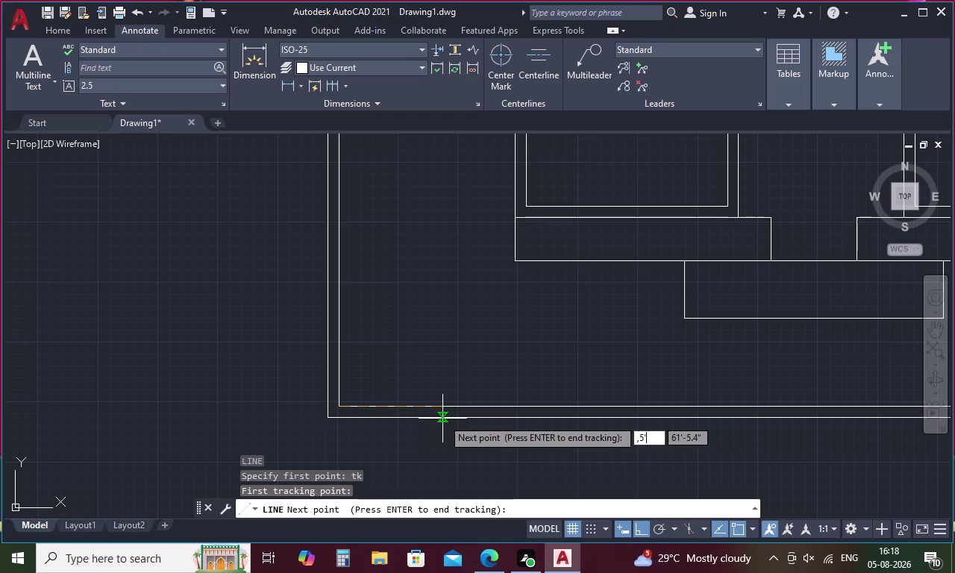
key(Return)
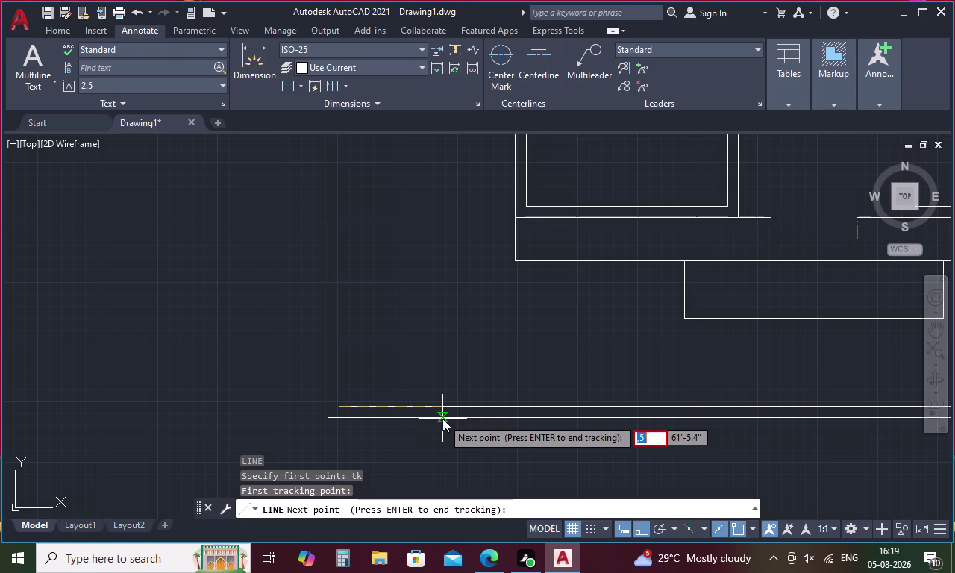
key(BackSpace)
key(period)
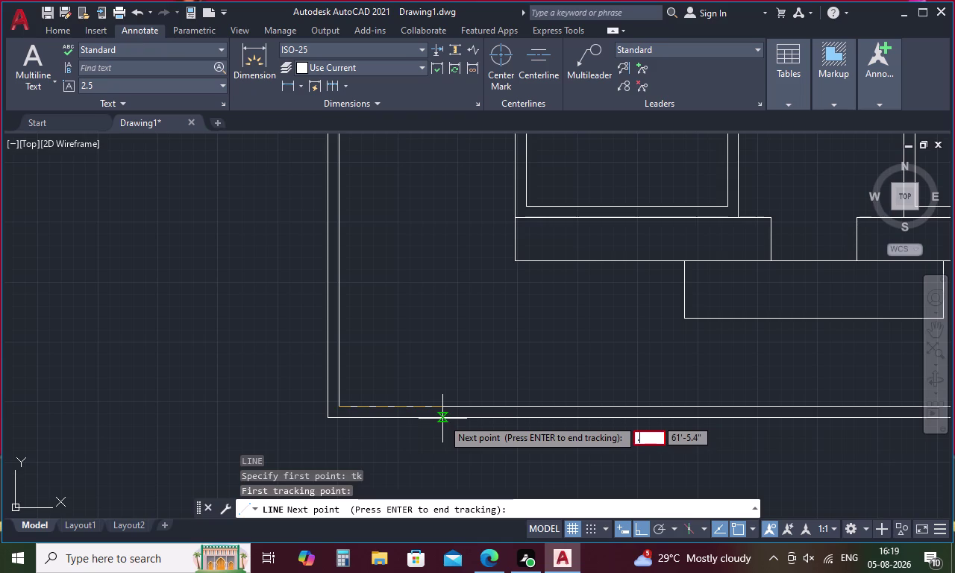
text(5')
key(Return)
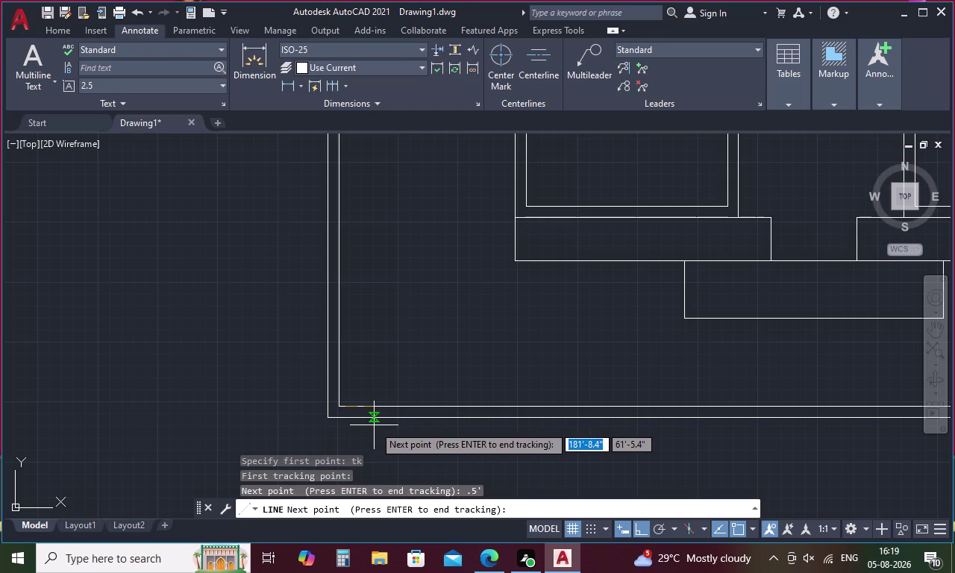
key(space)
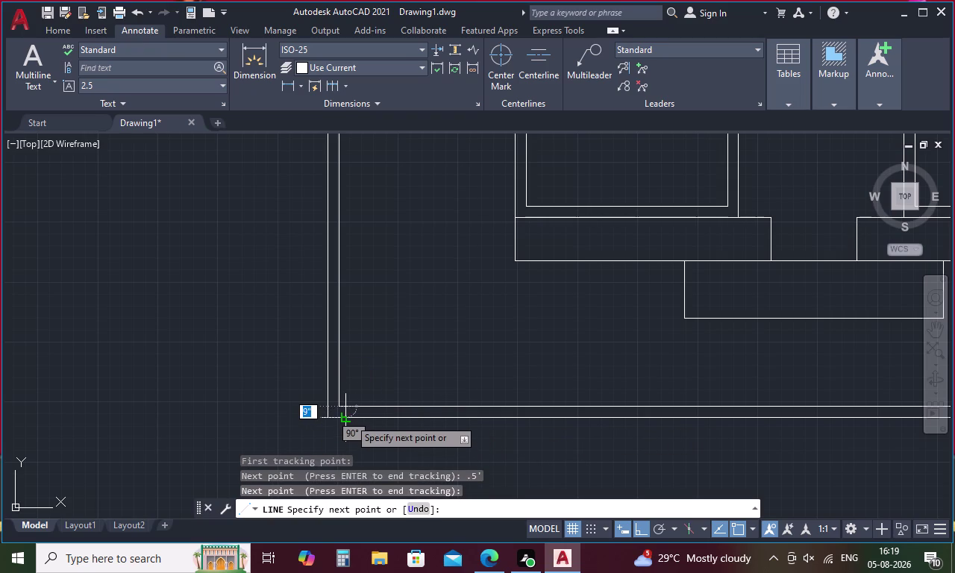
click(349, 418)
key(Escape)
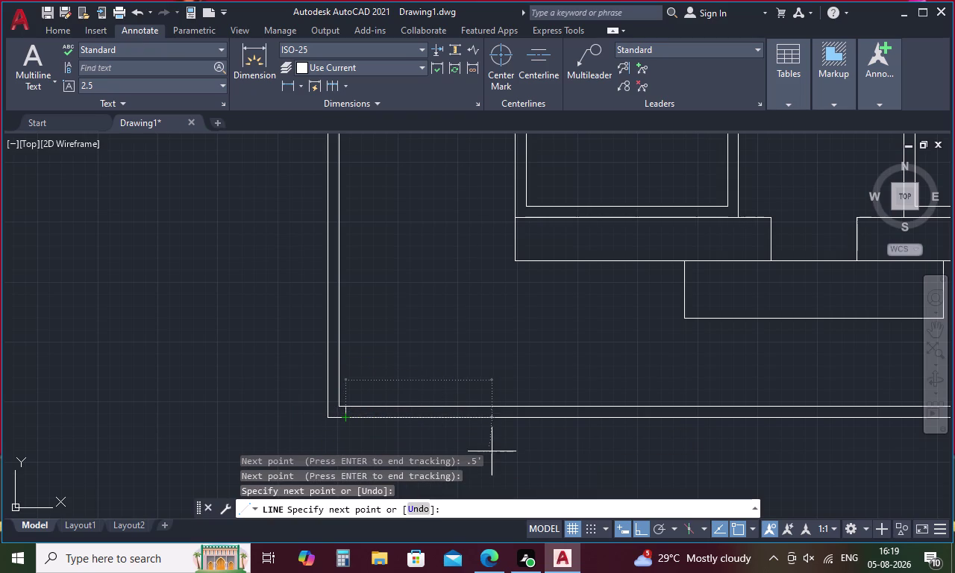
key(o)
key(Return)
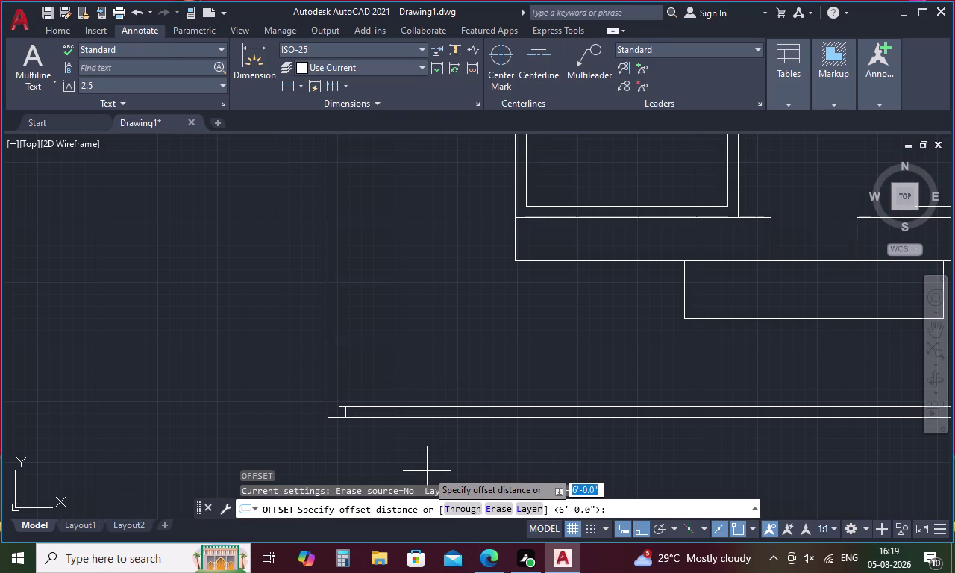
text(6)
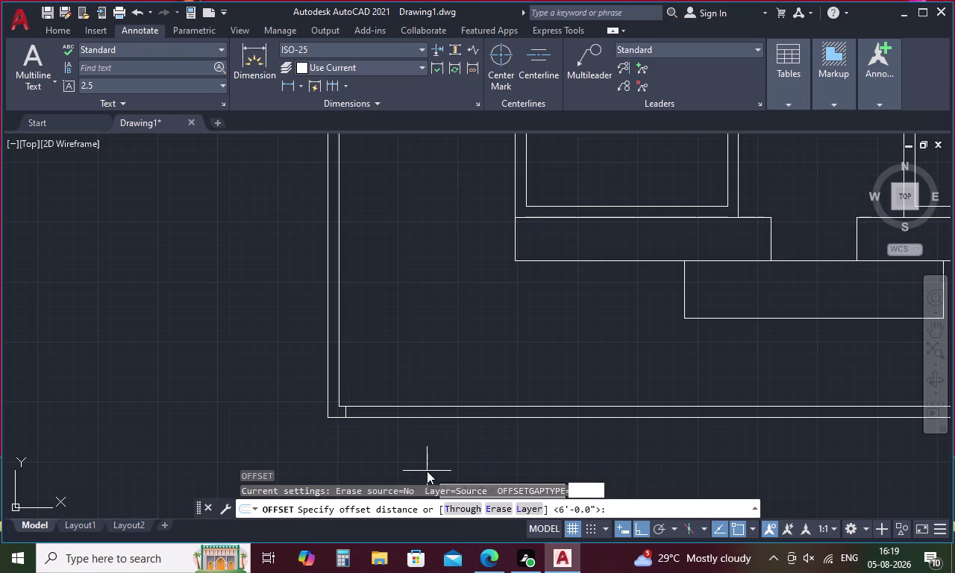
text(')
key(Return)
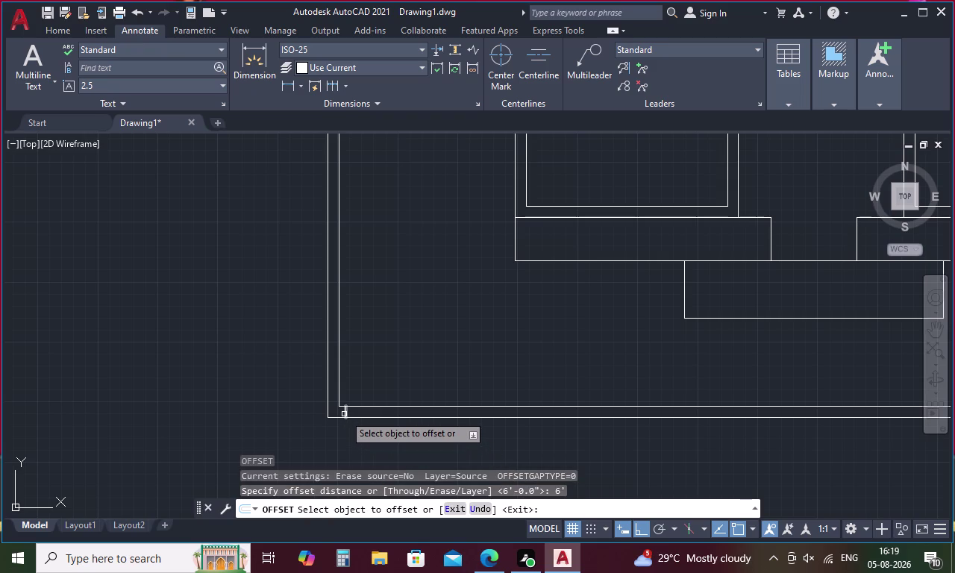
click(344, 413)
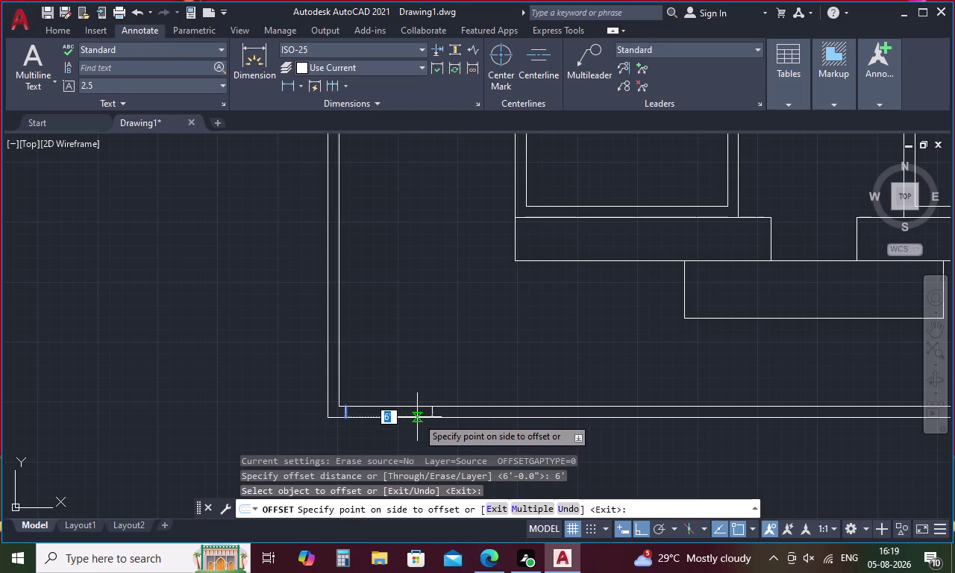
click(421, 415)
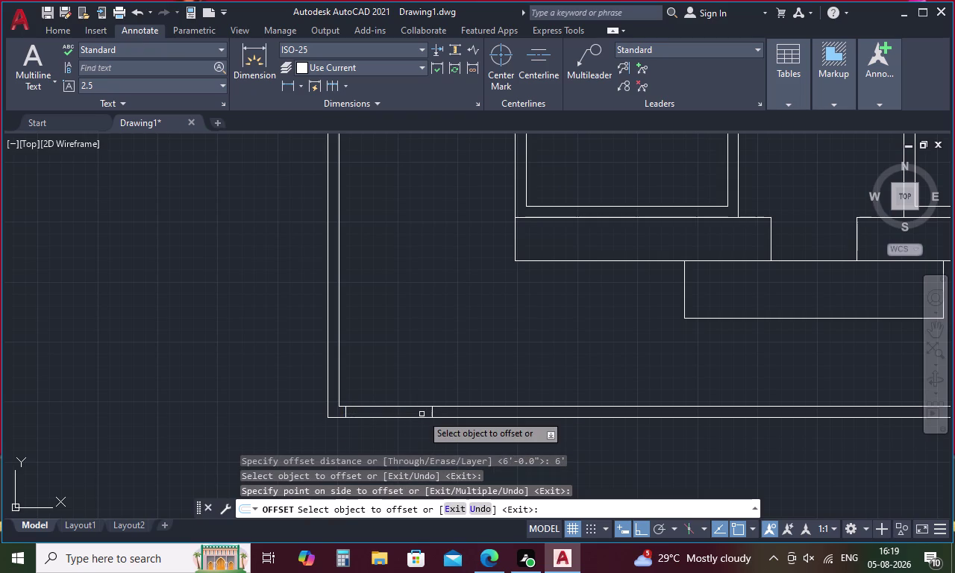
key(space)
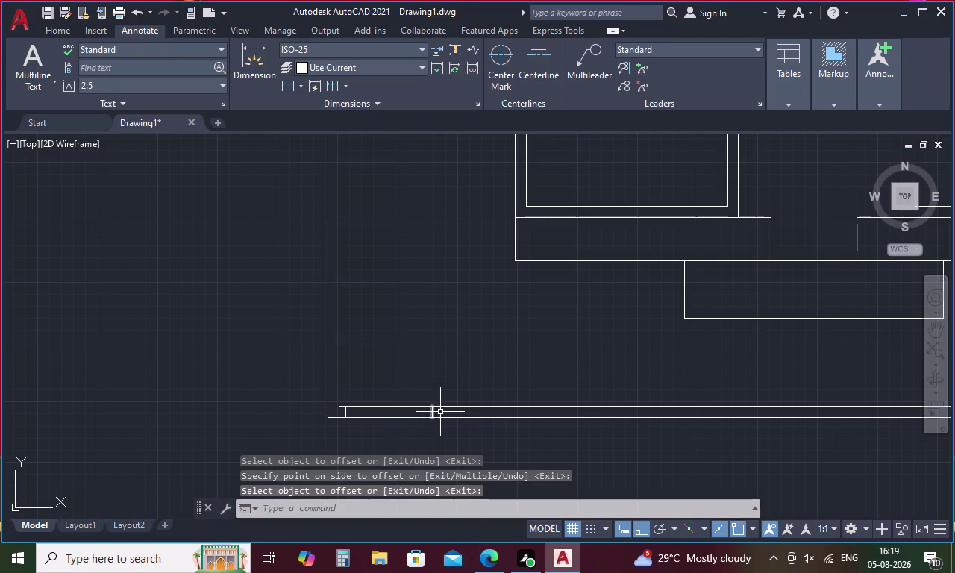
key(space)
key(space)
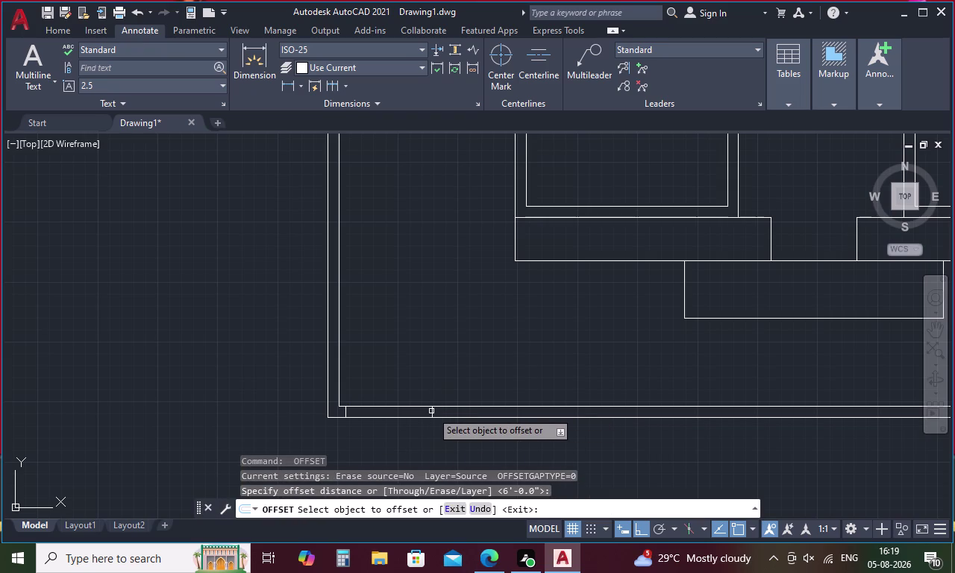
click(431, 411)
click(499, 416)
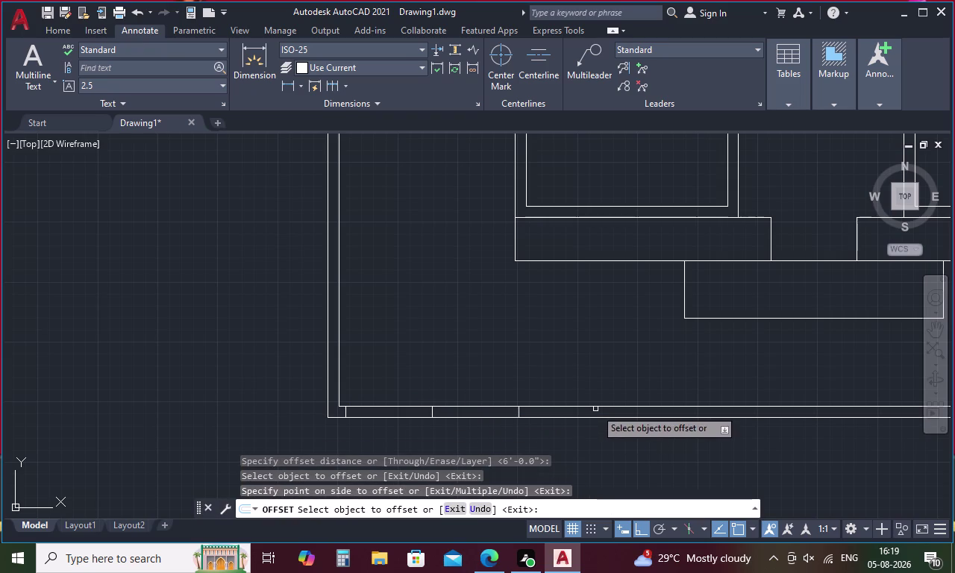
key(Escape)
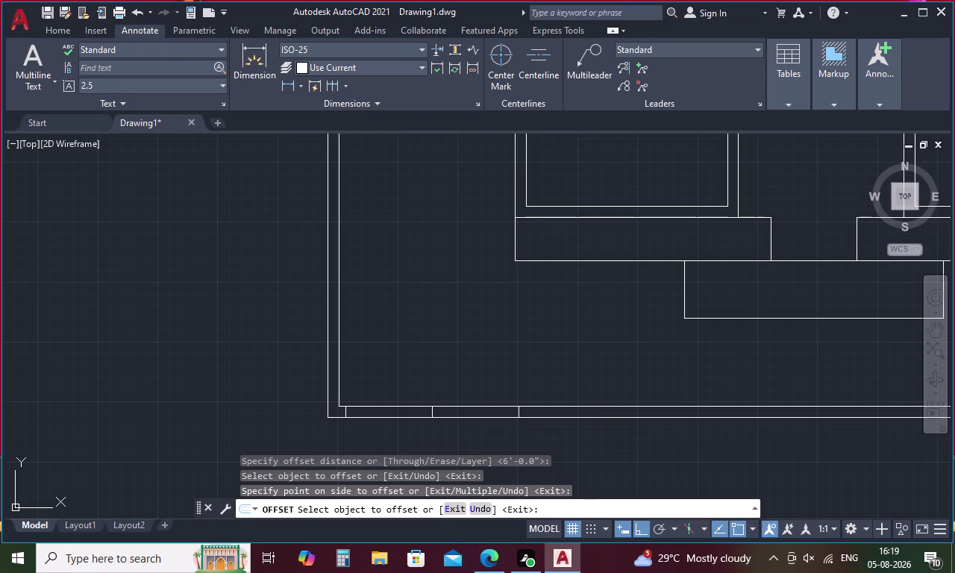
key(l)
key(Return)
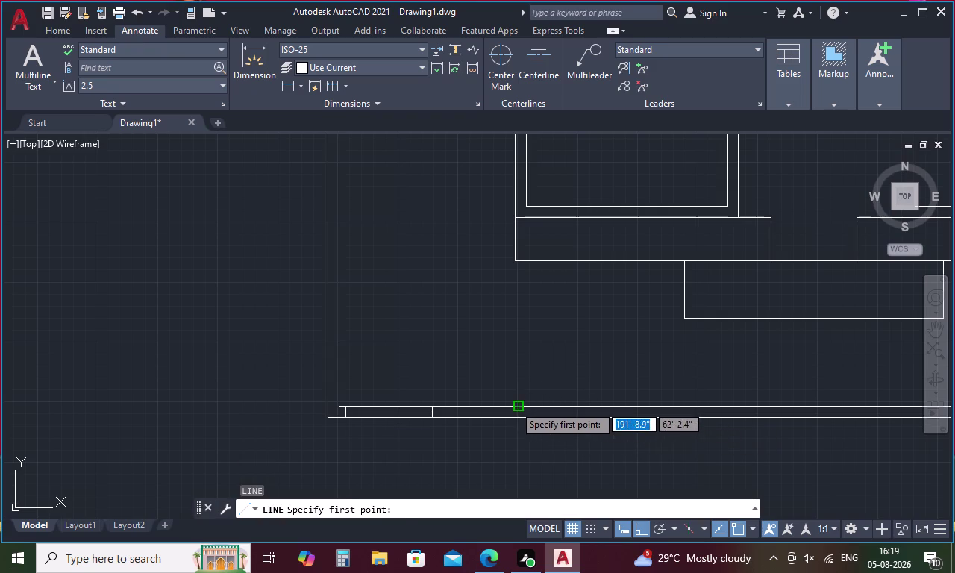
click(514, 405)
key(6)
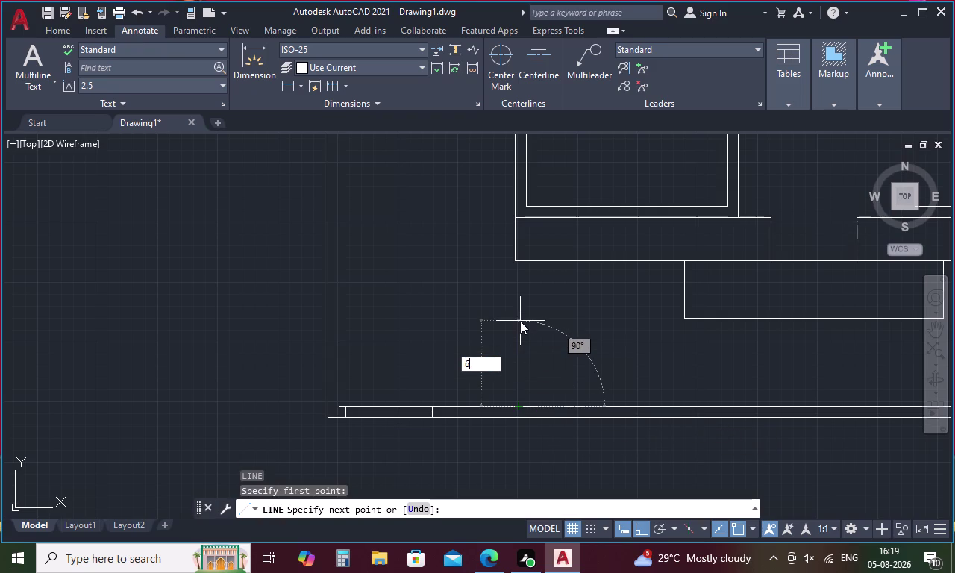
key(shift+quotedbl)
key(Return)
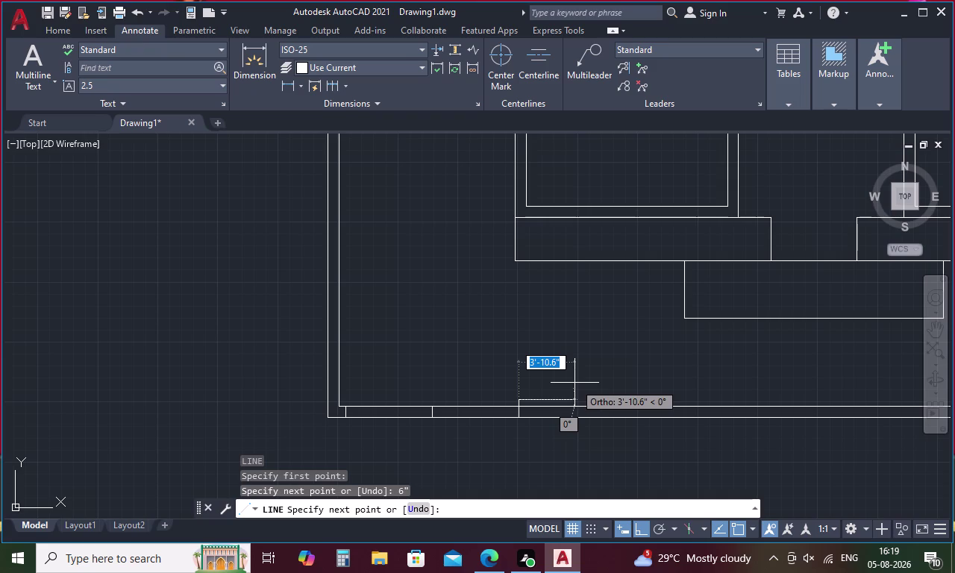
key(Escape)
scroll(up, 3)
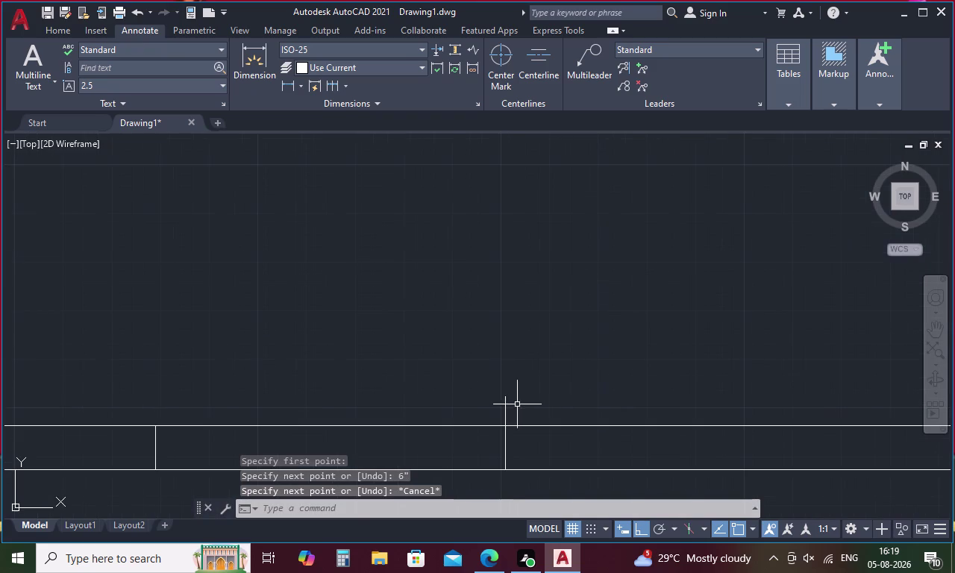
click(506, 406)
key(Delete)
drag(540, 450, 129, 442)
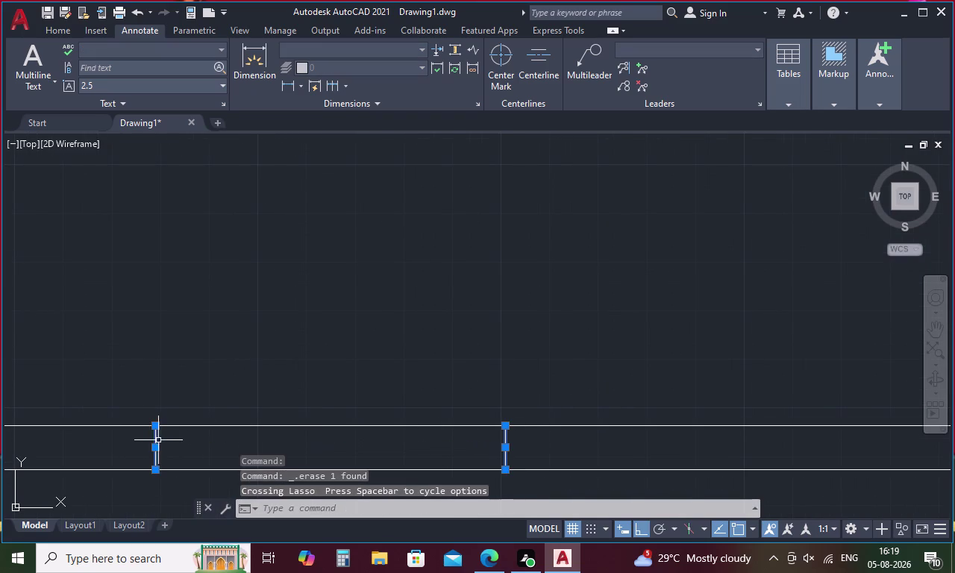
key(Delete)
scroll(down, 3)
middle_drag(264, 391, 449, 394)
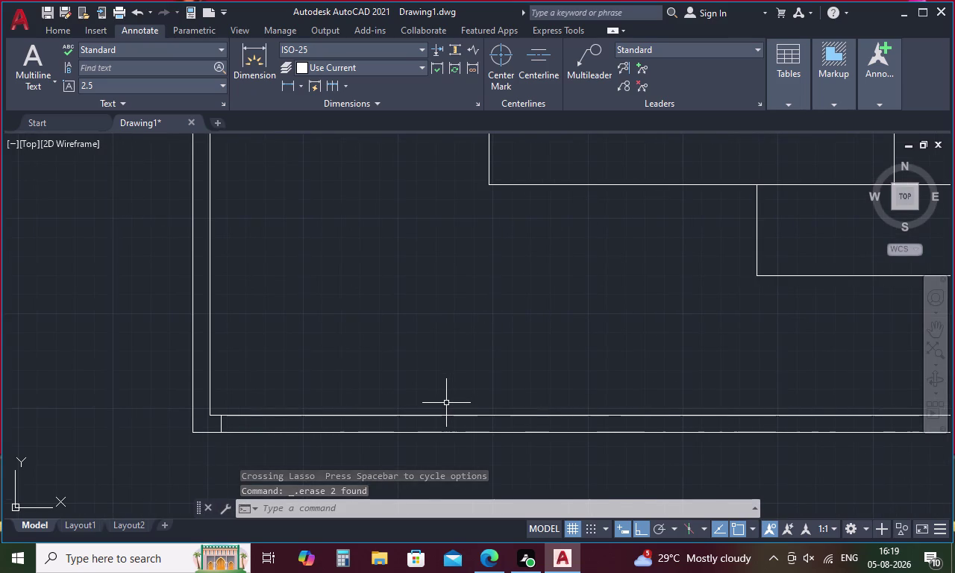
Offset the short wall line 5' to the right.
key(Escape)
key(o)
key(space)
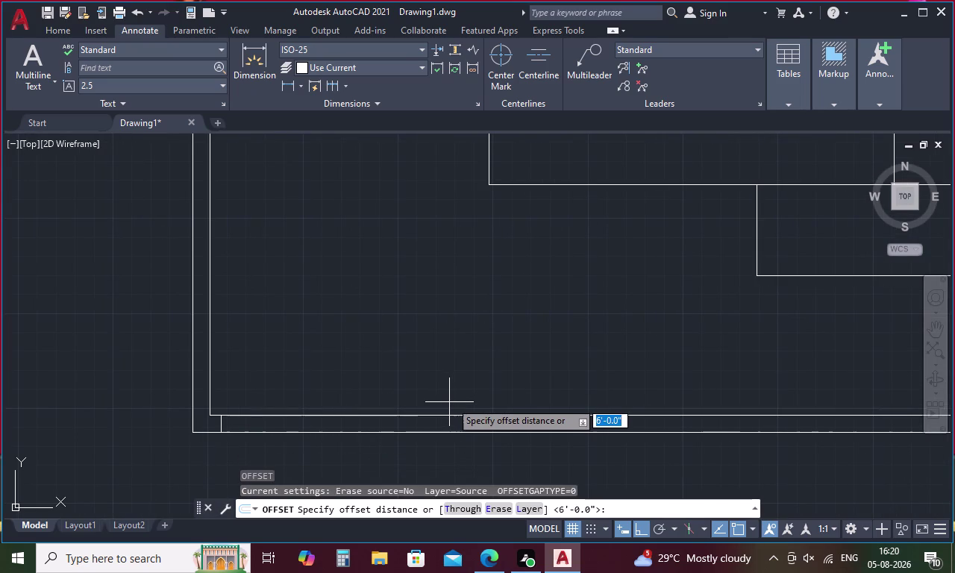
key(9)
key(apostrophe)
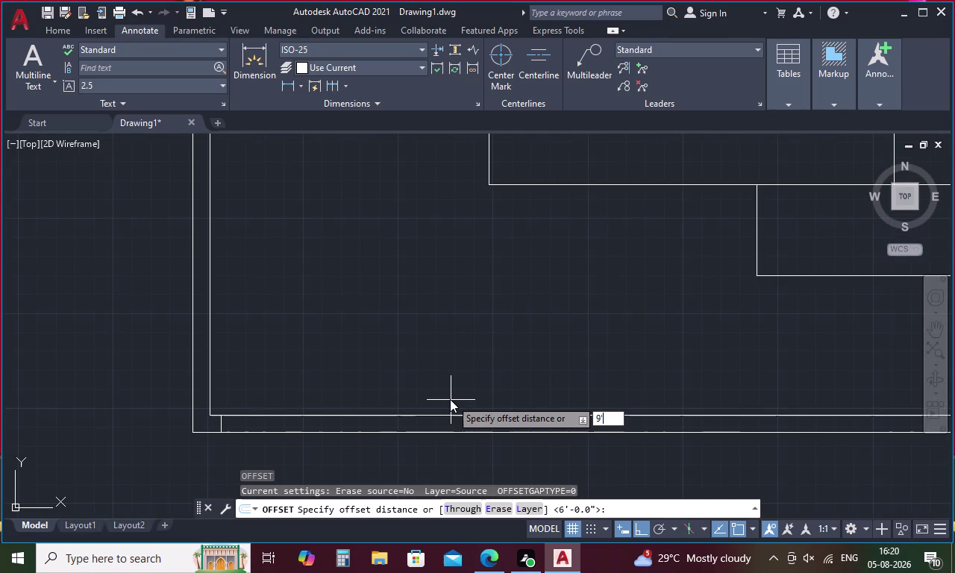
key(BackSpace)
key(BackSpace)
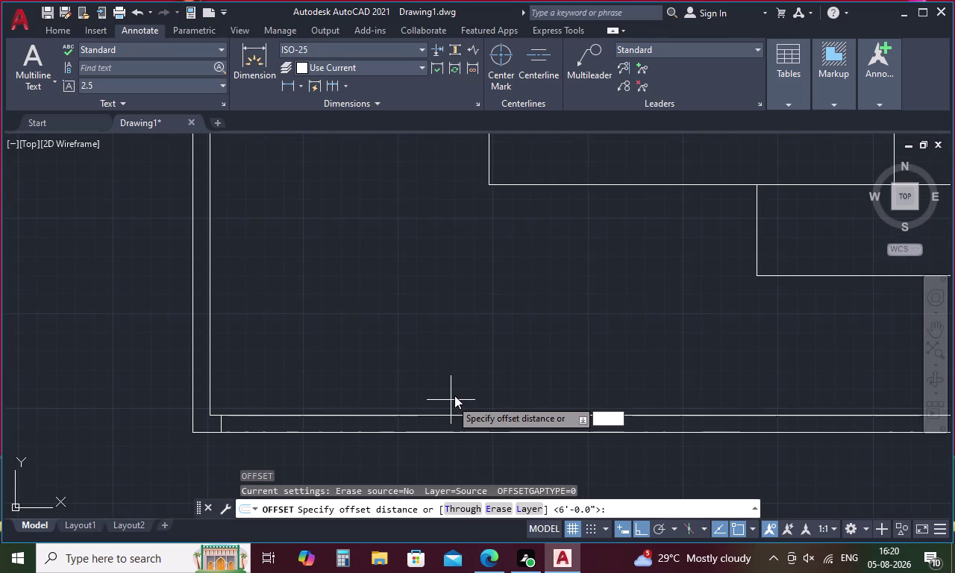
text(5')
key(space)
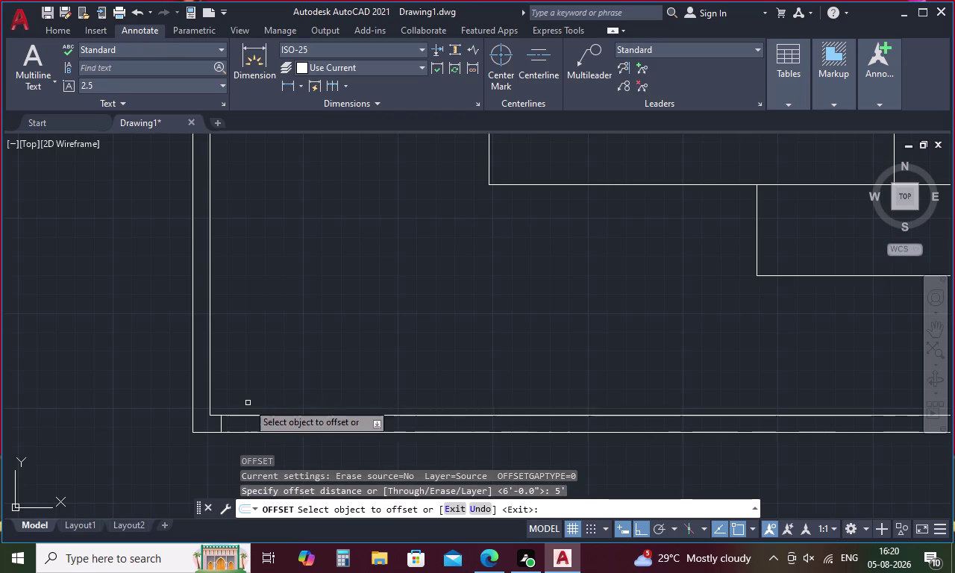
click(221, 425)
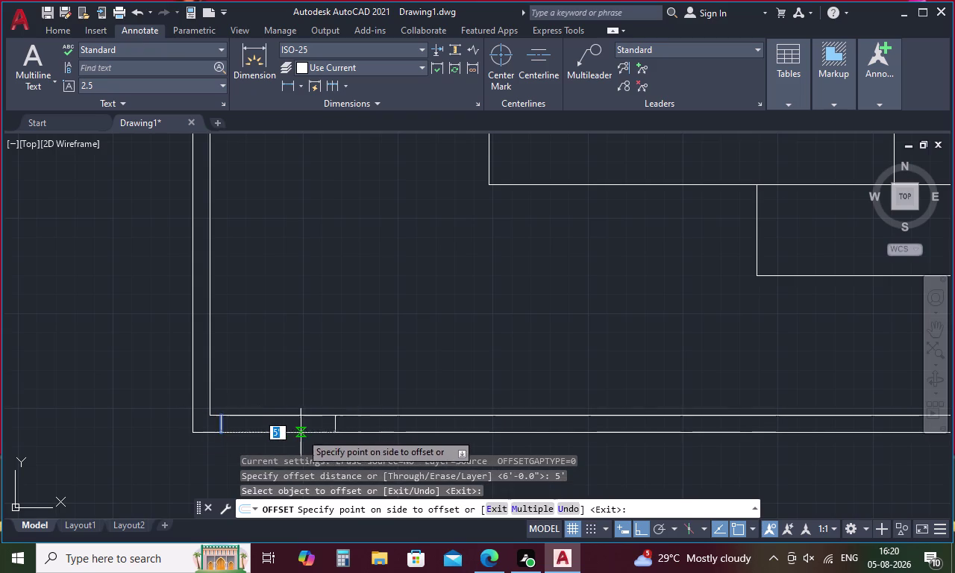
click(308, 430)
key(space)
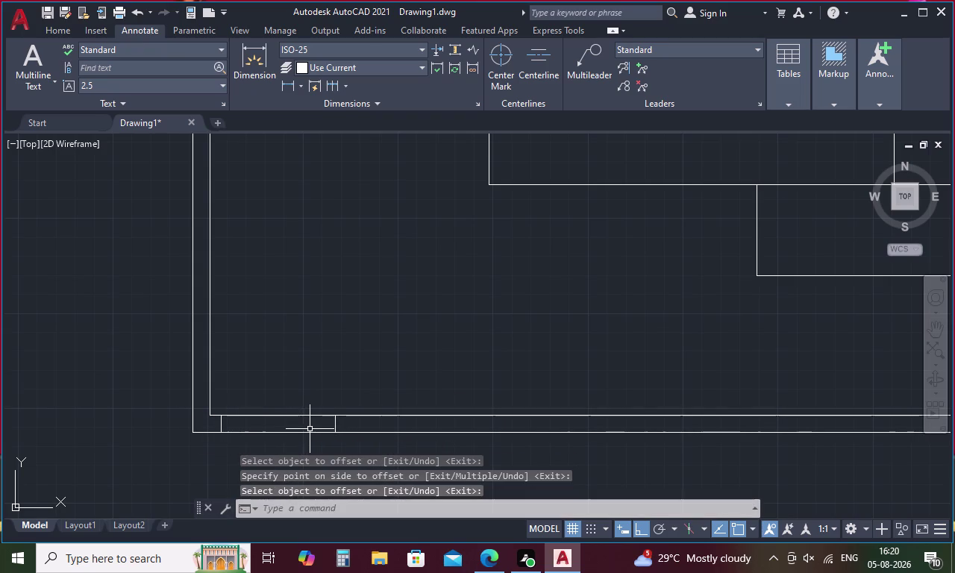
Offset the new short line another 5' further right.
key(space)
key(space)
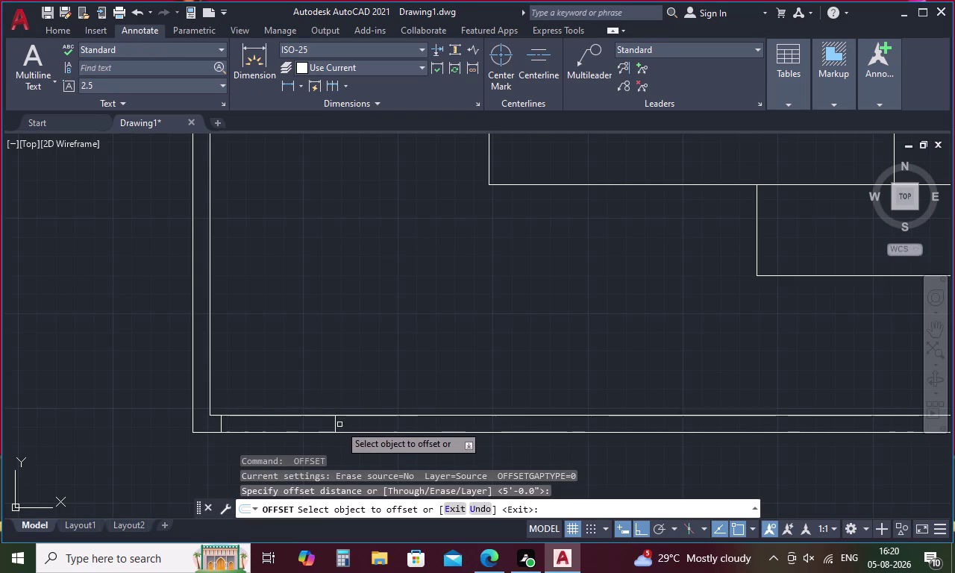
click(334, 425)
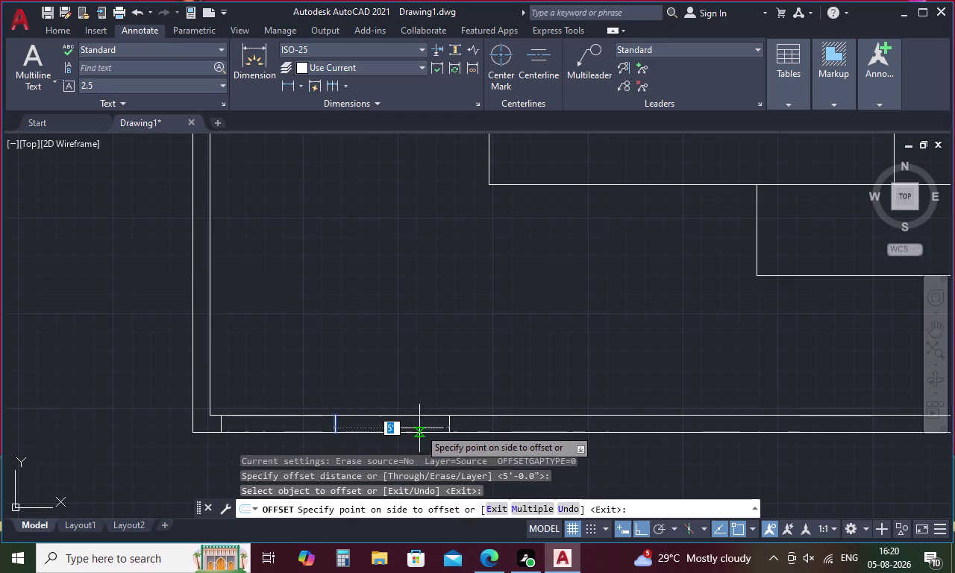
click(420, 427)
key(Escape)
Draw a 5' vertical line up from the opening edge and select it.
text(l)
key(space)
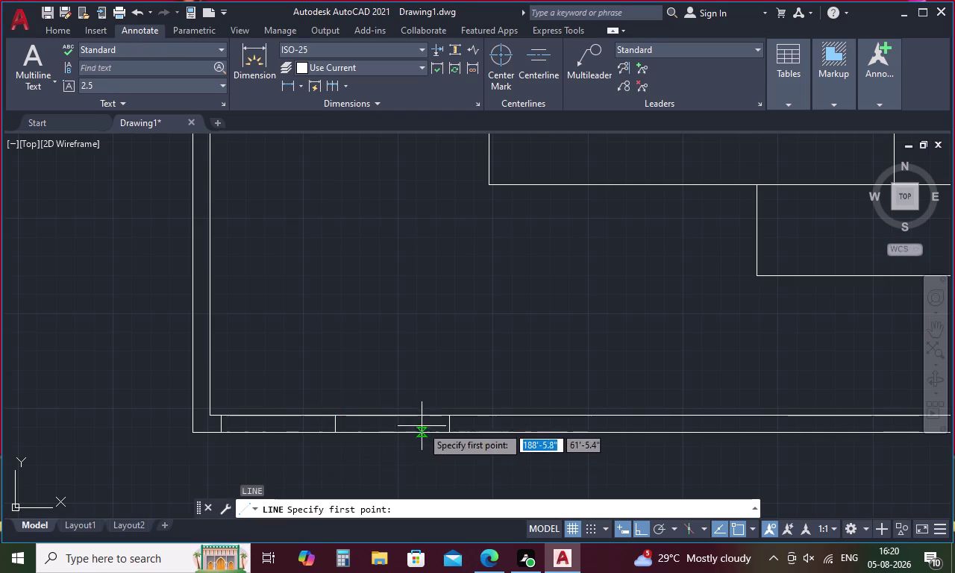
click(448, 414)
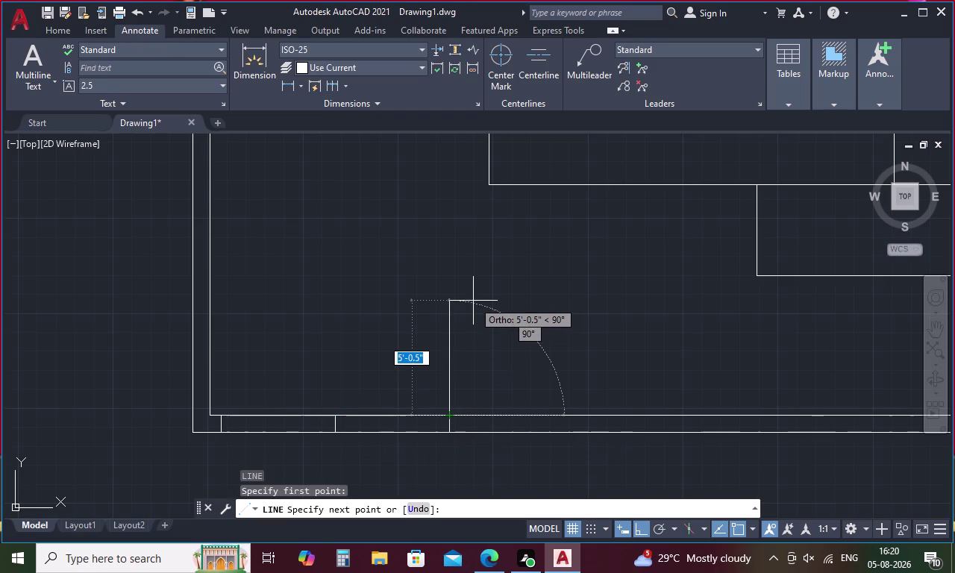
text(5')
key(space)
key(Escape)
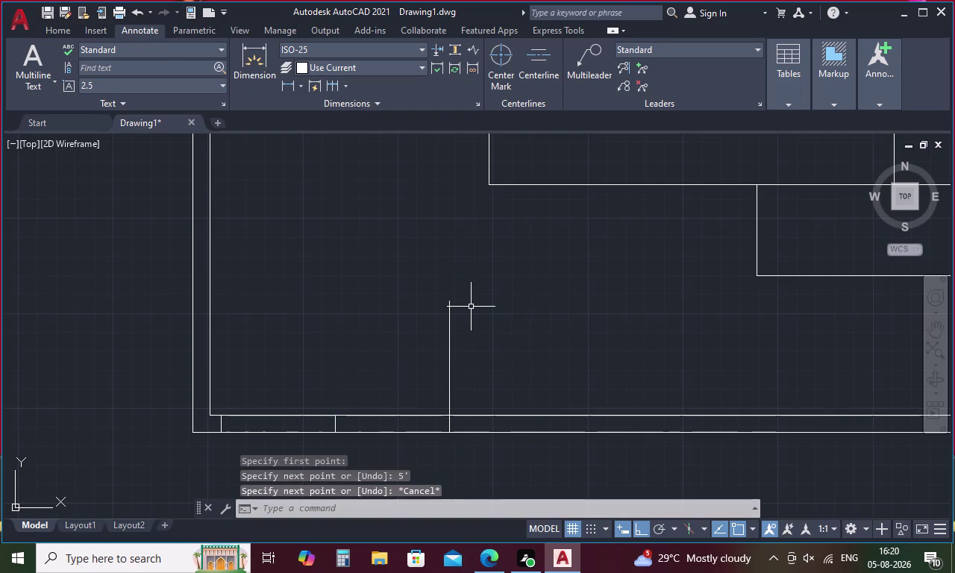
drag(487, 311, 389, 353)
click(409, 338)
right_click(409, 339)
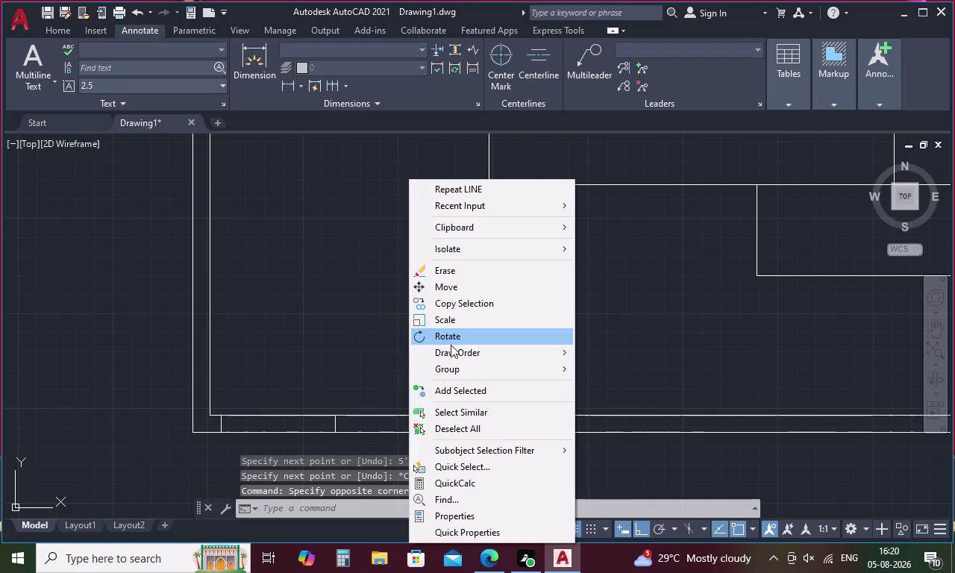
Copy the 5' vertical line to the gate opening's left end.
click(471, 303)
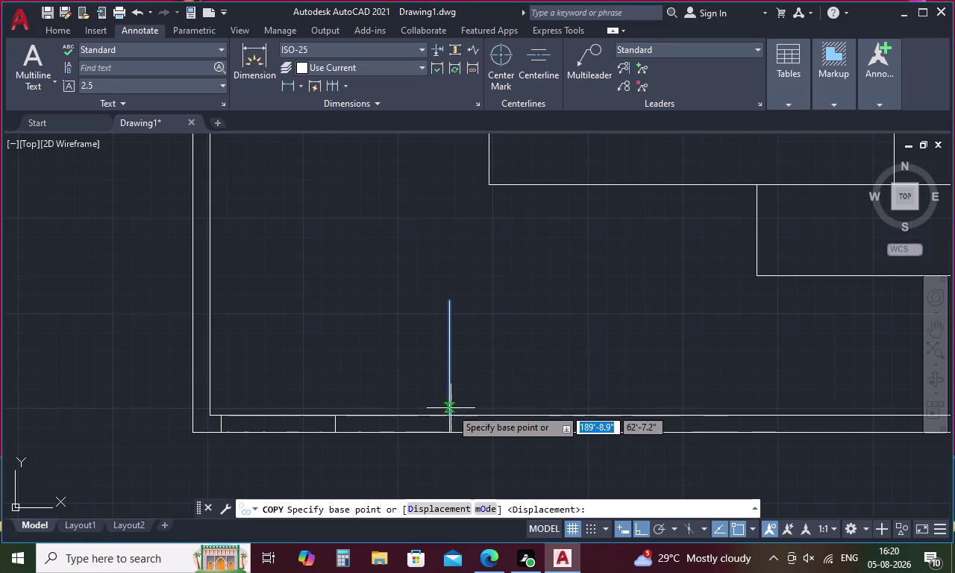
drag(449, 417, 438, 424)
click(224, 415)
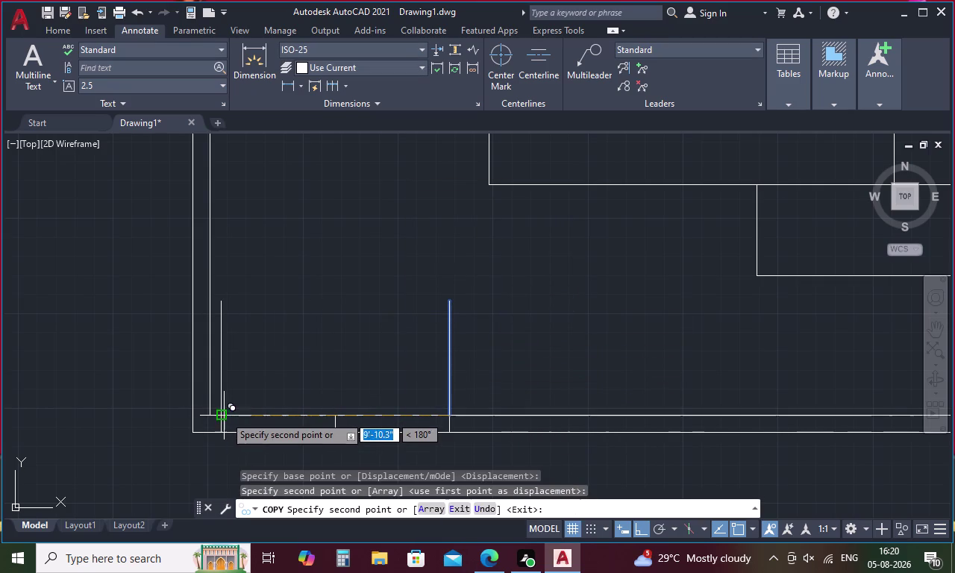
key(Escape)
Offset the left and right post lines by 1 toward the opening.
key(o)
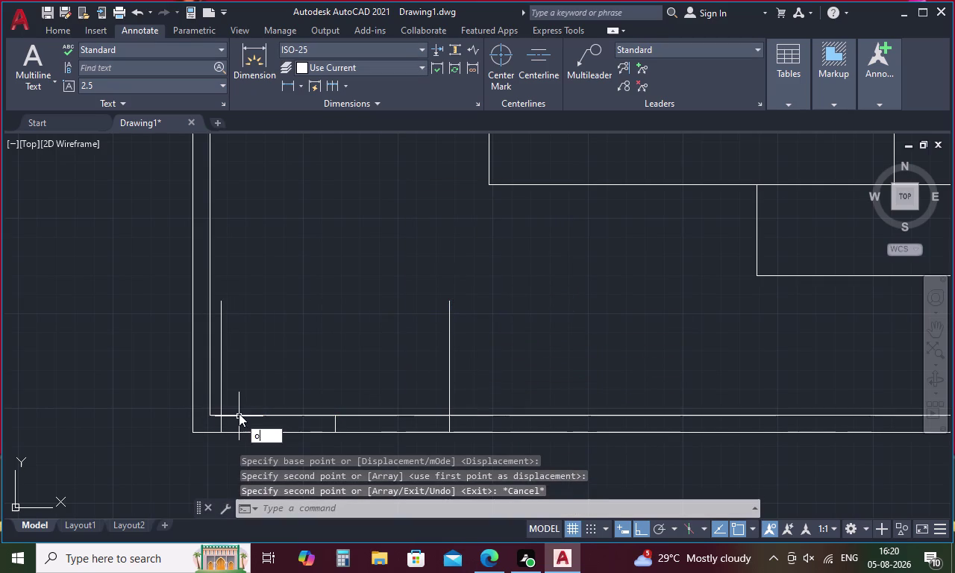
key(space)
key(1)
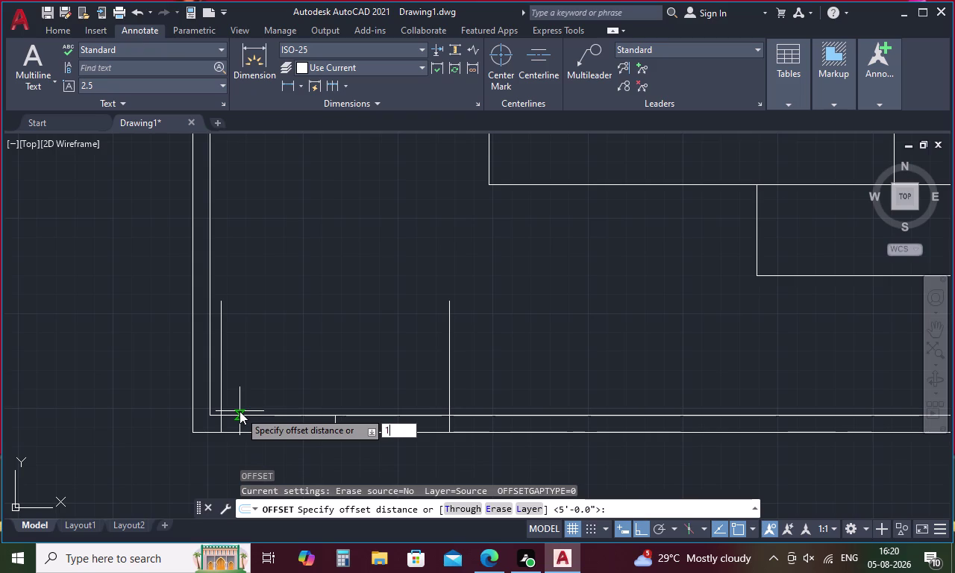
key(space)
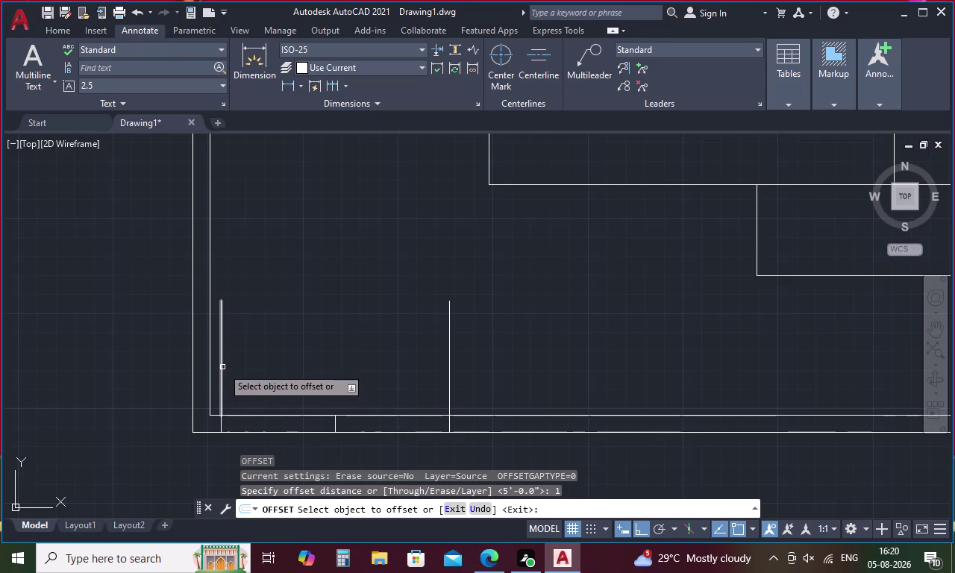
click(222, 367)
click(258, 374)
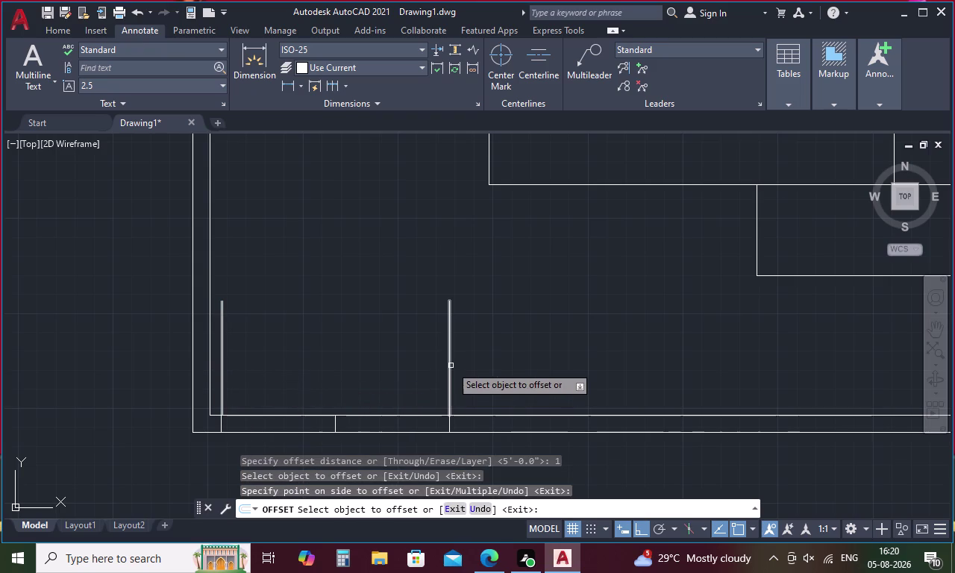
click(448, 364)
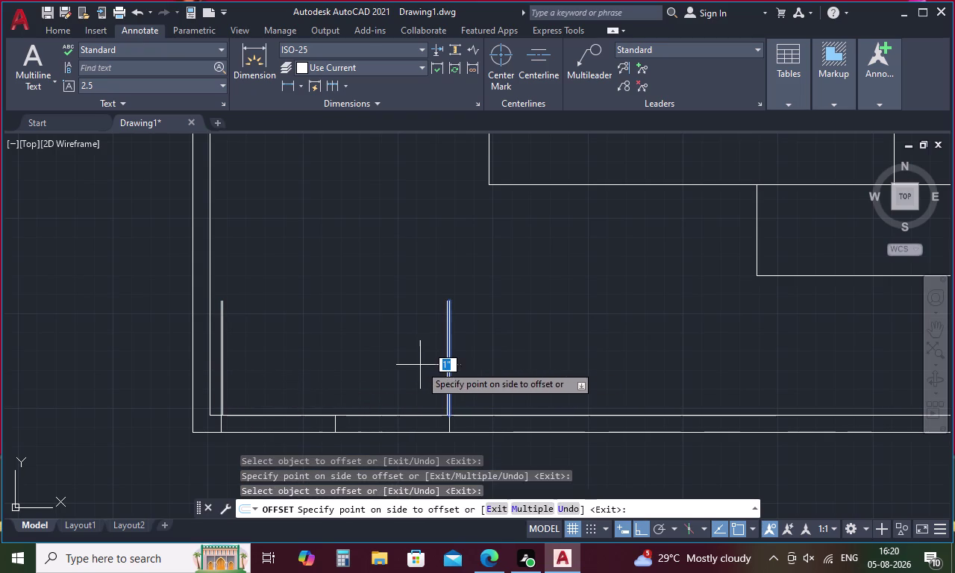
click(411, 365)
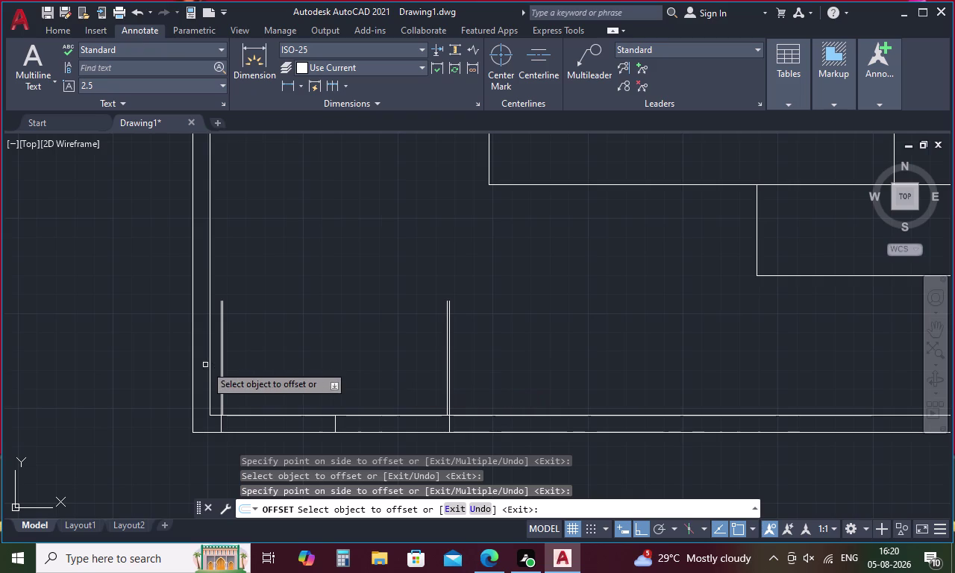
Make a second 1-unit offset copy at each gate post.
scroll(up, 3)
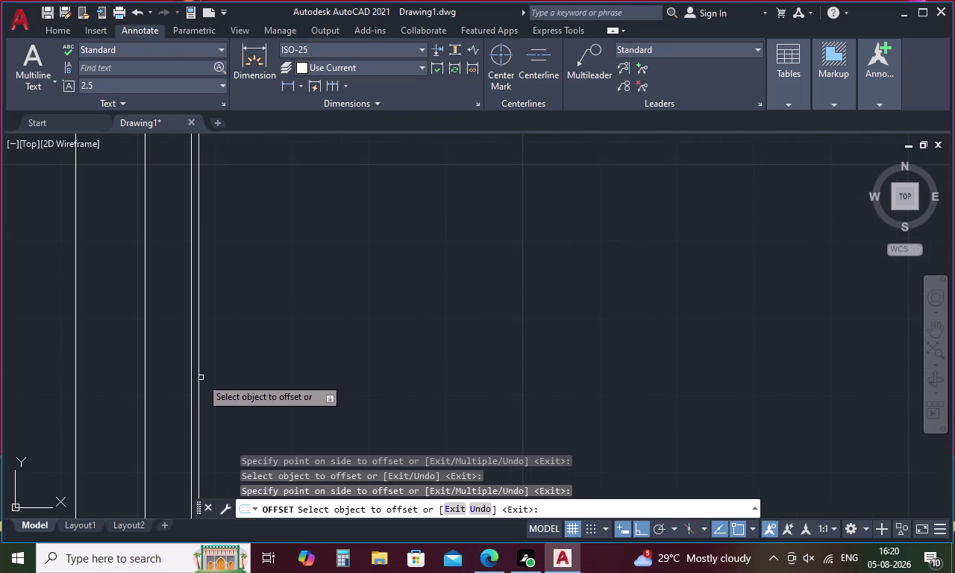
click(197, 382)
click(230, 388)
scroll(down, 3)
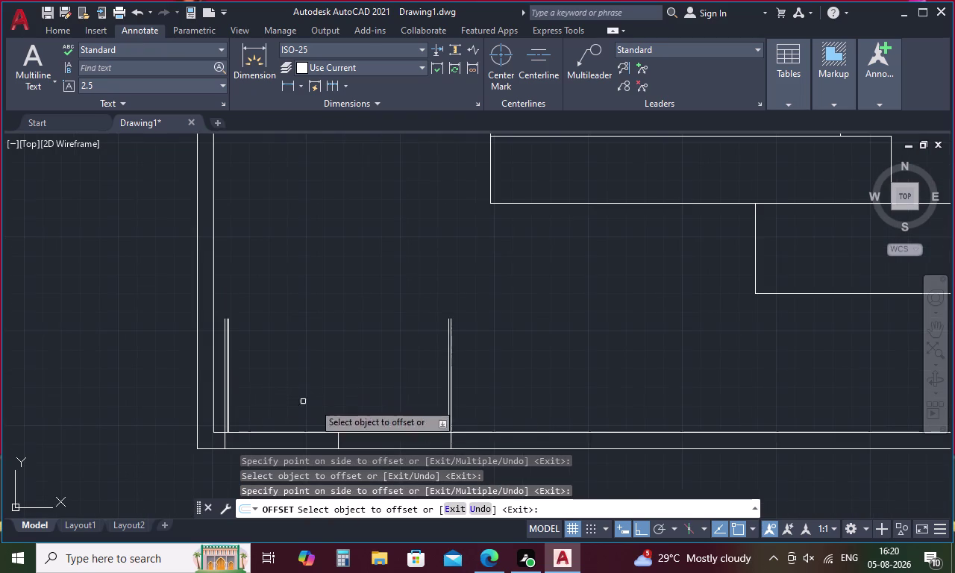
scroll(up, 3)
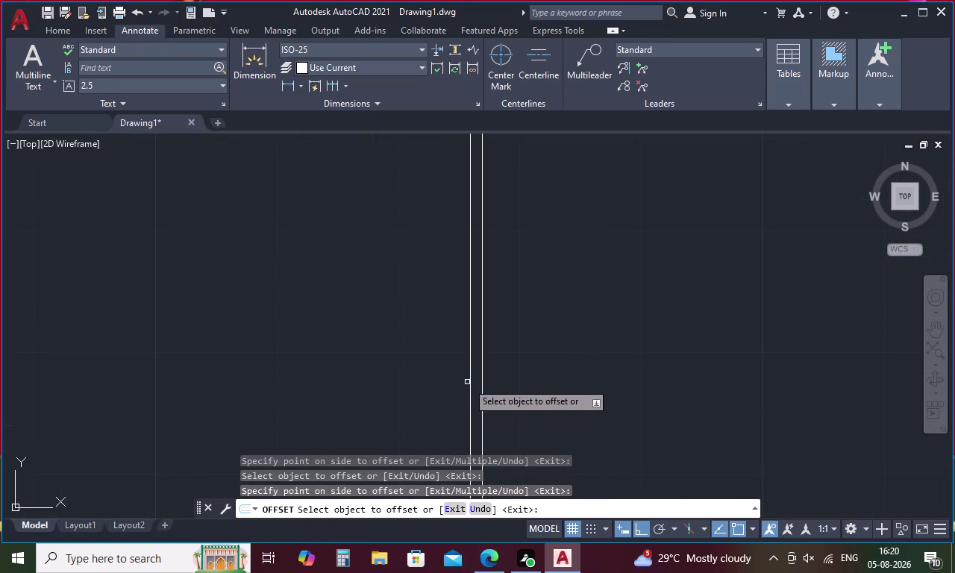
click(469, 379)
click(423, 383)
key(Escape)
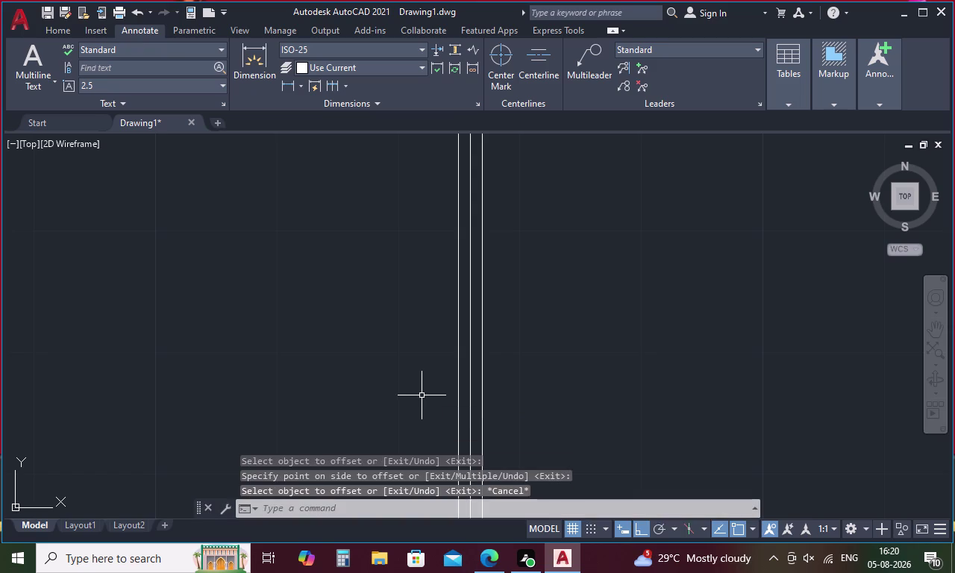
Erase the two extra offset lines at the gate posts.
key(l)
key(space)
scroll(down, 3)
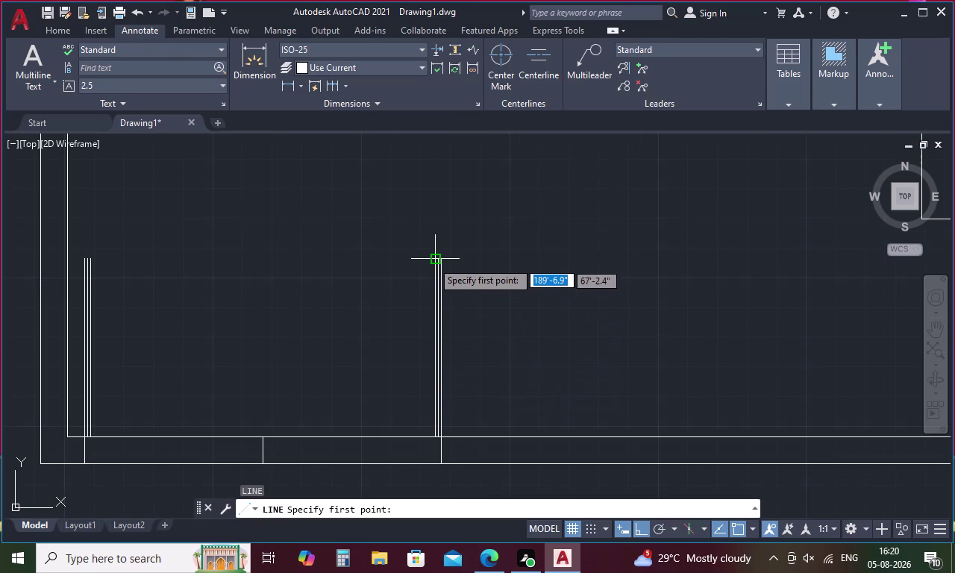
scroll(up, 3)
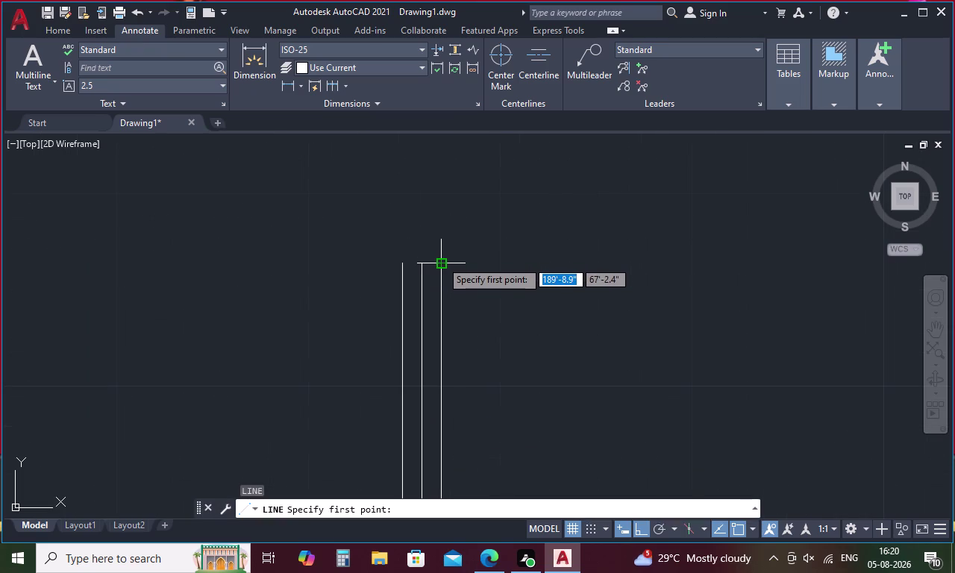
key(Escape)
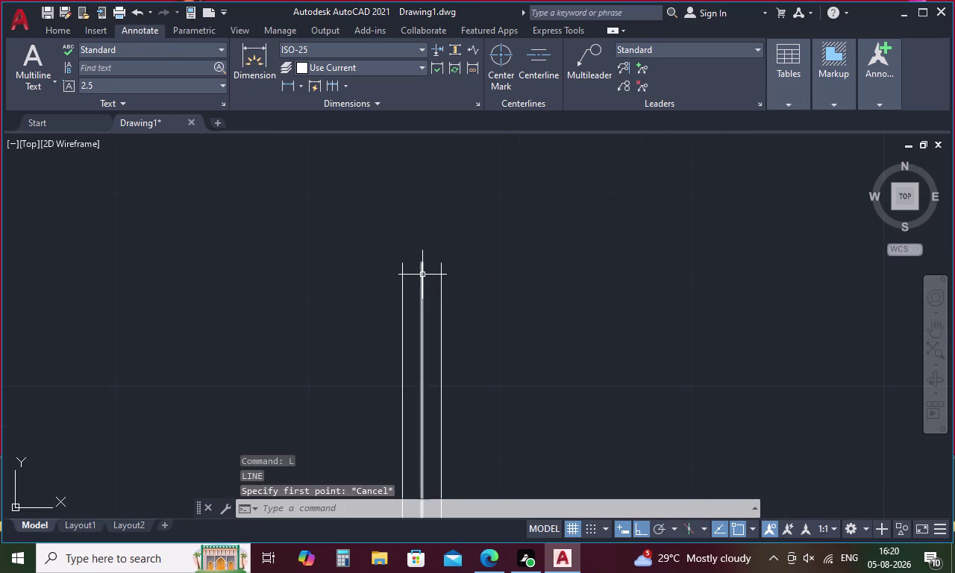
click(422, 276)
scroll(down, 3)
middle_drag(66, 322, 119, 322)
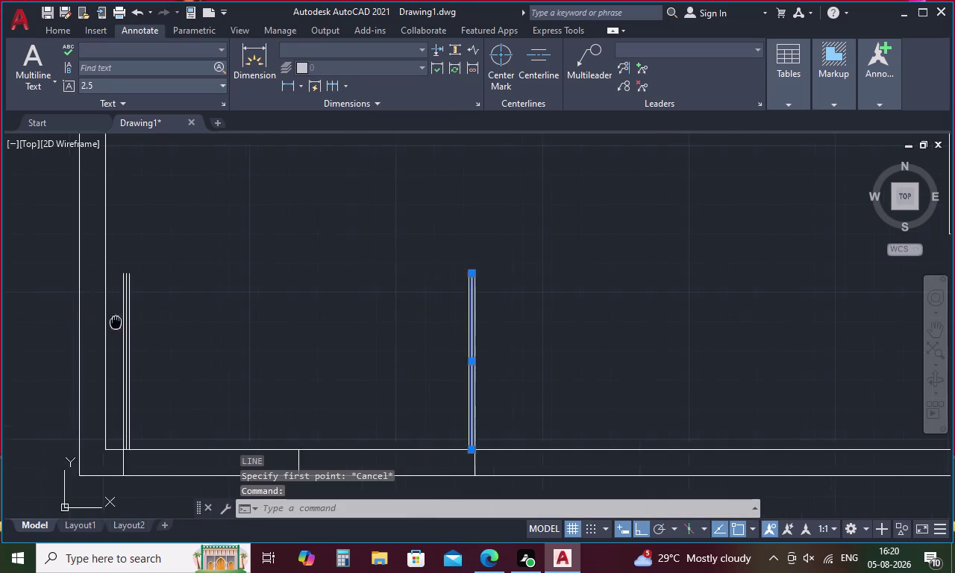
middle_drag(119, 322, 156, 324)
scroll(up, 3)
click(194, 311)
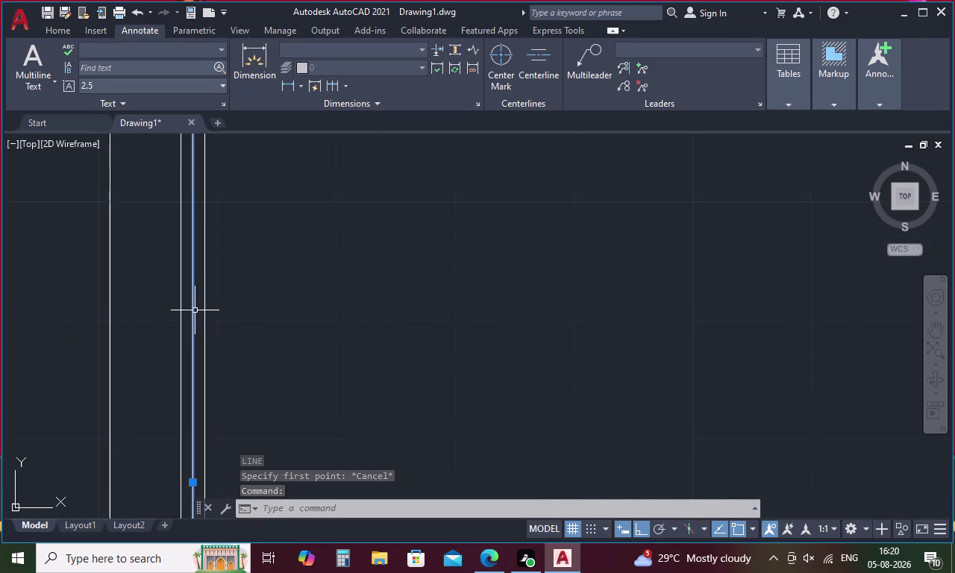
key(Delete)
scroll(down, 3)
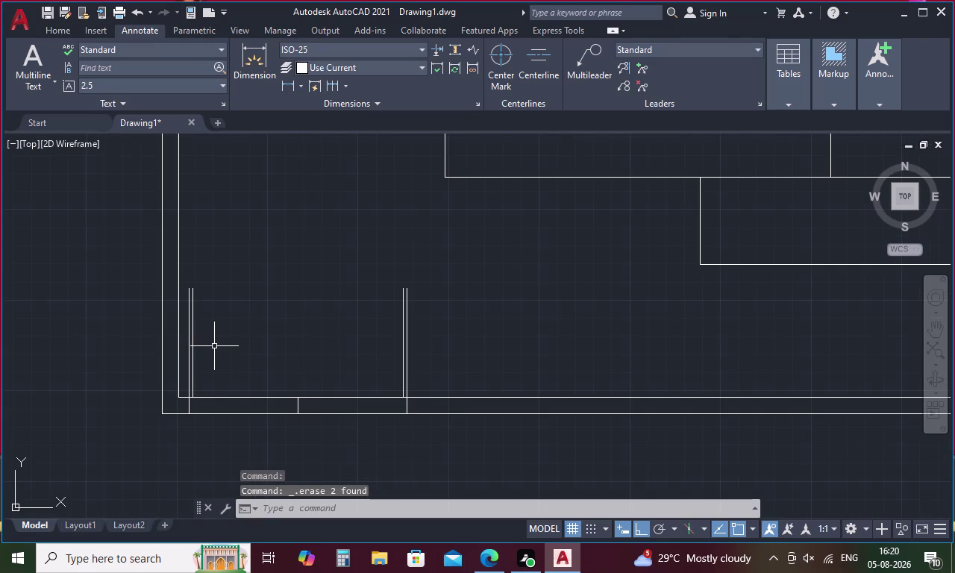
Draw 3-point arcs from the left and right post tops to the opening's midpoint.
key(a)
key(space)
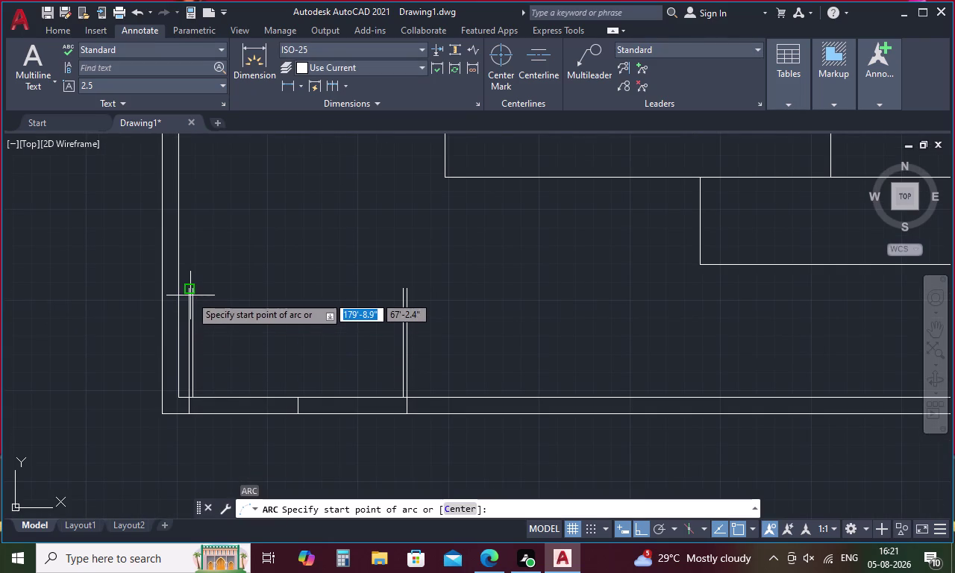
click(189, 291)
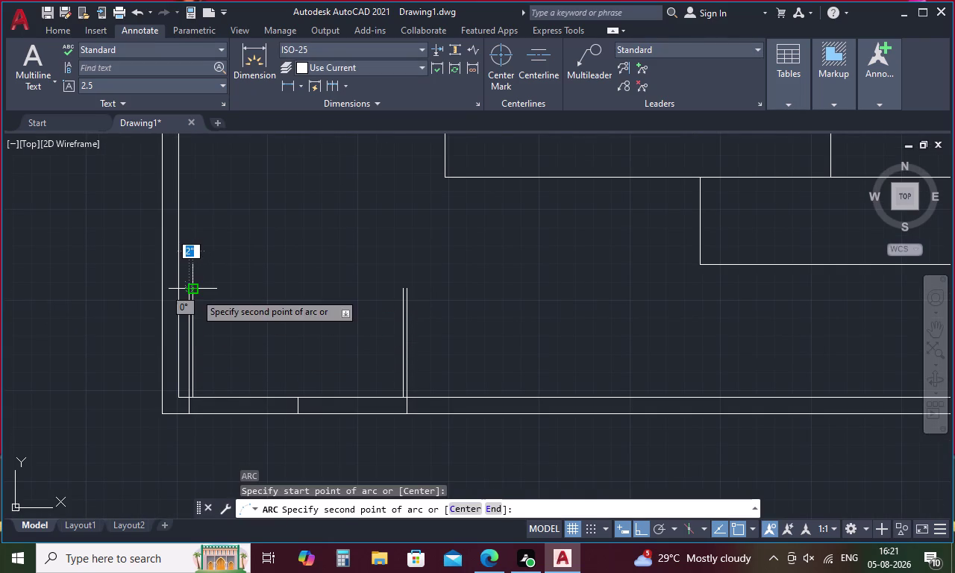
click(195, 293)
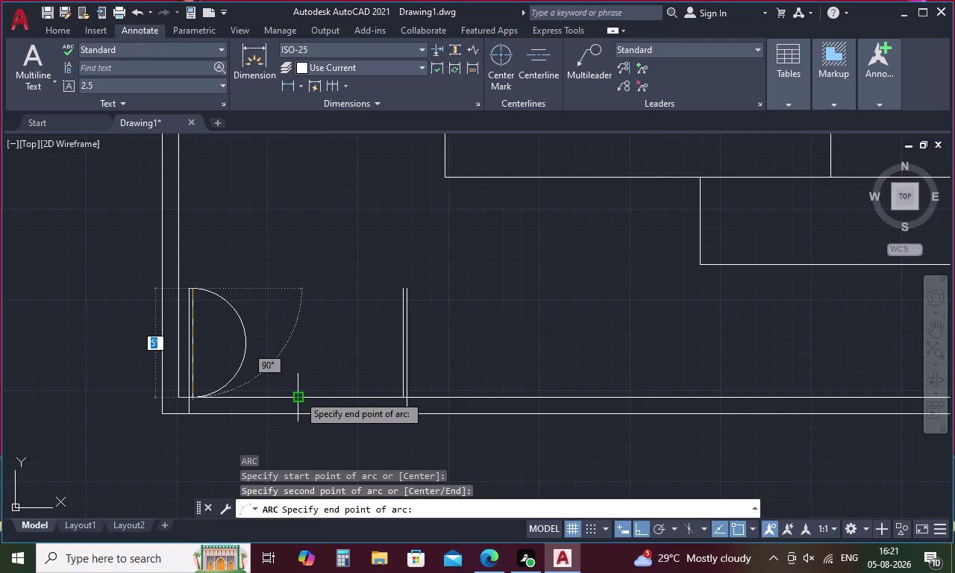
click(299, 394)
key(space)
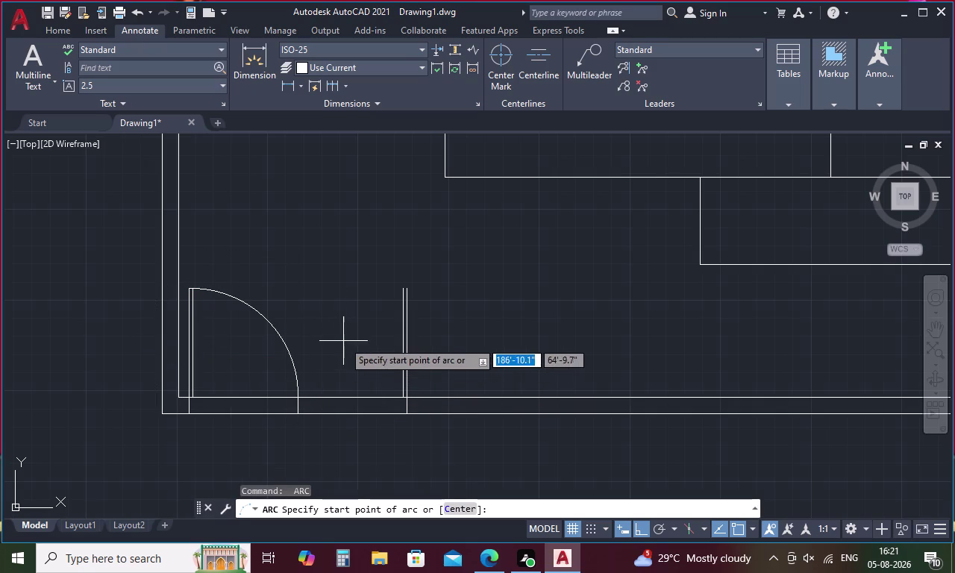
click(405, 285)
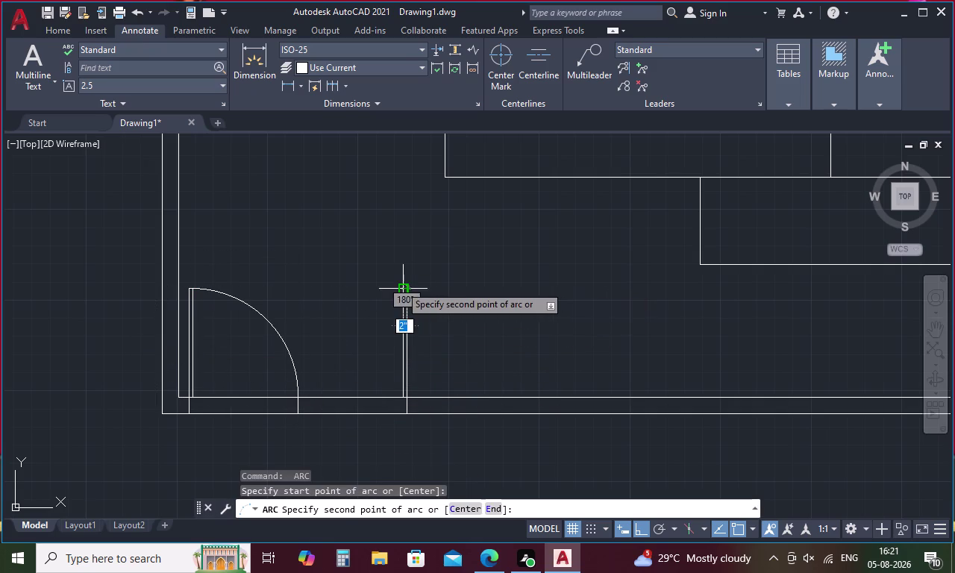
click(400, 285)
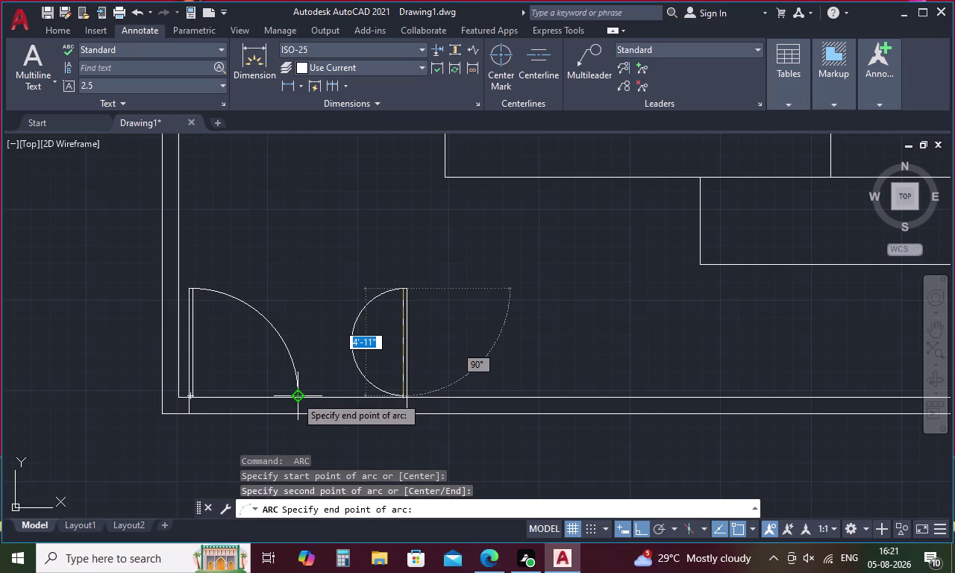
click(296, 396)
key(Escape)
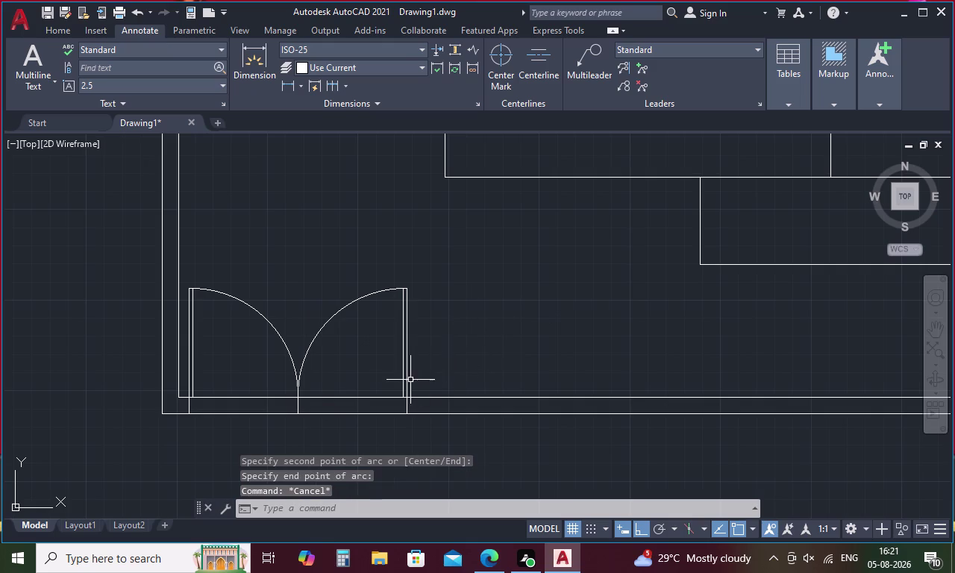
scroll(down, 3)
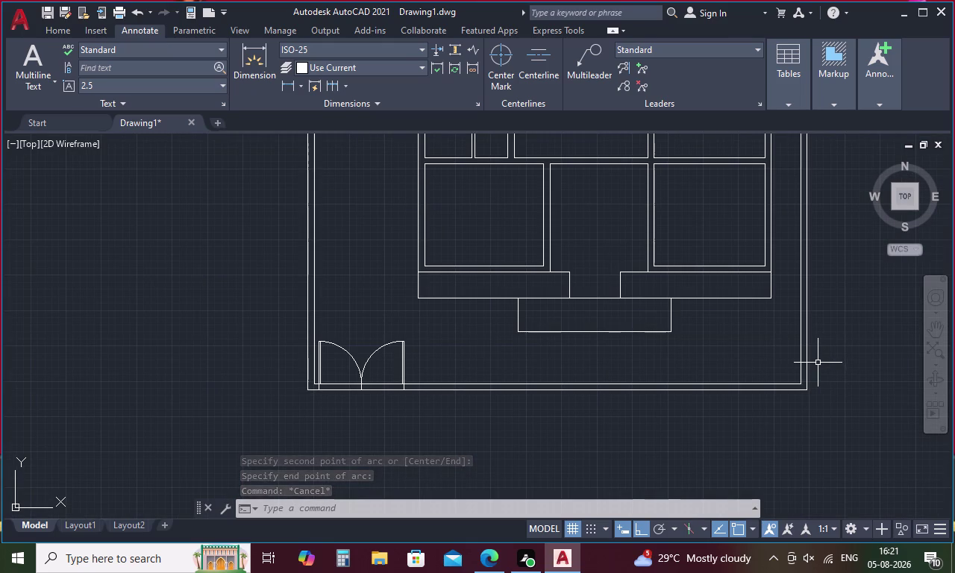
Draw a short line from a point tracked 0.5' off the inner bottom-right corner to the outer wall line.
key(l)
key(space)
key(t)
key(k)
key(space)
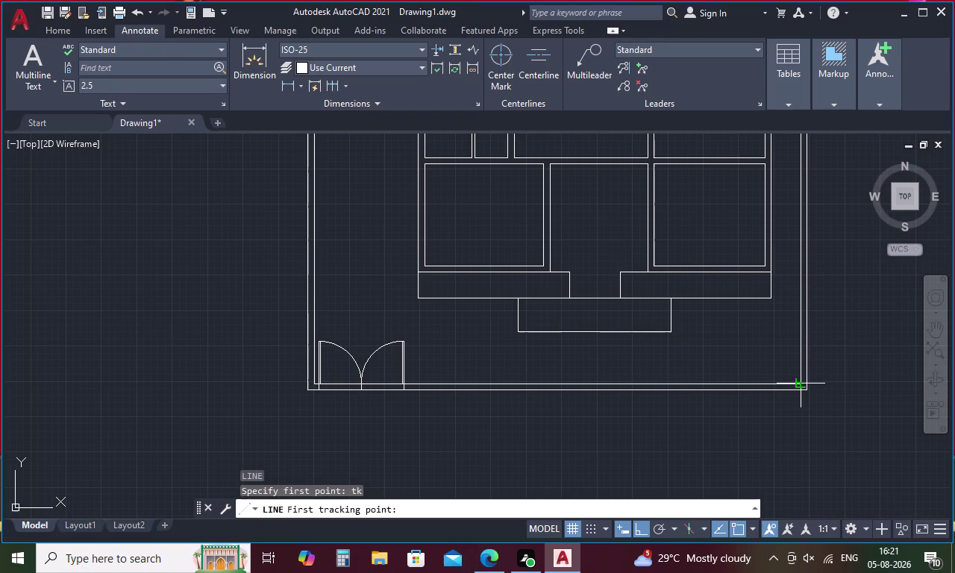
click(799, 382)
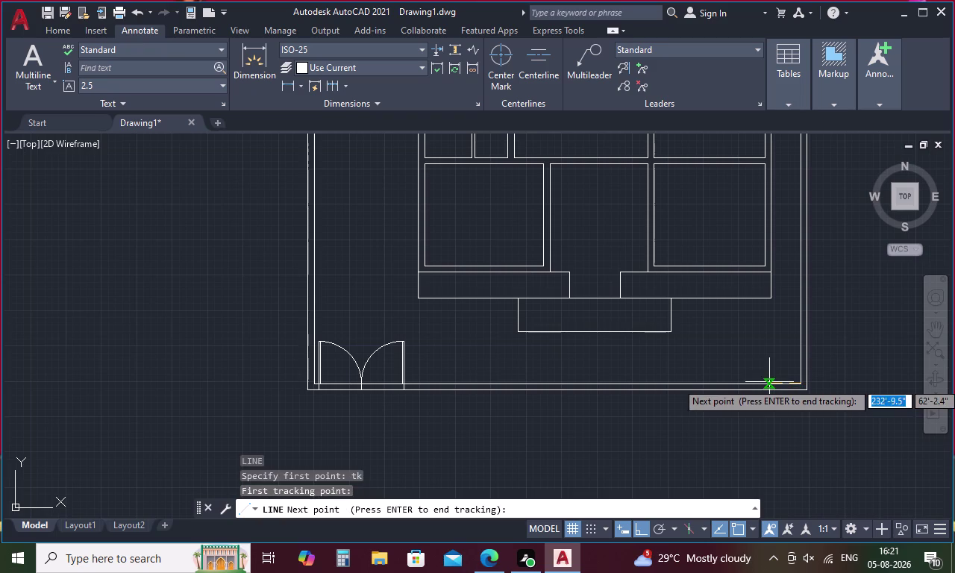
key(period)
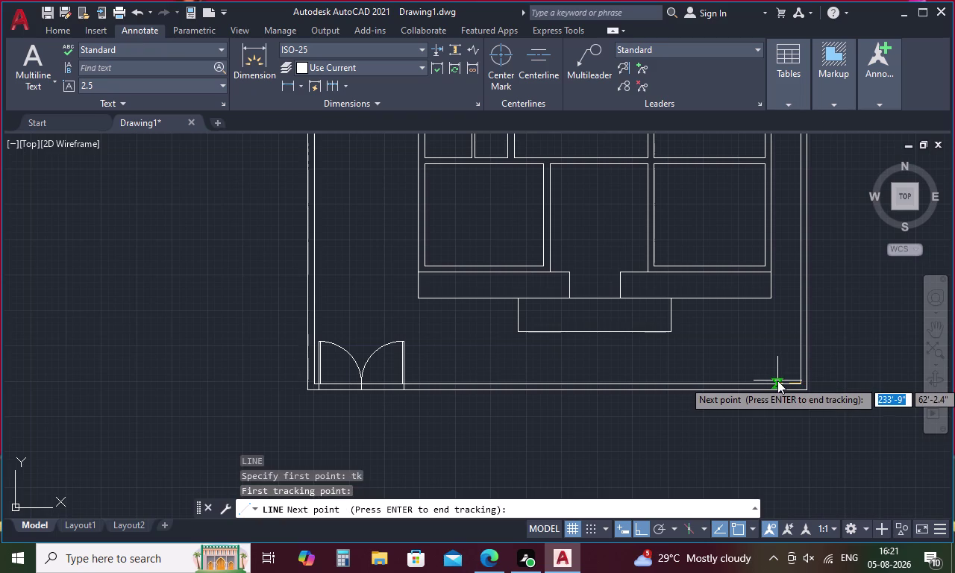
key(5)
key(apostrophe)
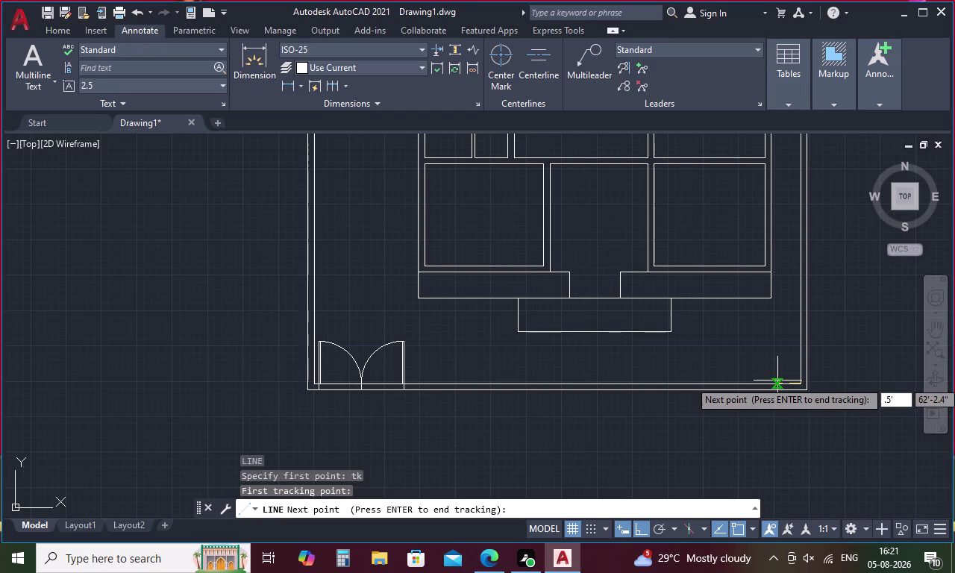
key(space)
key(space)
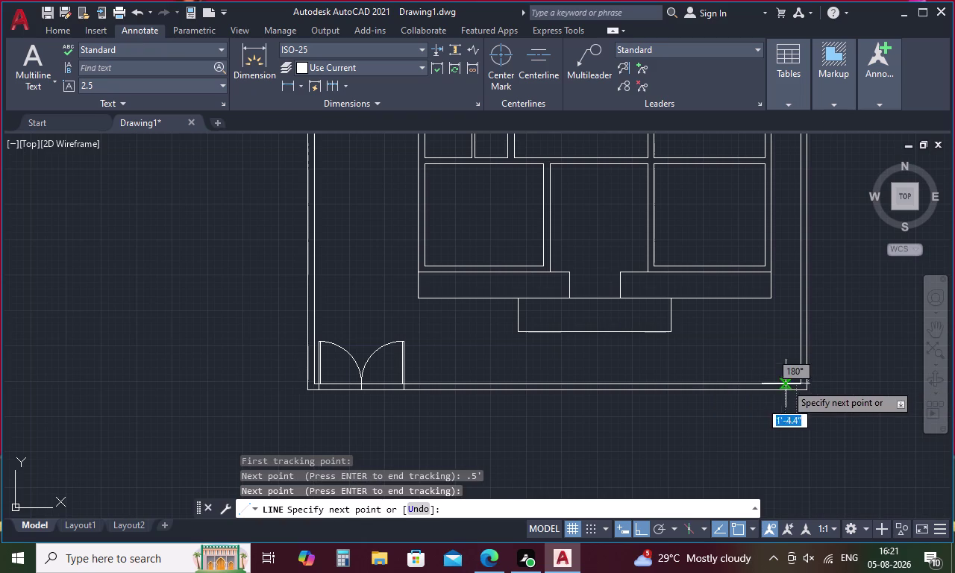
scroll(up, 3)
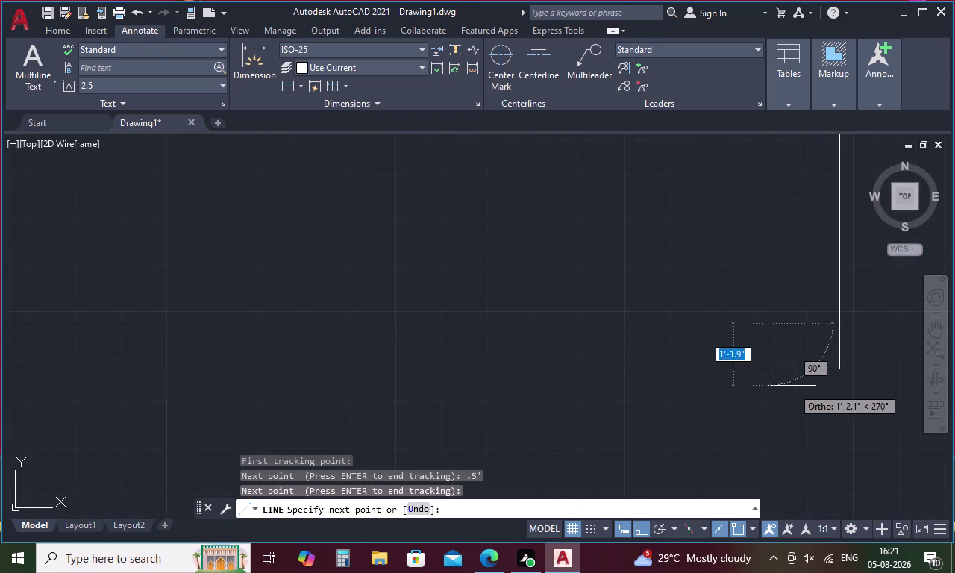
click(773, 372)
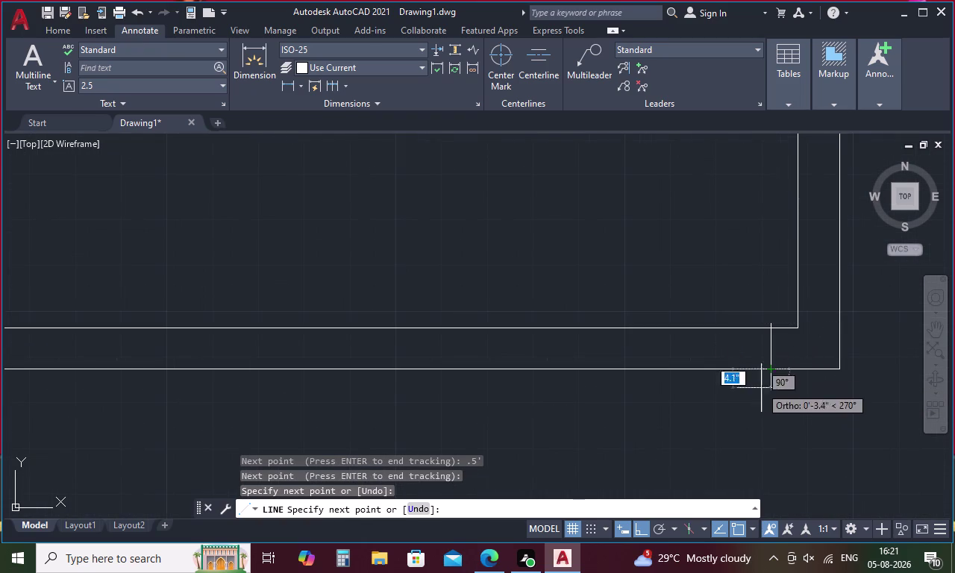
key(Escape)
Trim the wall line just past the new gate edge.
text(tr)
key(space)
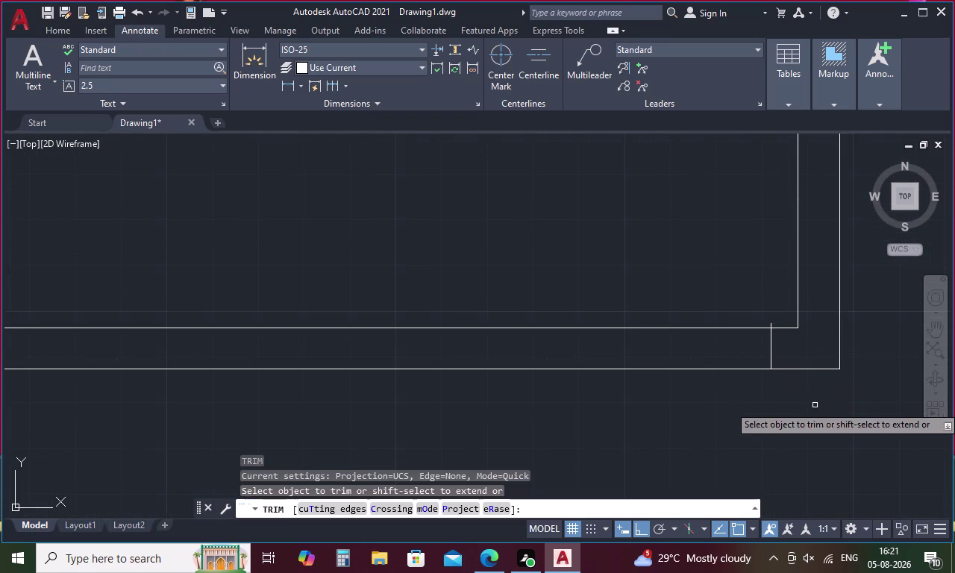
click(771, 323)
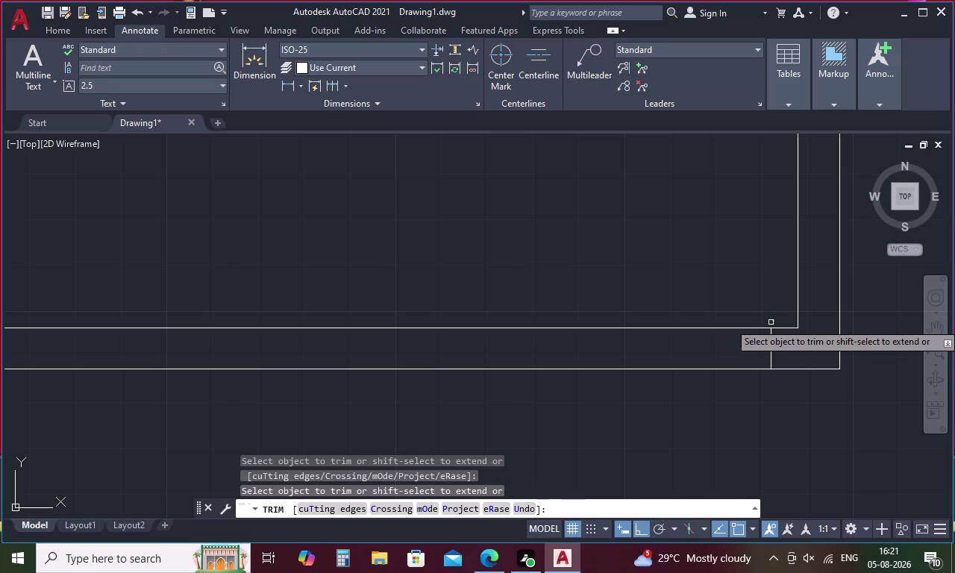
key(Escape)
scroll(down, 3)
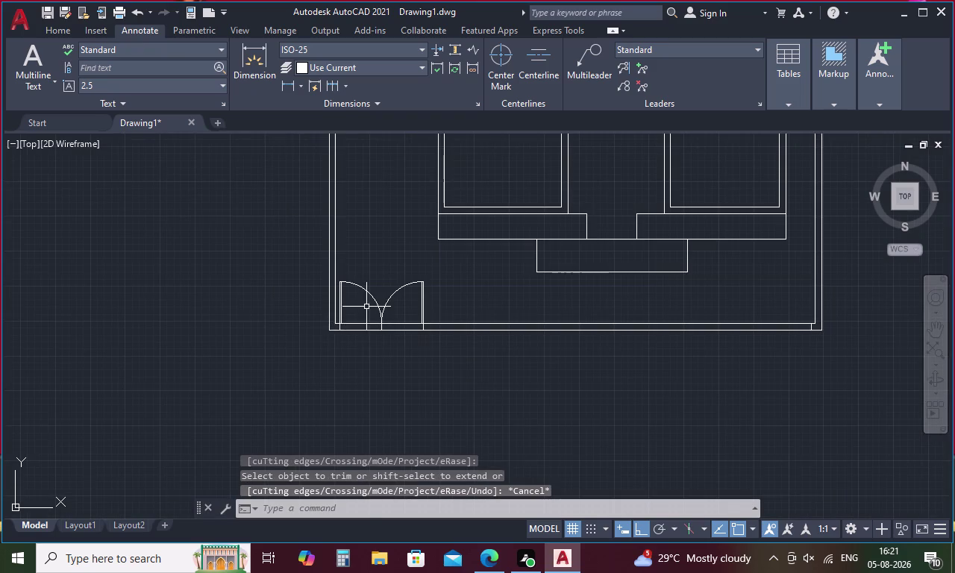
Select the left gate's arcs and posts and start a copy, then abandon it.
scroll(up, 3)
drag(738, 282, 225, 317)
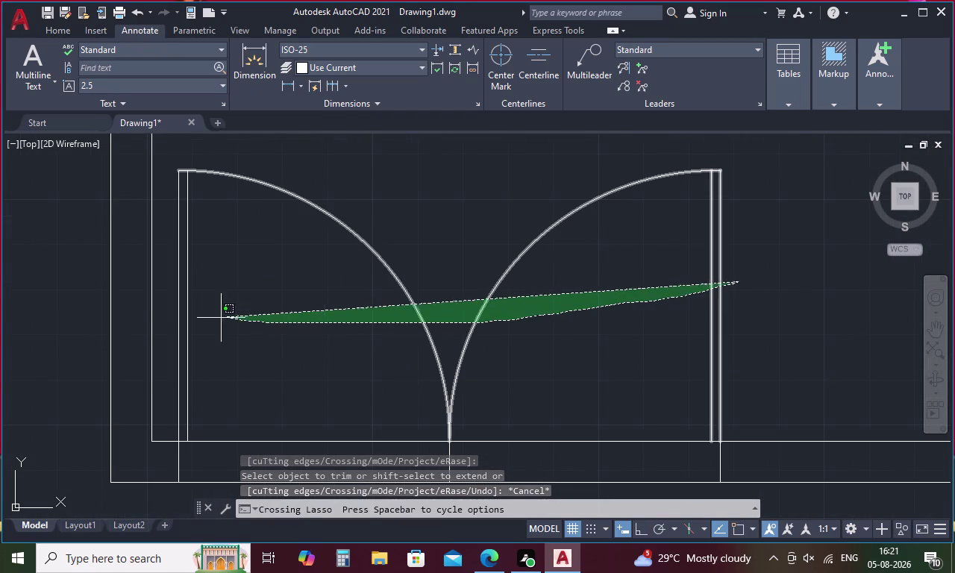
drag(225, 318, 152, 312)
key(Escape)
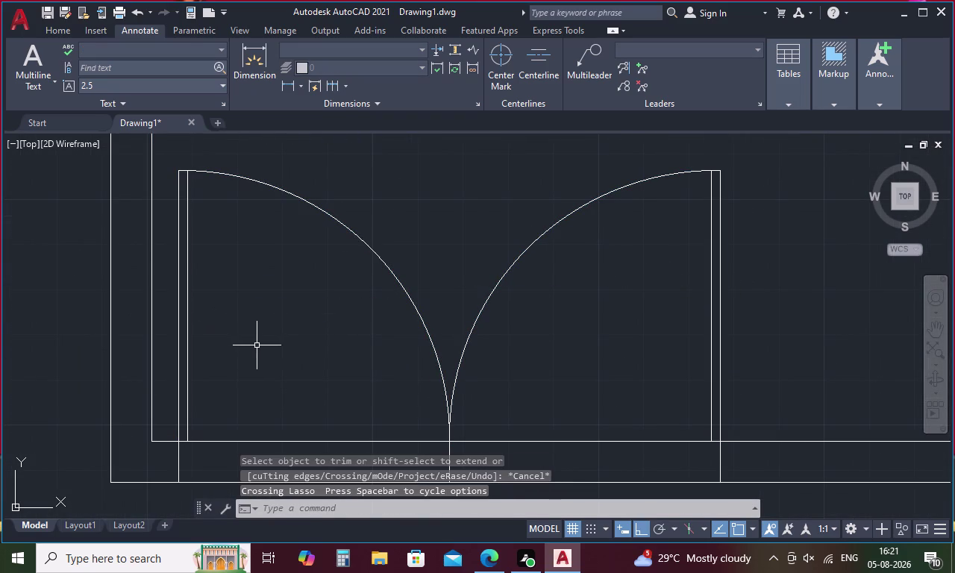
drag(766, 288, 177, 337)
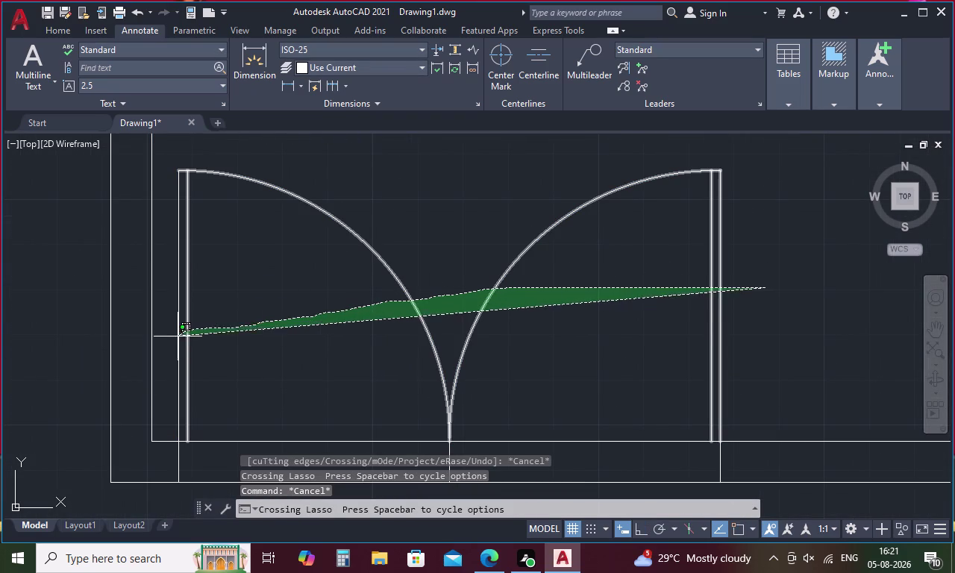
drag(178, 336, 164, 342)
middle_drag(308, 353, 337, 273)
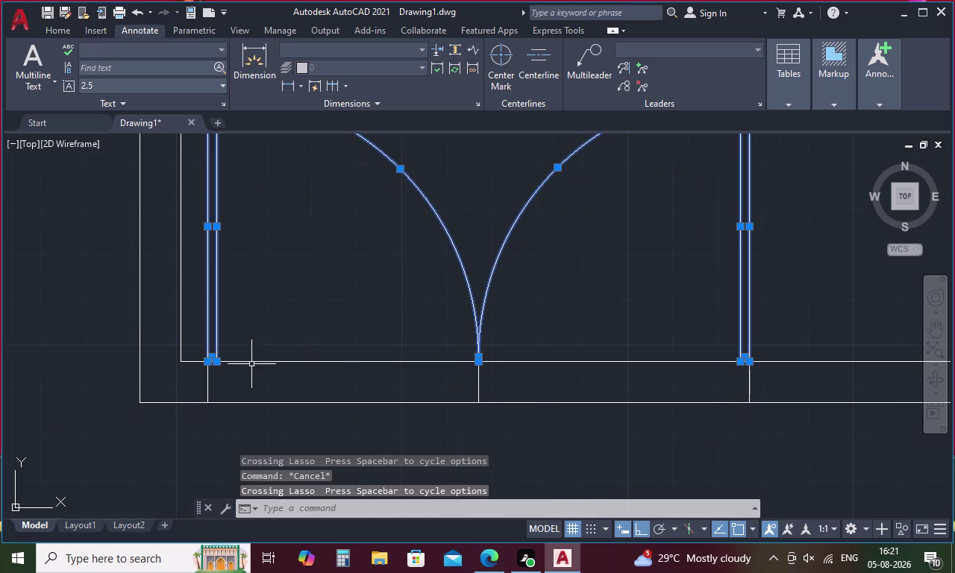
drag(250, 381, 194, 382)
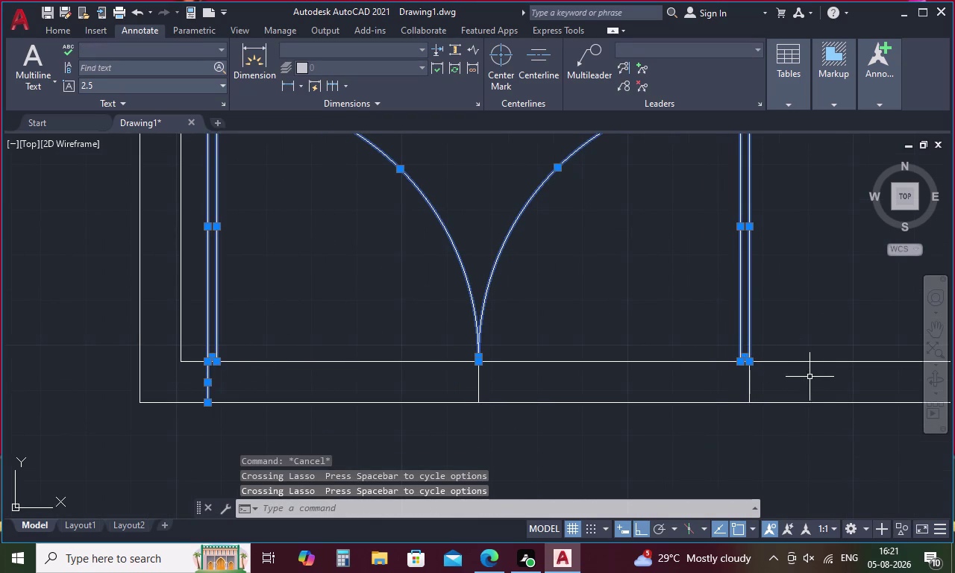
drag(807, 378, 723, 388)
right_click(652, 305)
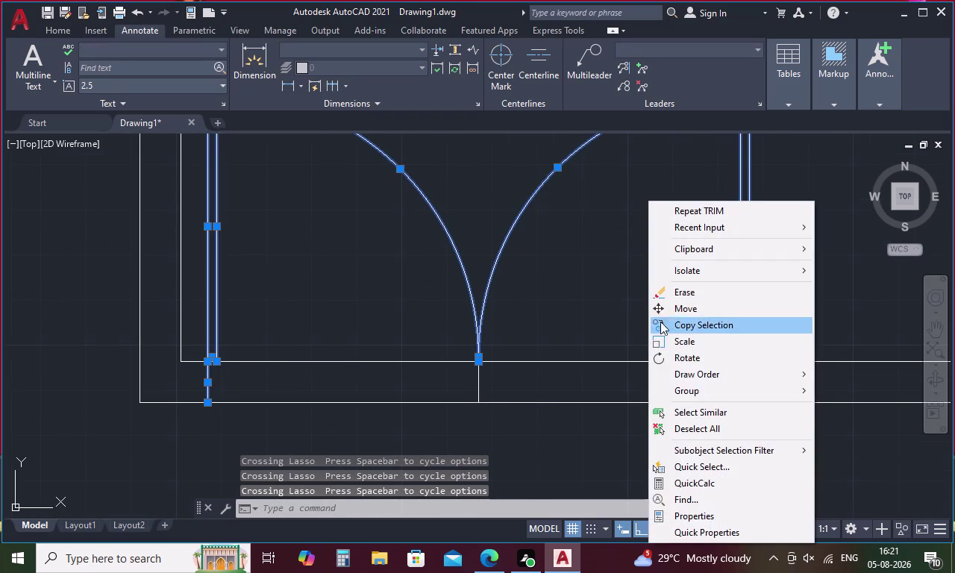
click(703, 327)
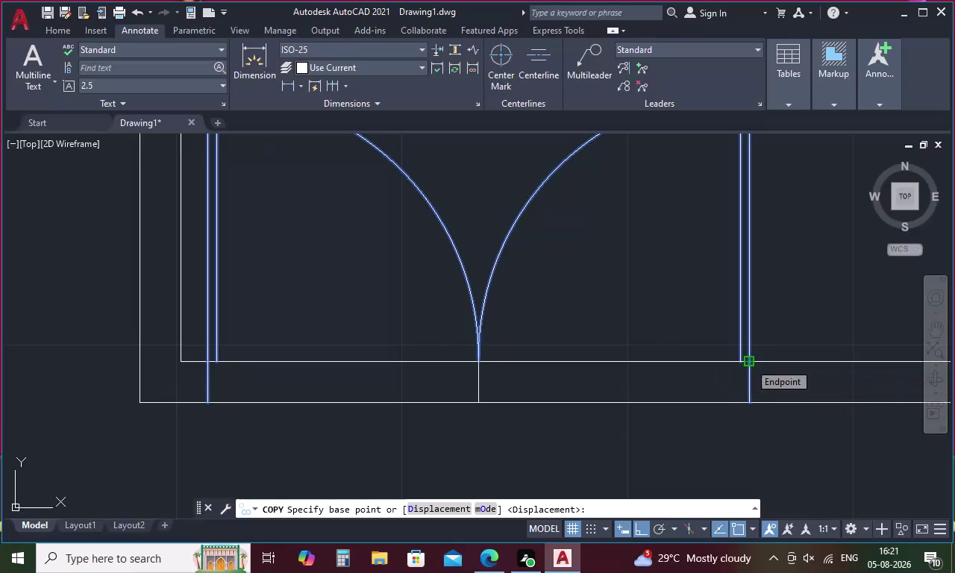
key(Escape)
Copy the reselected left gate from its right corner to the compound wall's bottom-right corner.
drag(789, 281, 277, 286)
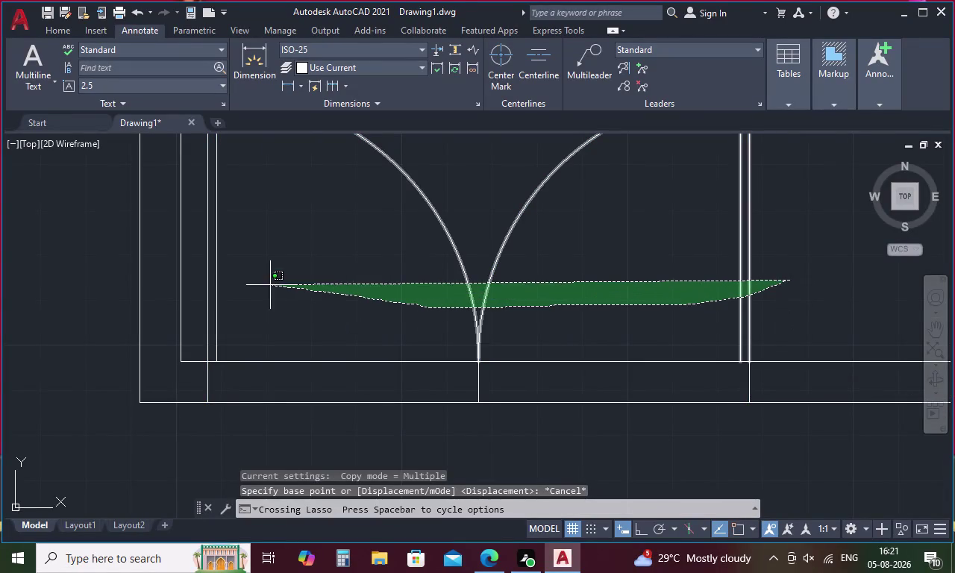
drag(277, 286, 194, 282)
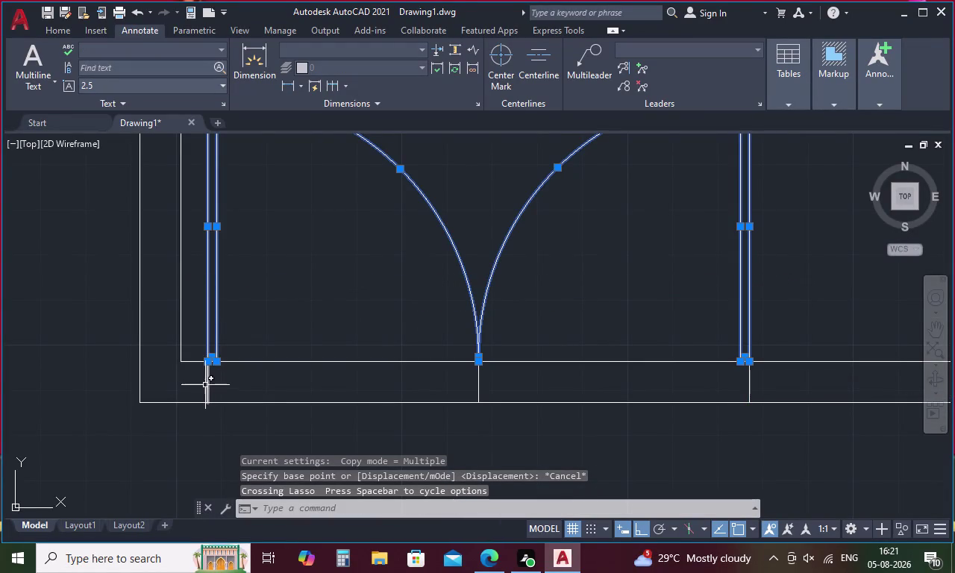
click(205, 385)
right_click(331, 270)
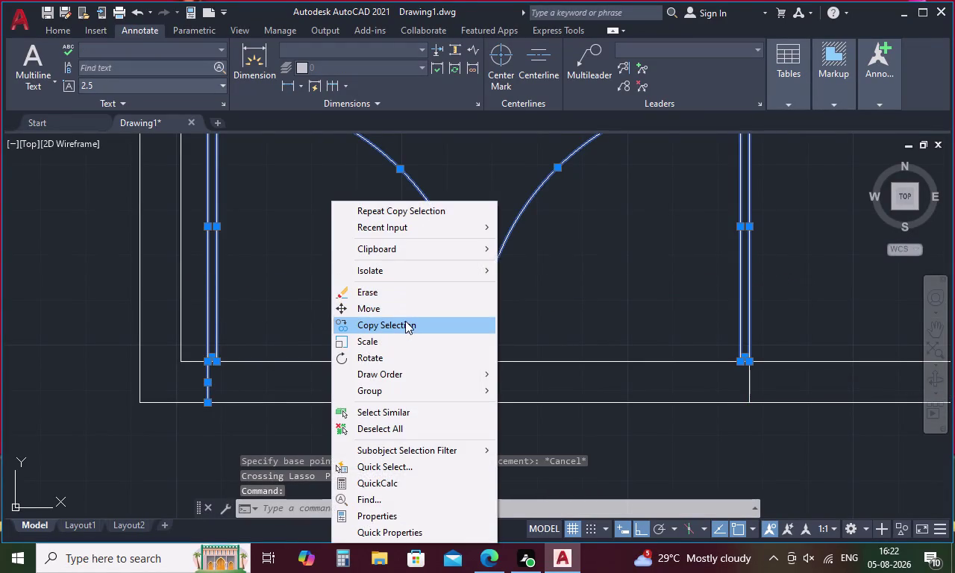
click(404, 321)
click(749, 364)
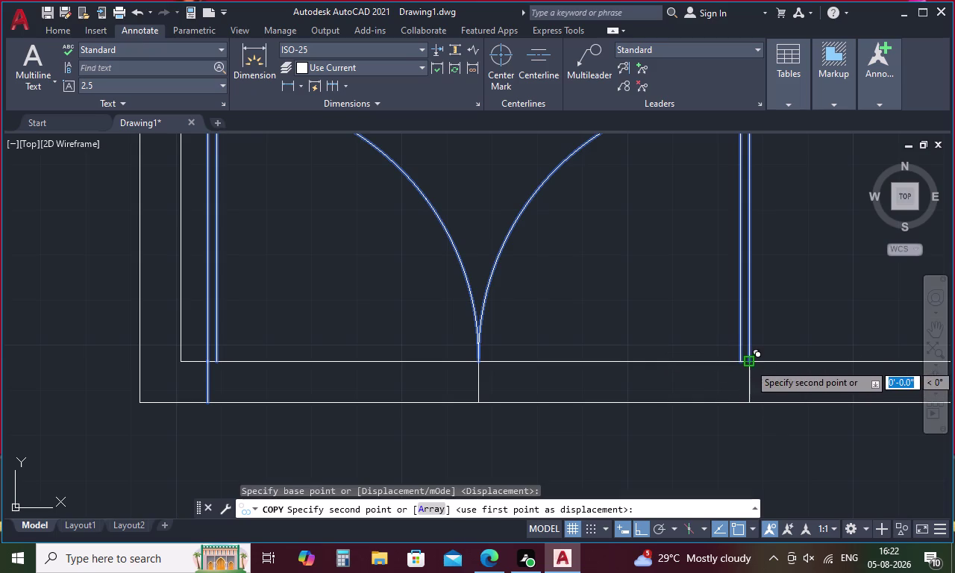
scroll(down, 3)
middle_drag(824, 344, 132, 363)
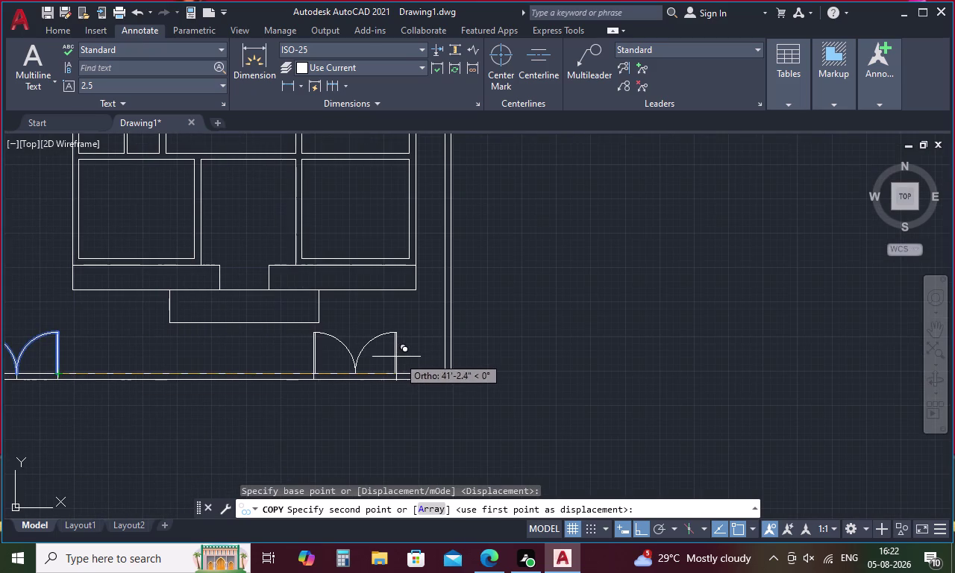
scroll(up, 3)
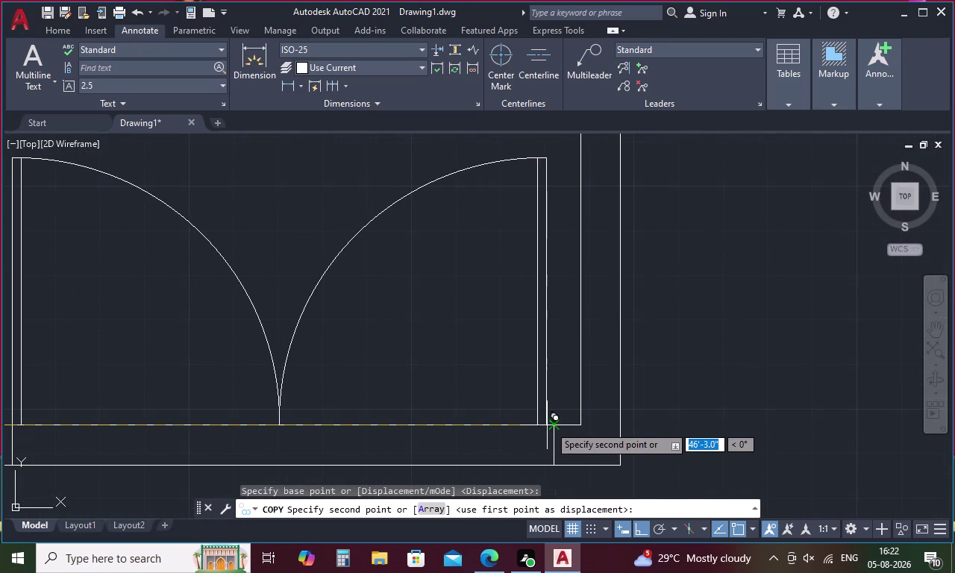
click(557, 429)
scroll(down, 3)
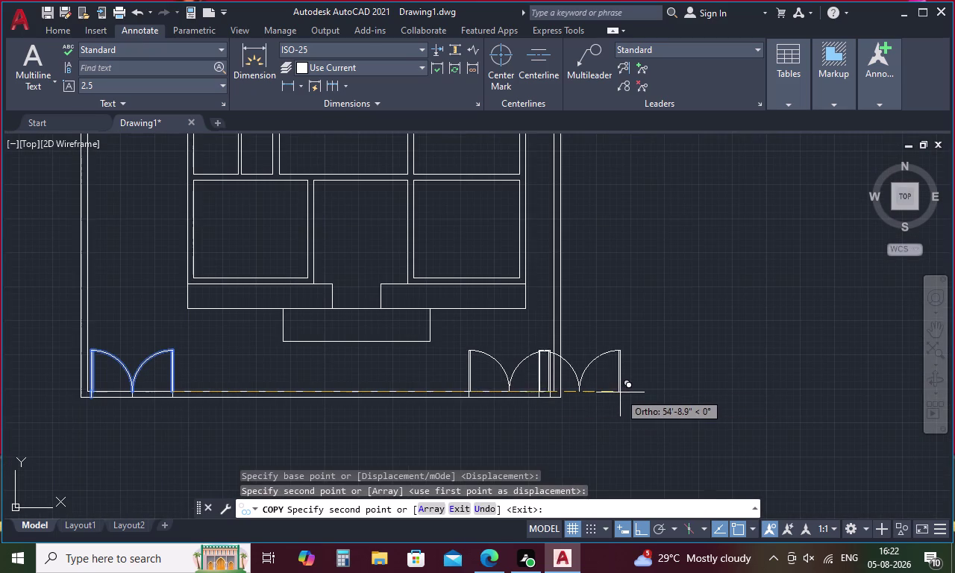
key(Escape)
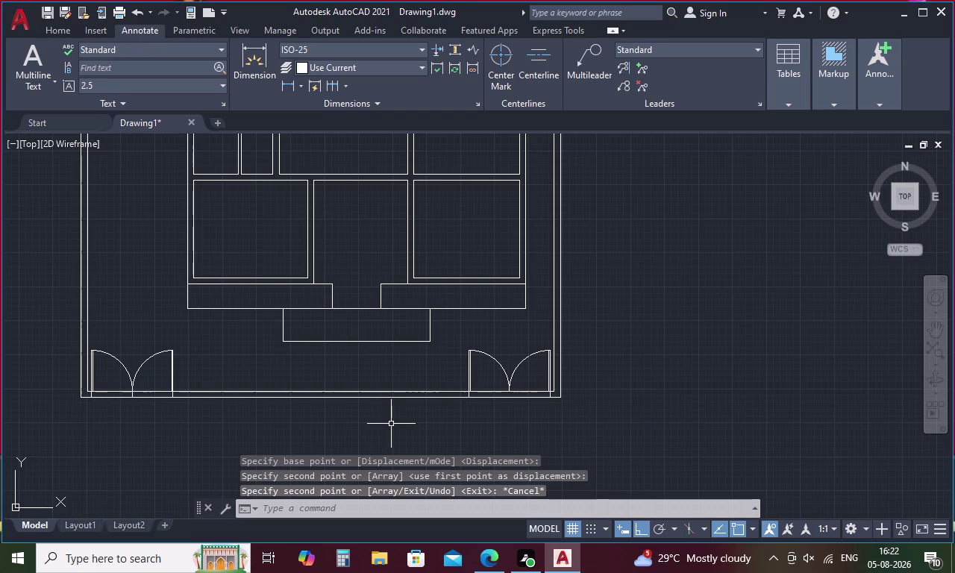
Fence-trim the compound wall lines inside the right and left gate openings.
key(t)
text(r)
key(space)
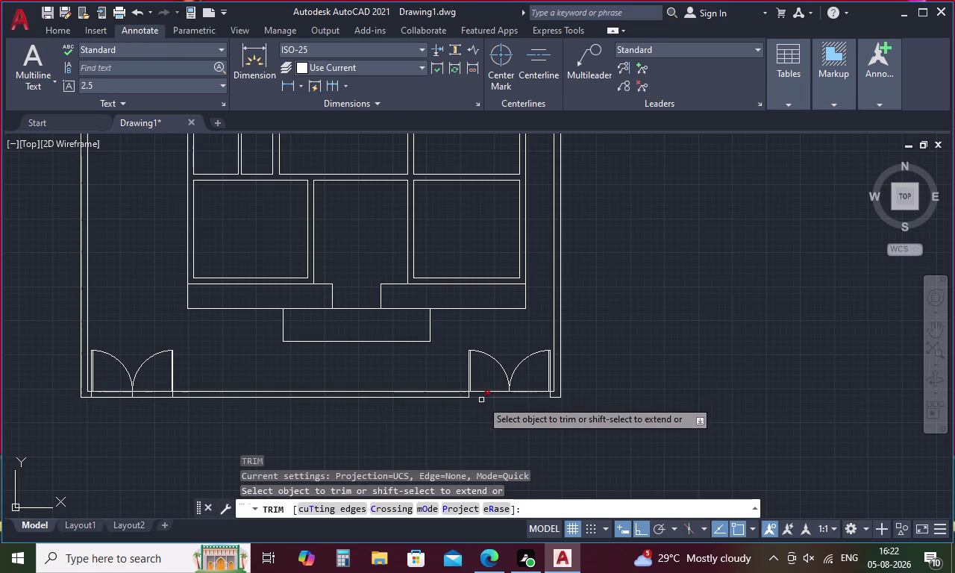
scroll(up, 3)
drag(487, 341, 496, 436)
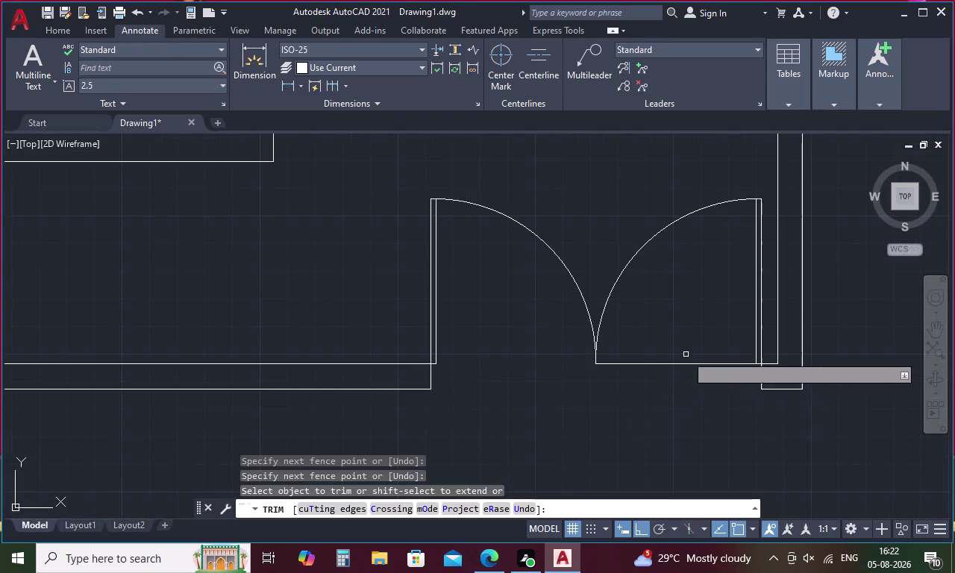
drag(691, 343, 676, 399)
scroll(down, 3)
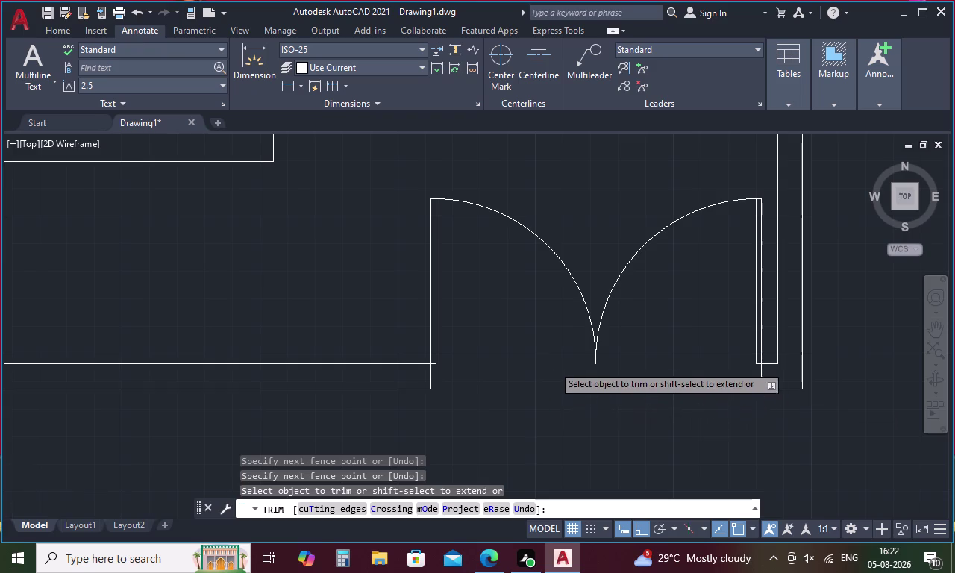
scroll(down, 3)
middle_drag(157, 381, 279, 384)
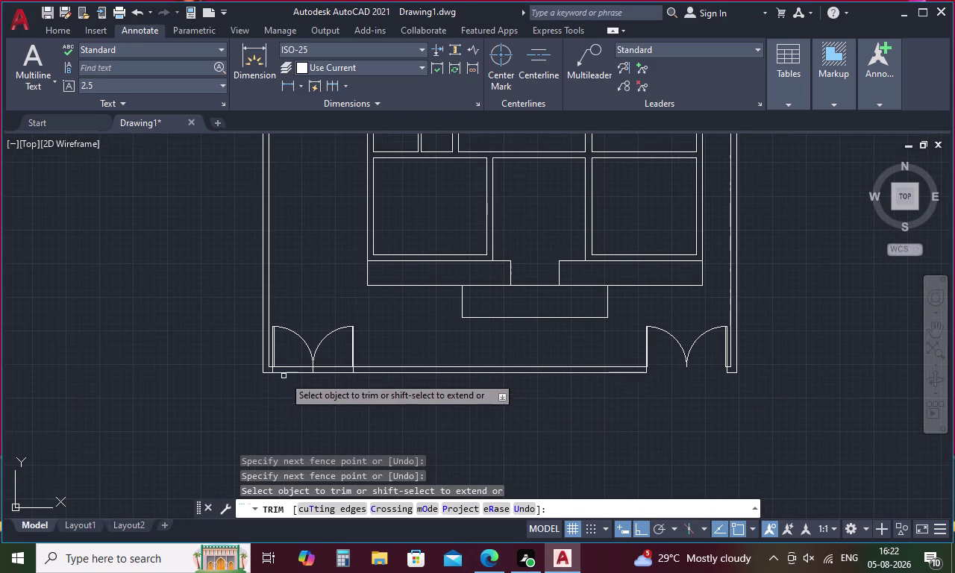
drag(290, 354, 292, 395)
drag(333, 362, 326, 408)
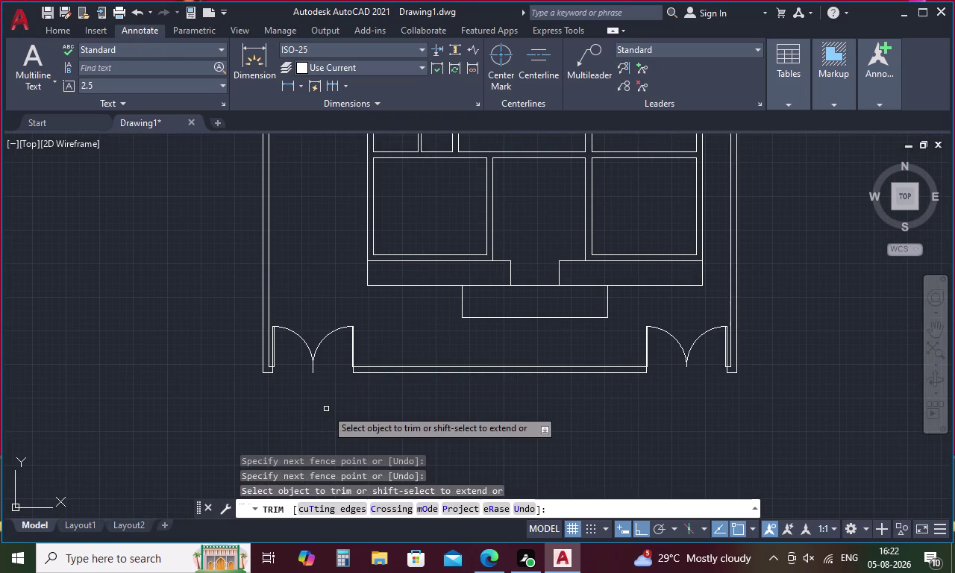
key(Escape)
Delete the stray line under the right gate and clear the selection.
scroll(up, 3)
click(318, 320)
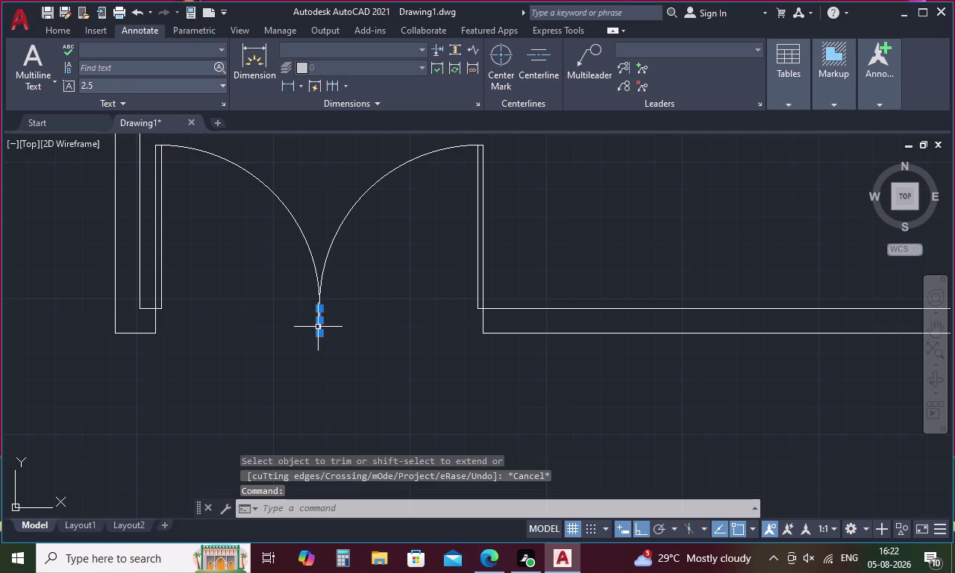
key(Delete)
scroll(down, 3)
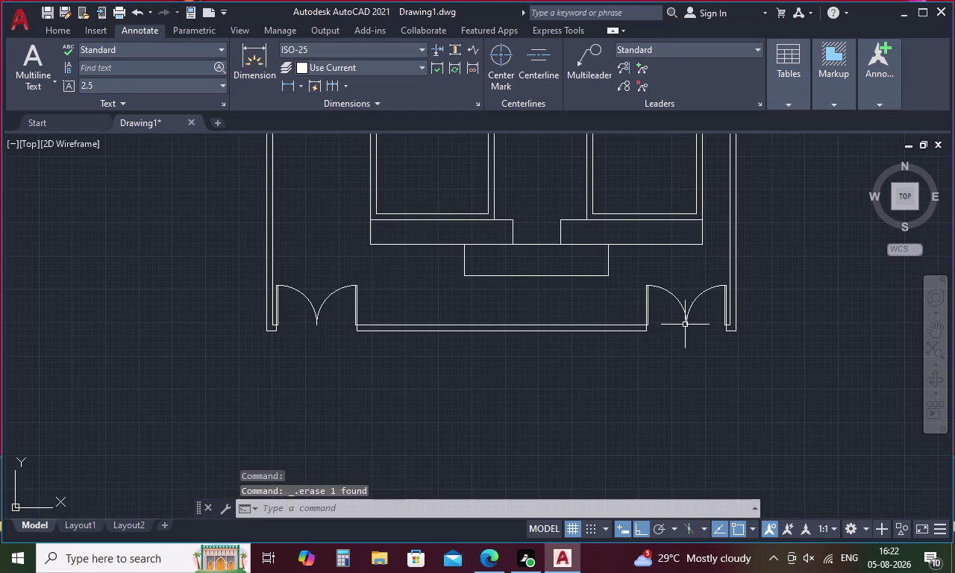
click(685, 325)
key(Escape)
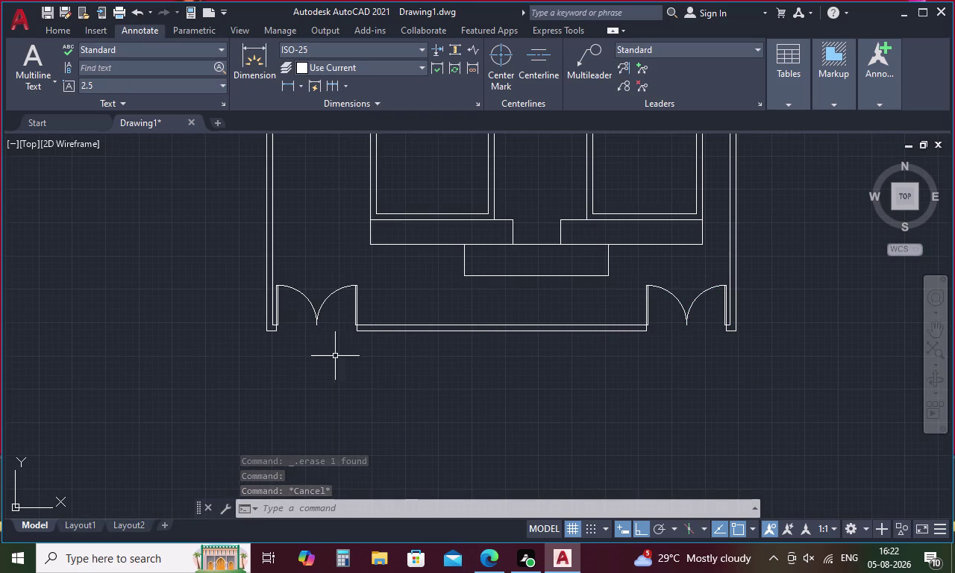
scroll(up, 3)
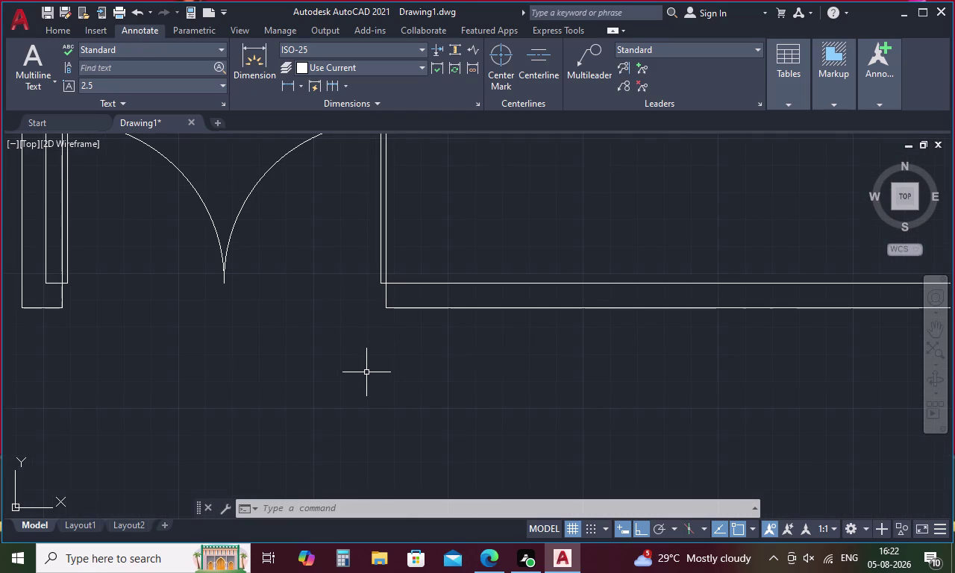
key(space)
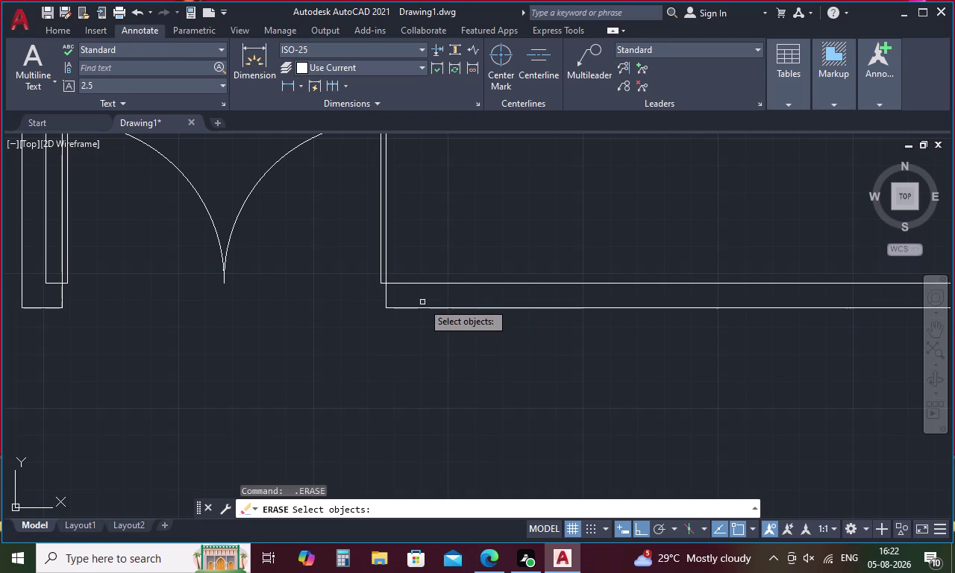
key(o)
key(Return)
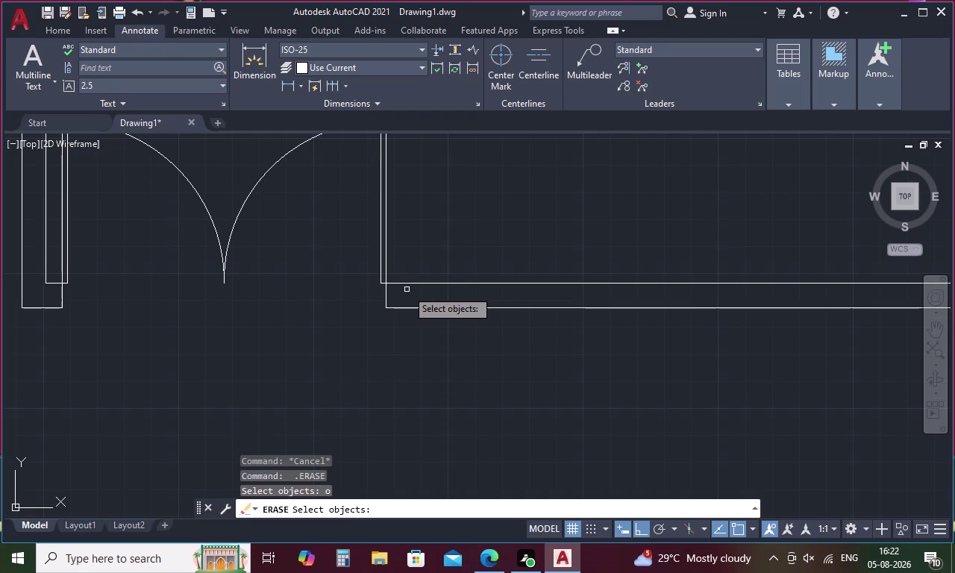
key(1)
key(Return)
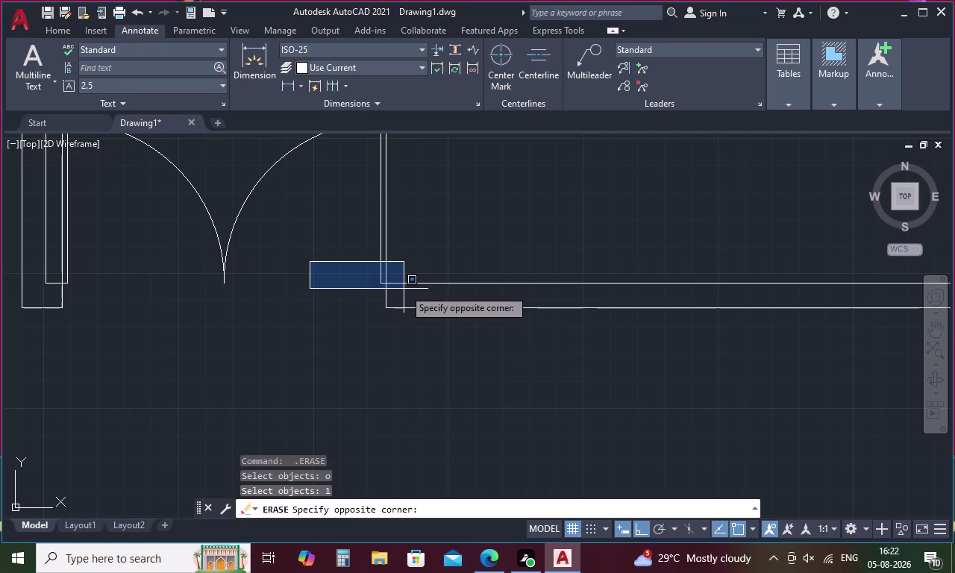
click(352, 269)
key(Escape)
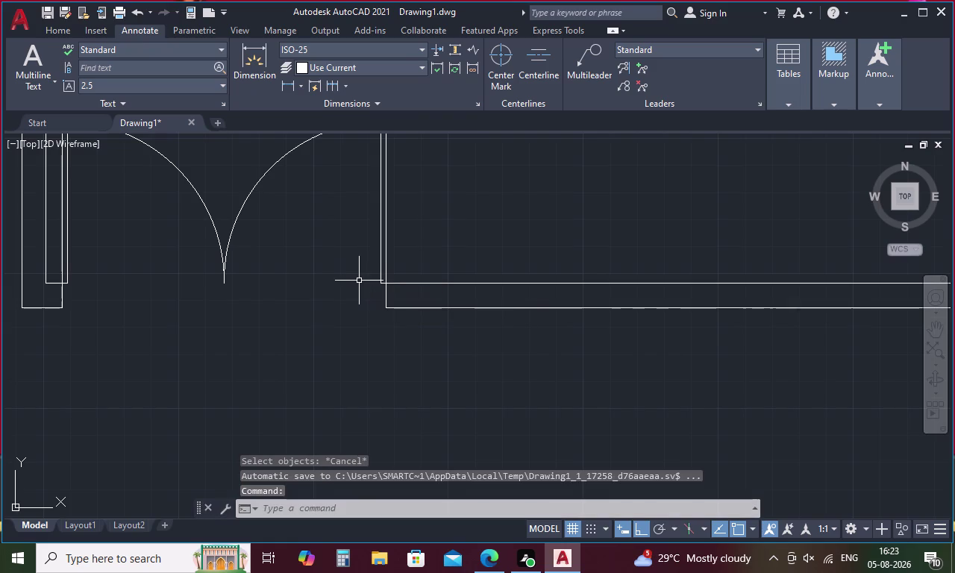
key(o)
key(Return)
Offset the wall end line 1' inward to form the first door jamb.
key(1)
key(Return)
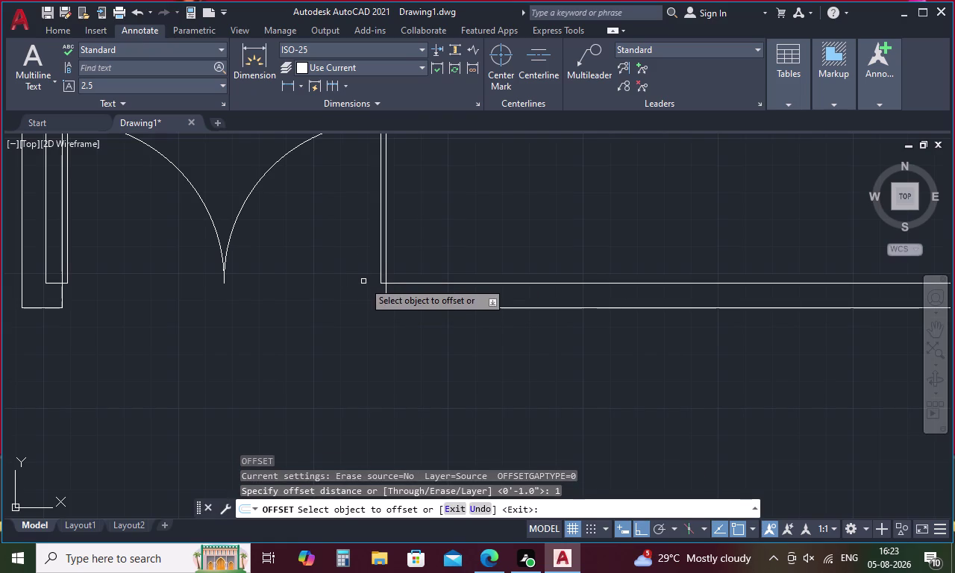
click(385, 289)
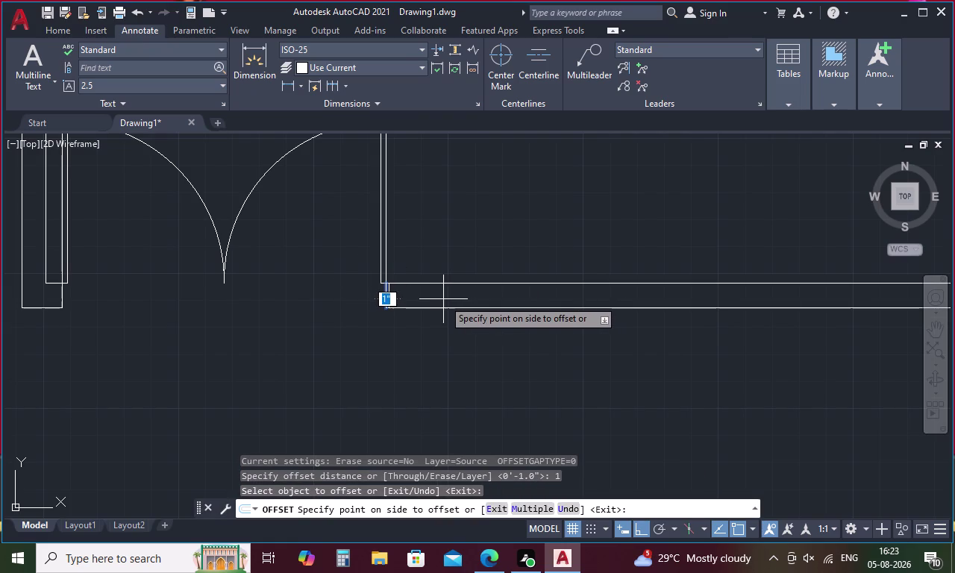
key(Escape)
key(o)
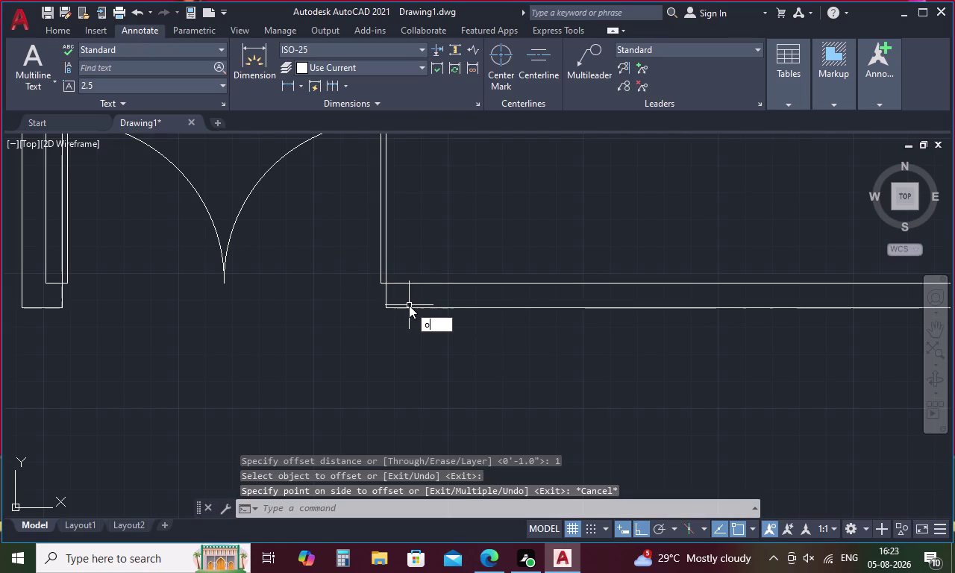
key(Return)
key(1)
key(apostrophe)
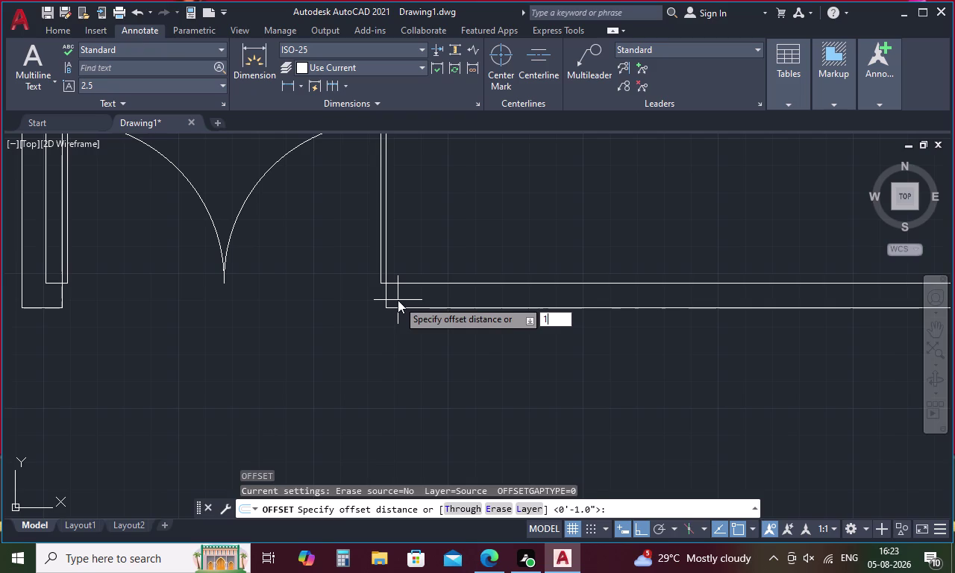
key(Return)
click(386, 291)
click(443, 298)
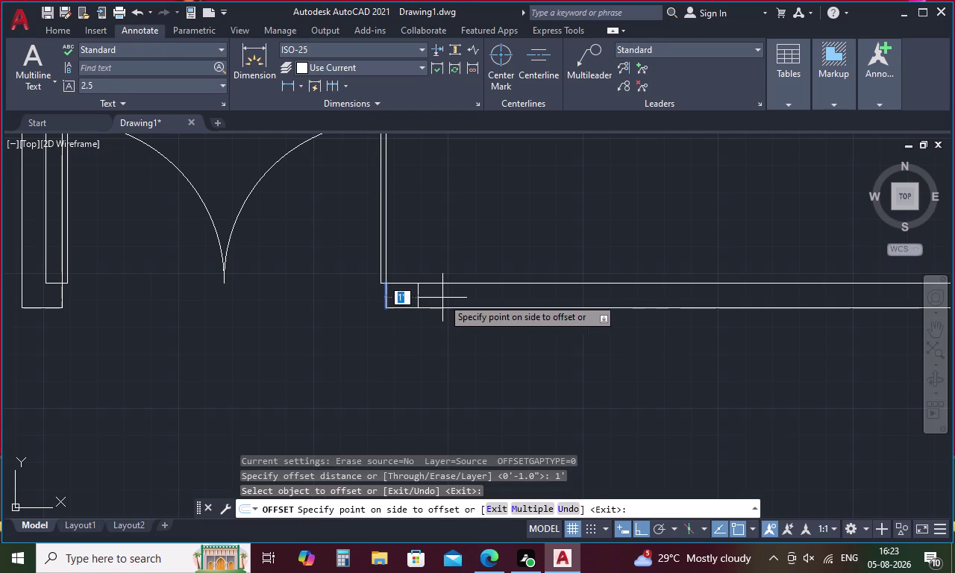
key(space)
Offset the new jamb line 5' to the right.
key(space)
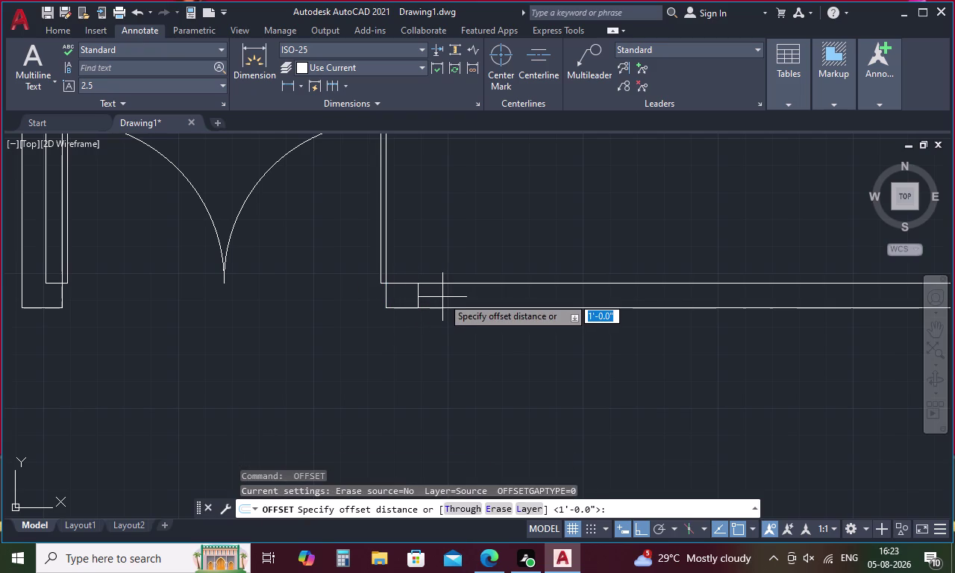
text(5')
key(Return)
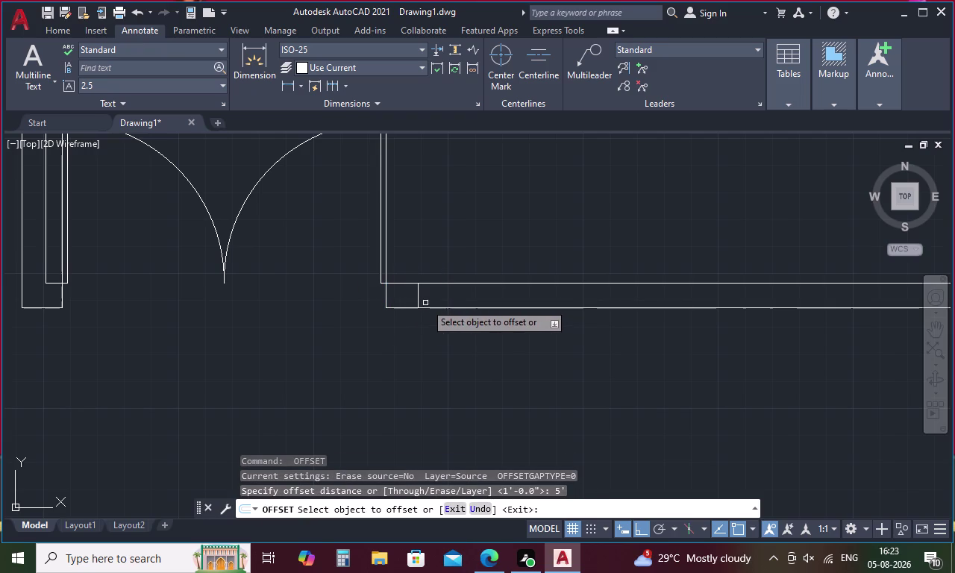
click(417, 294)
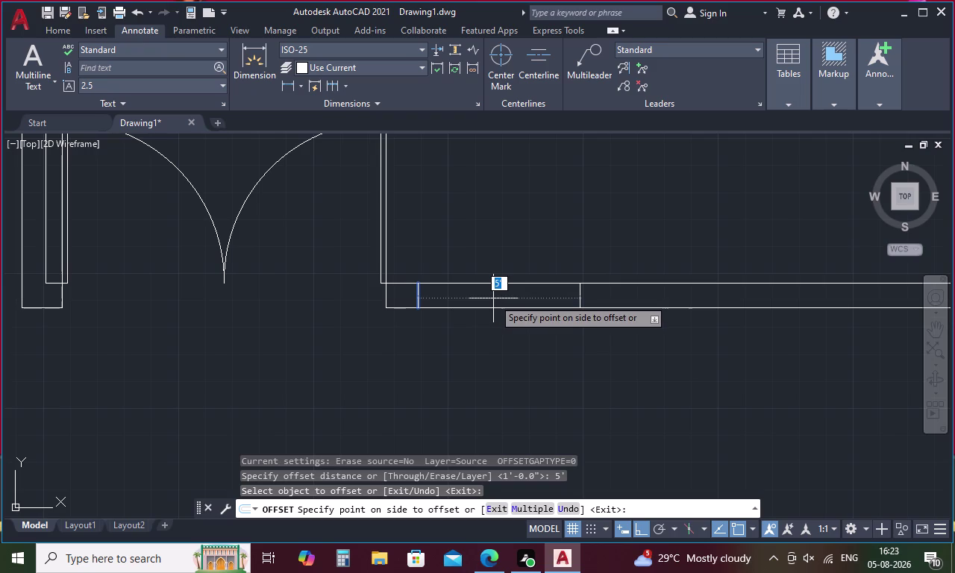
click(493, 299)
key(Escape)
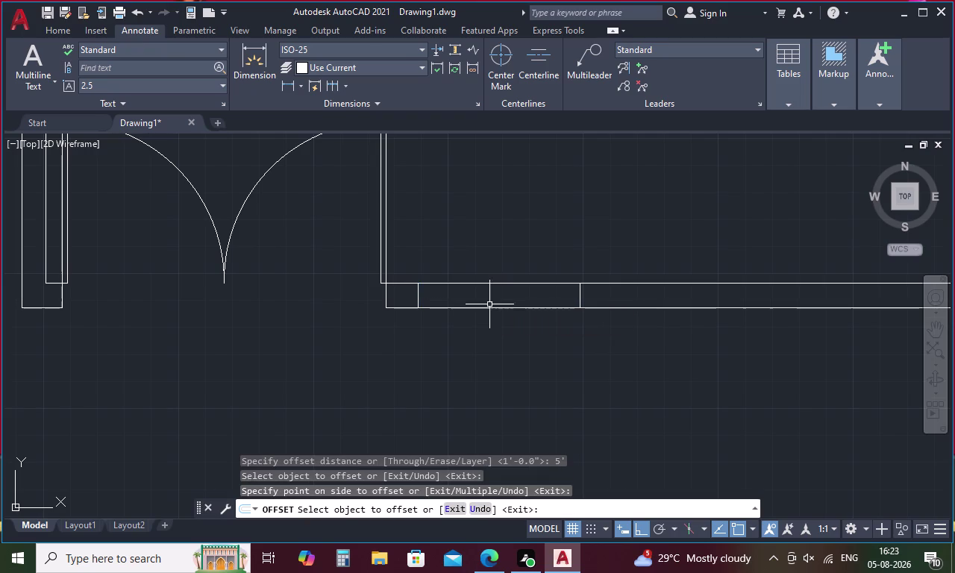
Delete the misplaced 5' jamb line.
key(l)
key(space)
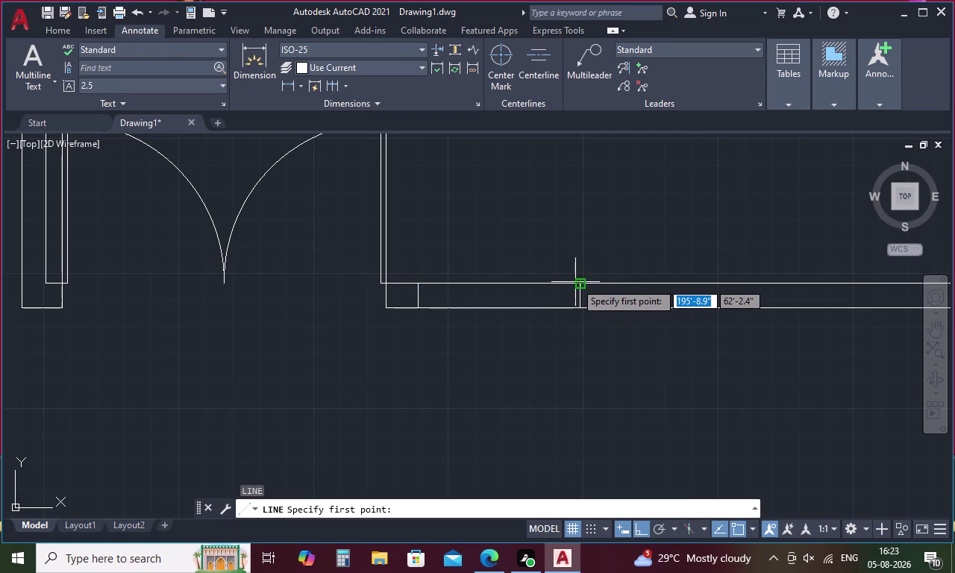
middle_drag(579, 282, 582, 337)
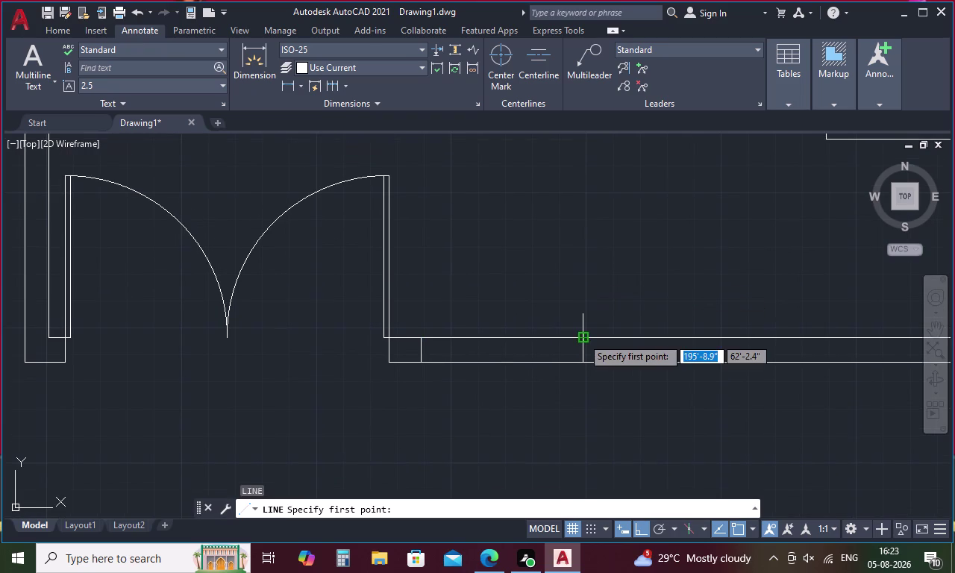
key(Escape)
drag(596, 344, 572, 356)
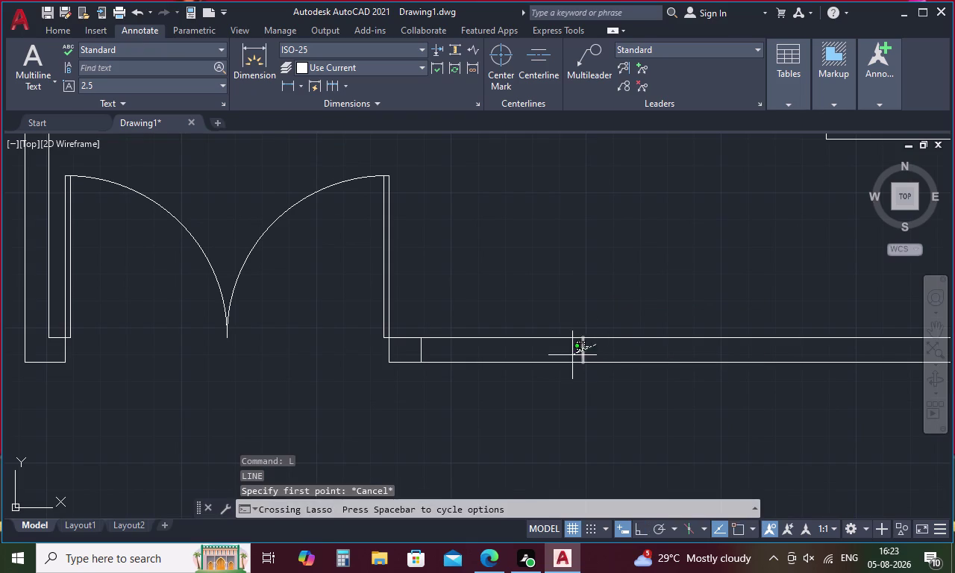
drag(572, 355, 570, 356)
key(Delete)
Offset the first jamb 4' to the right to form the second jamb.
text(o)
key(space)
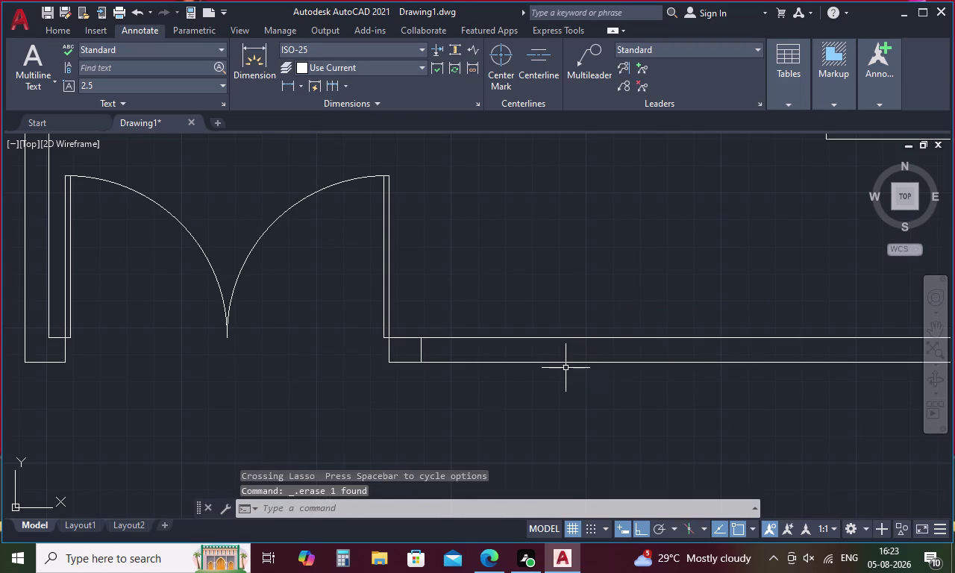
key(4)
text(')
key(space)
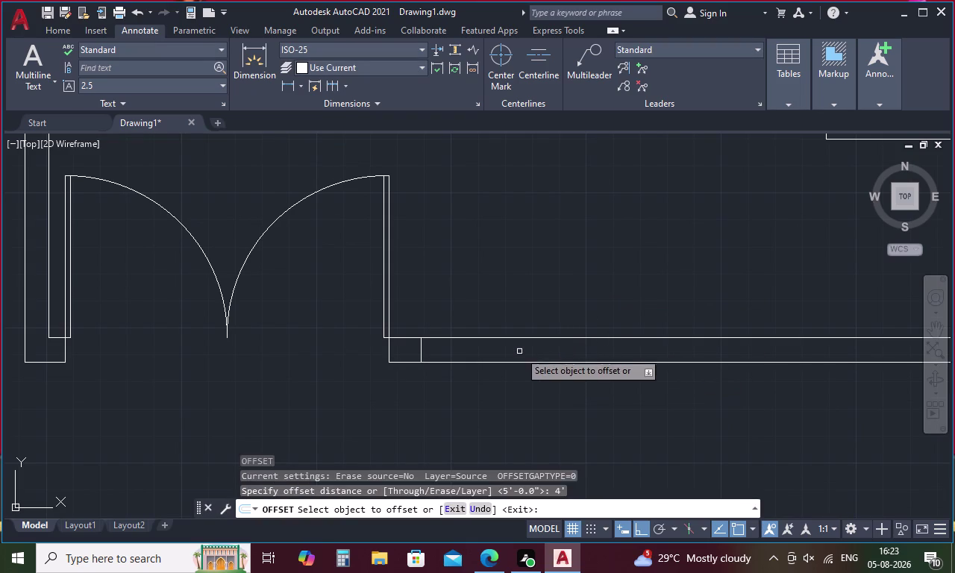
click(421, 350)
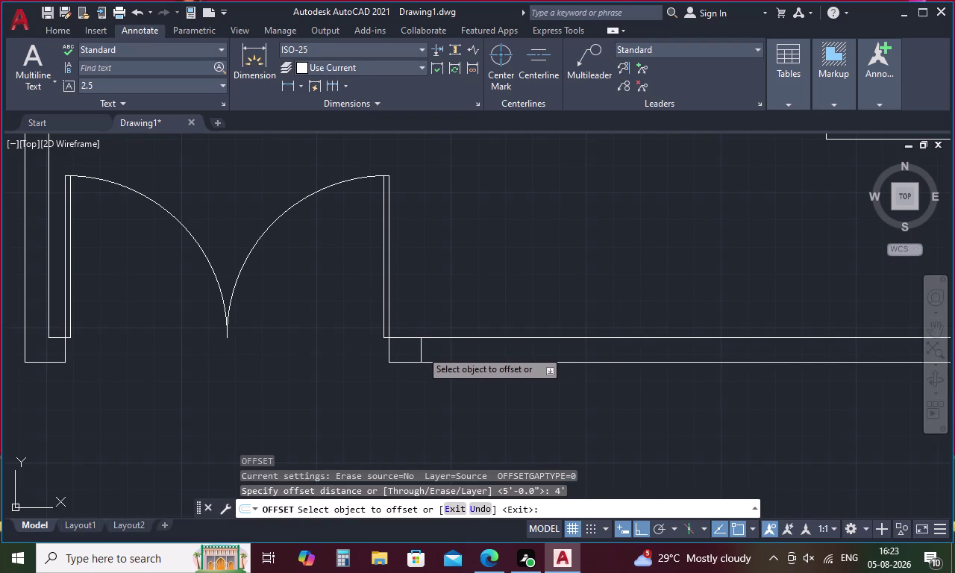
click(512, 353)
key(Escape)
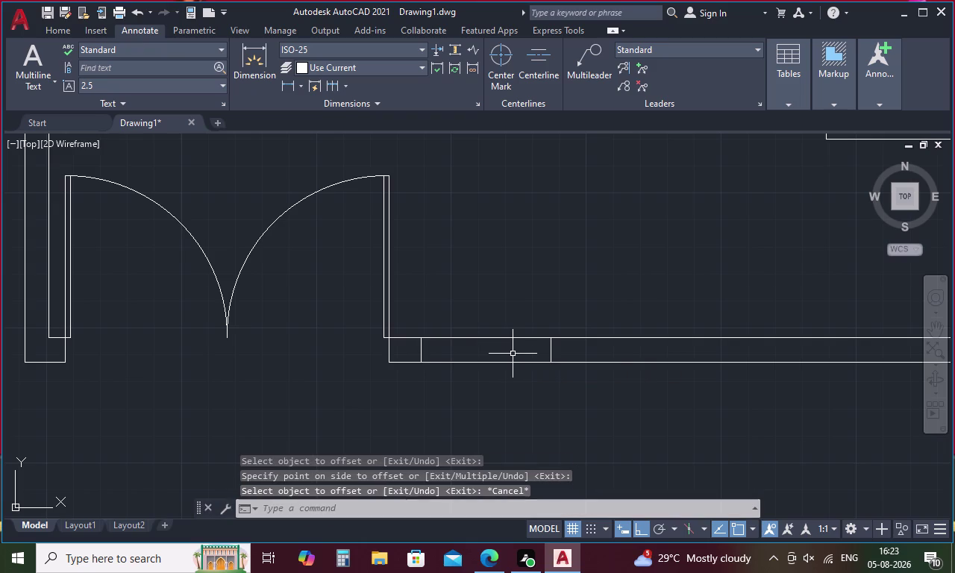
Draw a 4' vertical door leaf line up from the right jamb.
text(l)
key(space)
drag(549, 338, 549, 323)
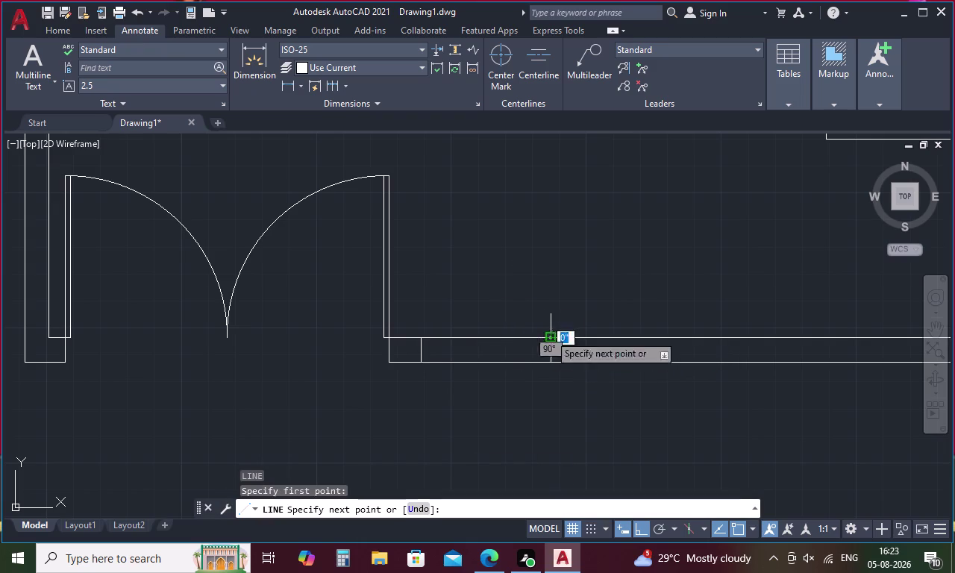
key(4)
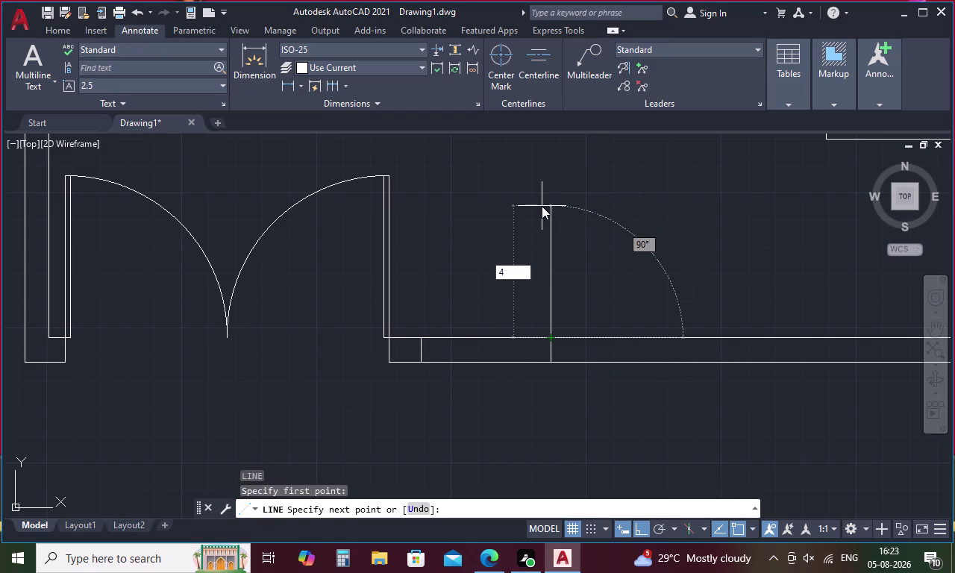
key(apostrophe)
key(space)
key(Escape)
Offset the door leaf line by 1 to make it a double line.
key(o)
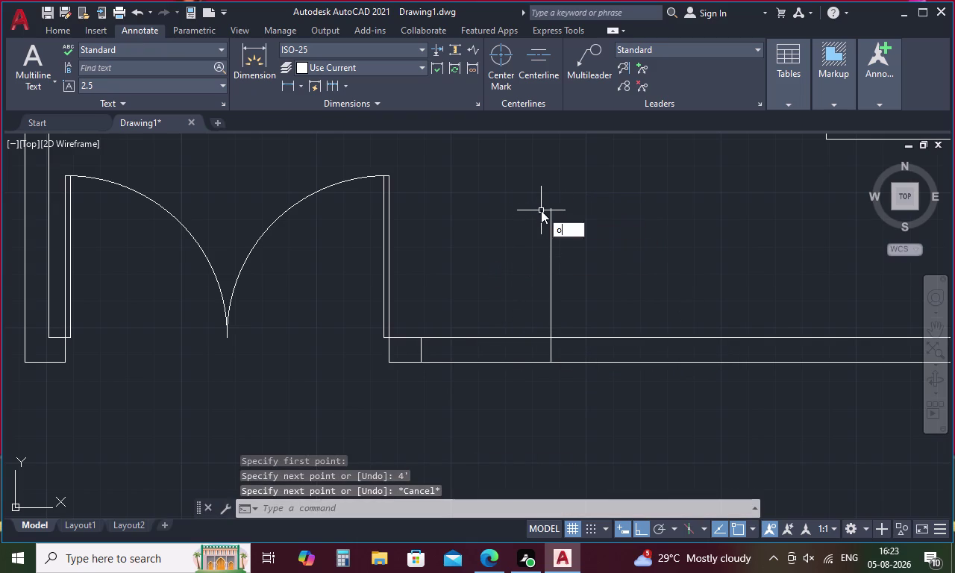
key(space)
key(1)
key(space)
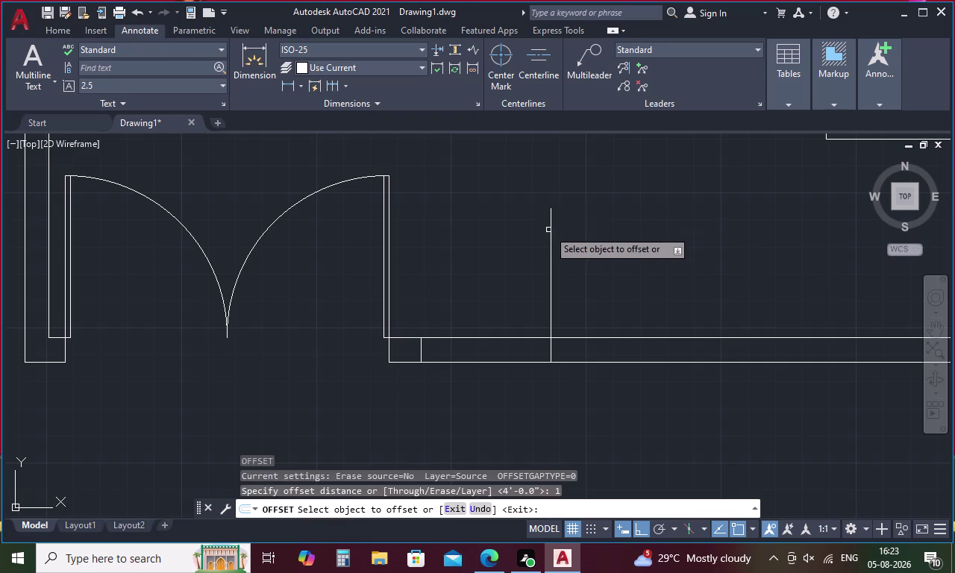
click(551, 228)
click(513, 236)
key(Escape)
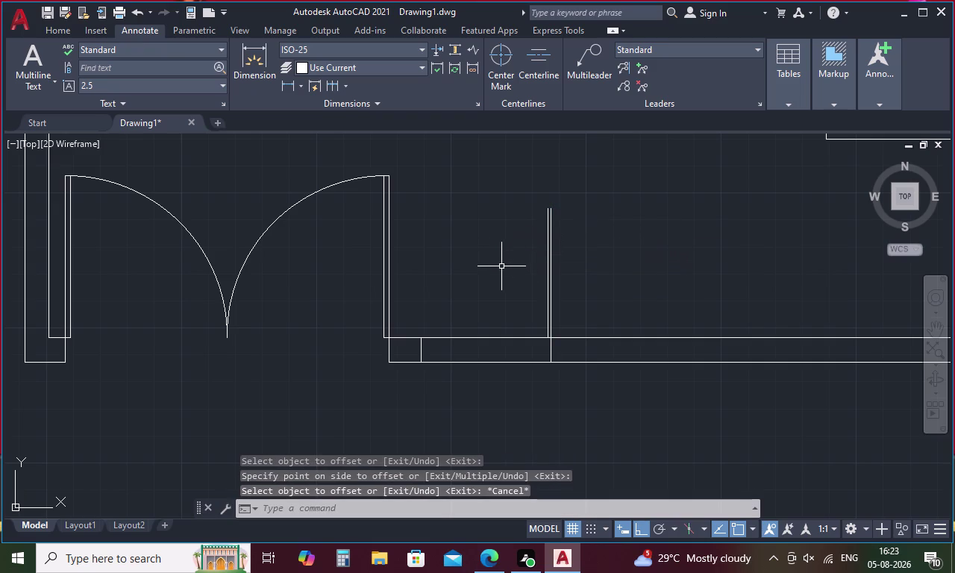
text(a)
key(space)
Draw a three-point swing arc from the left jamb to the door leaf's top.
click(425, 337)
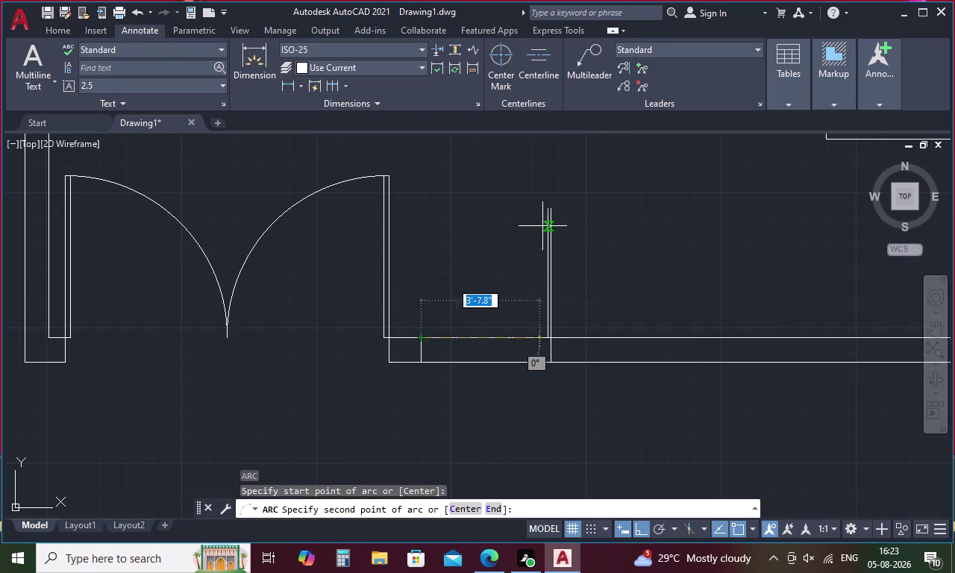
scroll(up, 3)
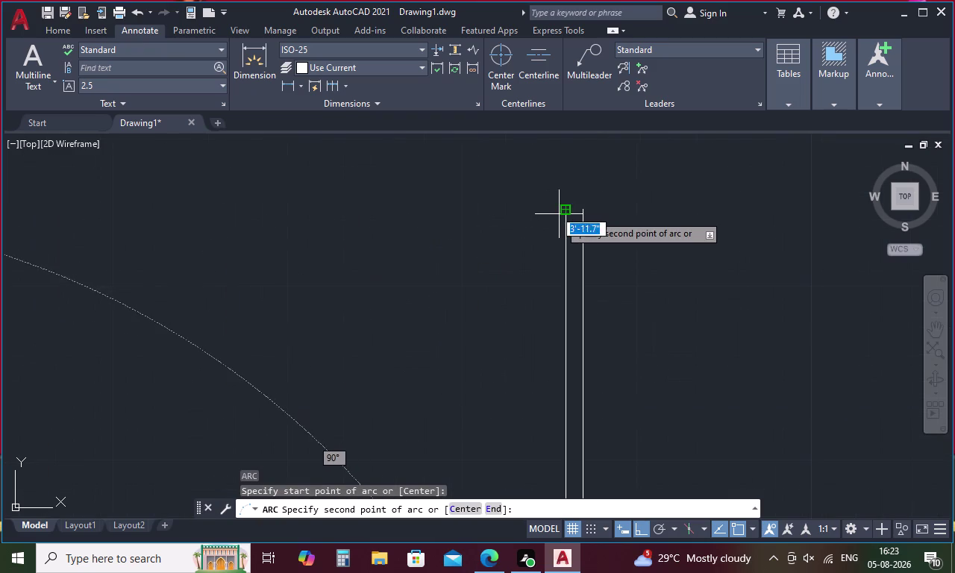
click(563, 214)
click(580, 213)
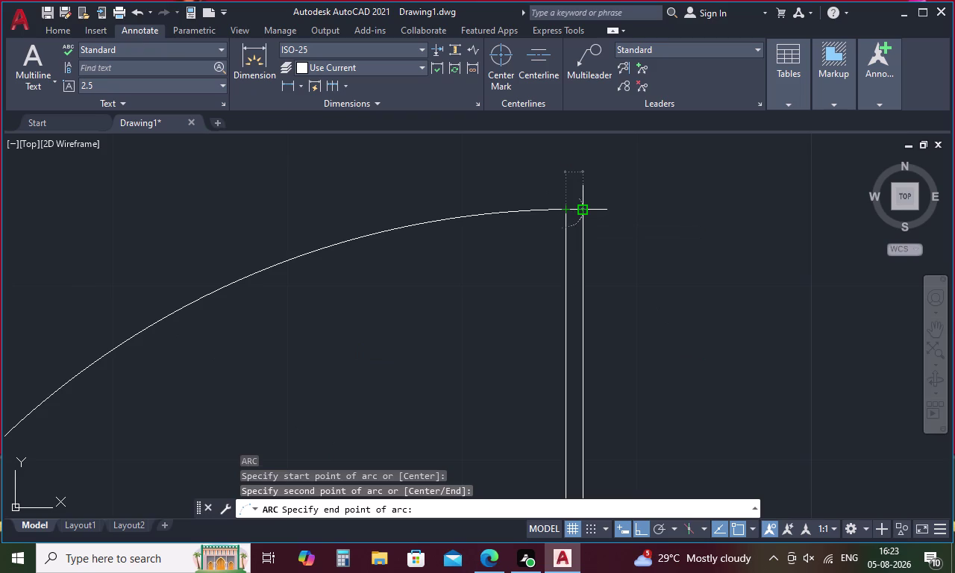
key(Escape)
scroll(down, 3)
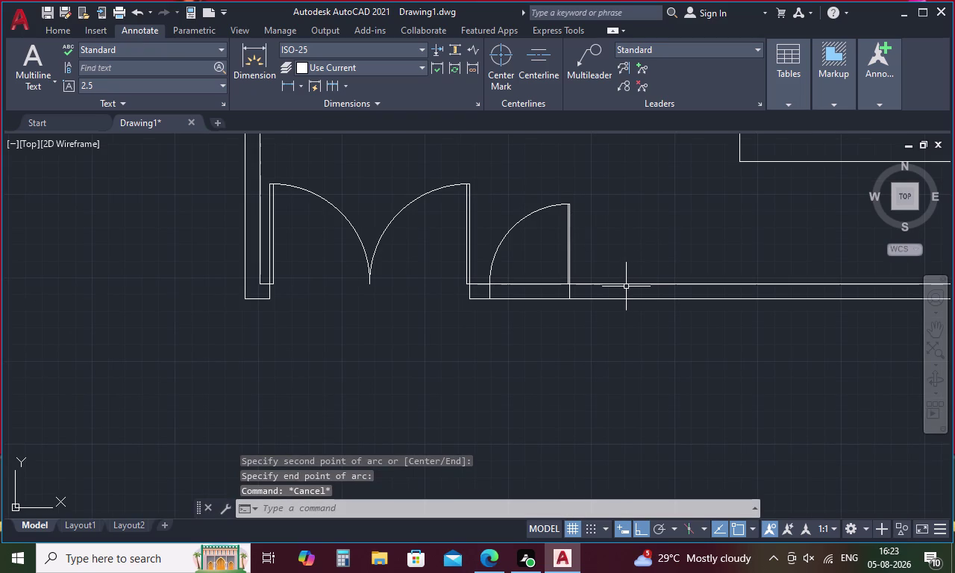
Fence-trim the wall lines across the 4' door opening.
key(t)
key(r)
key(space)
drag(522, 260, 516, 319)
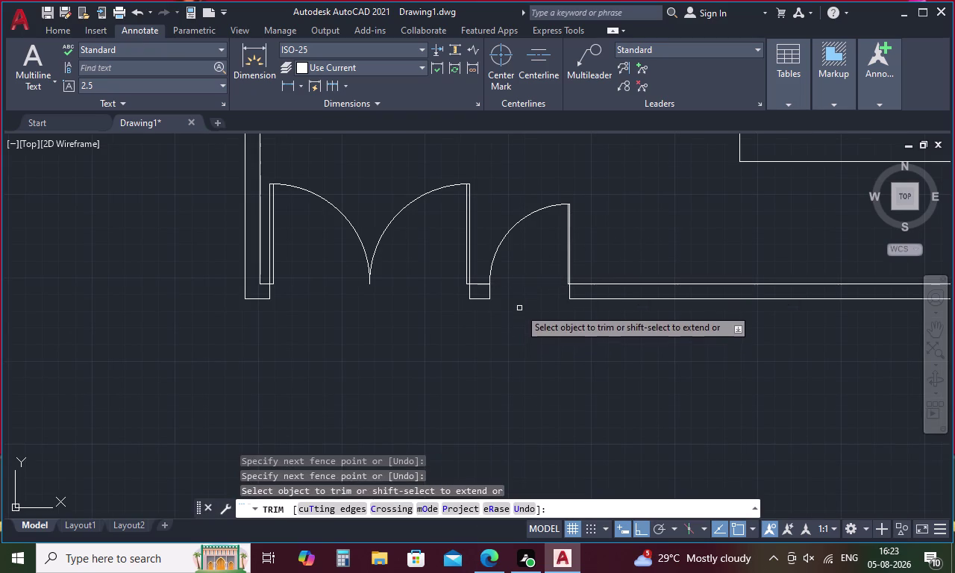
scroll(down, 3)
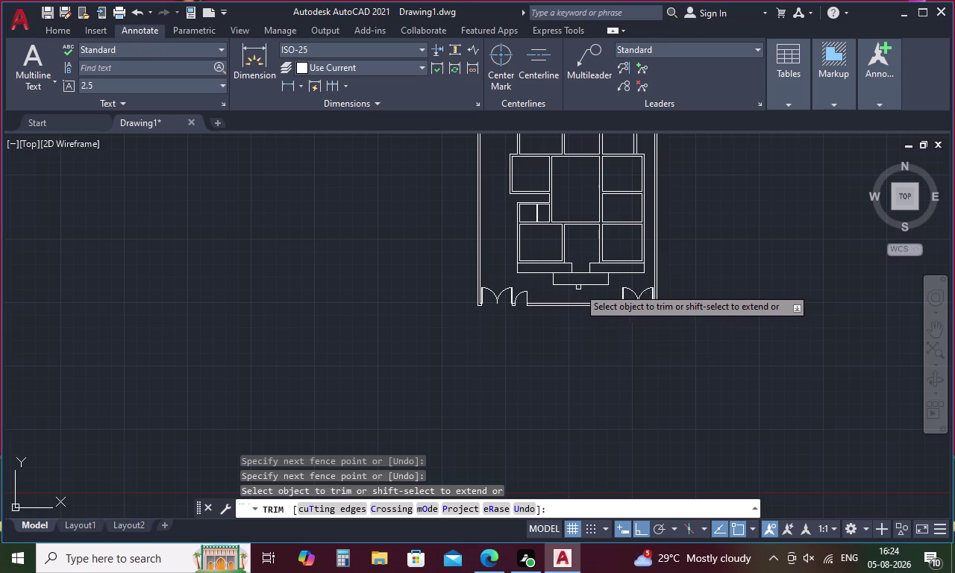
Offset the porch step's left end line inward three times at 1' spacing.
key(Escape)
key(o)
key(space)
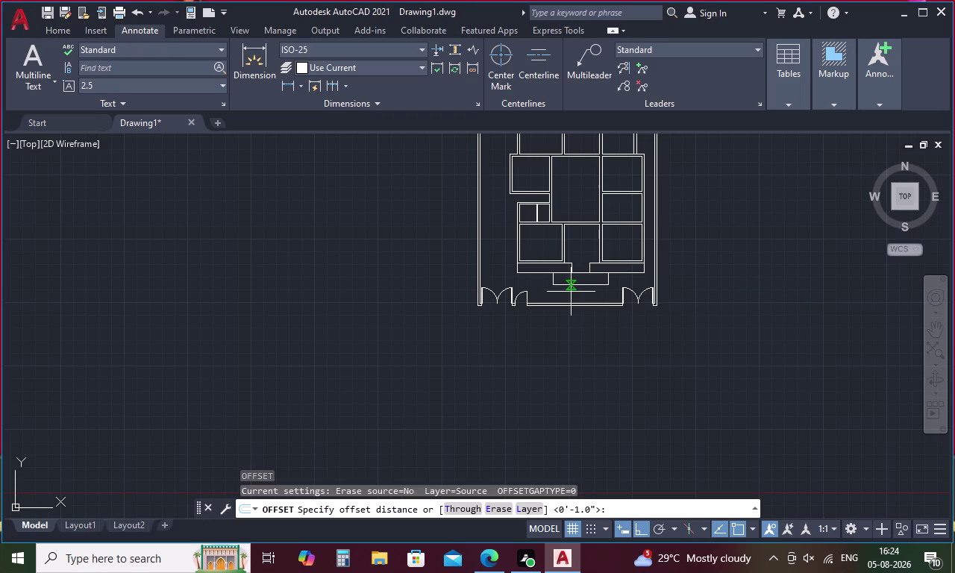
key(1)
text(')
key(space)
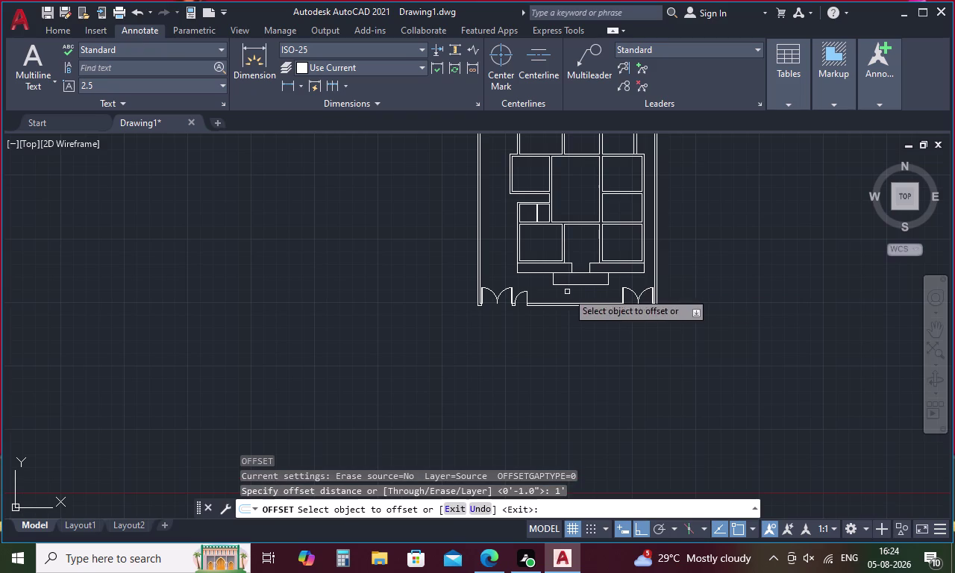
scroll(up, 3)
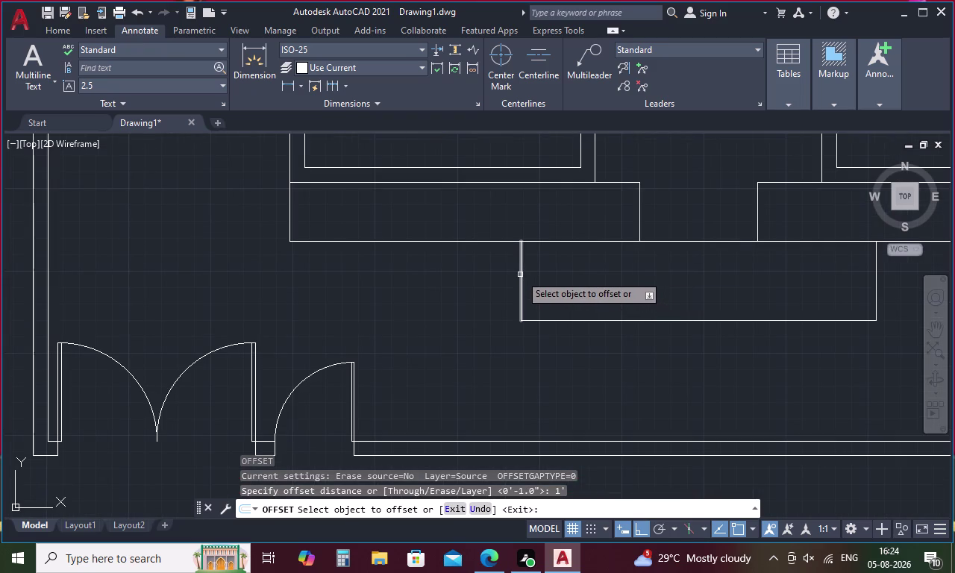
click(520, 274)
click(551, 274)
click(542, 277)
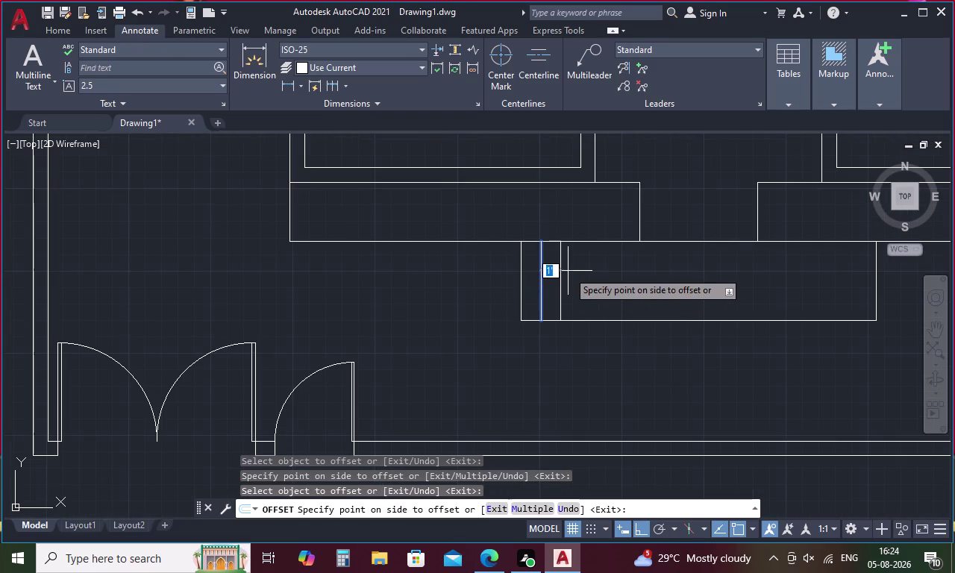
click(568, 271)
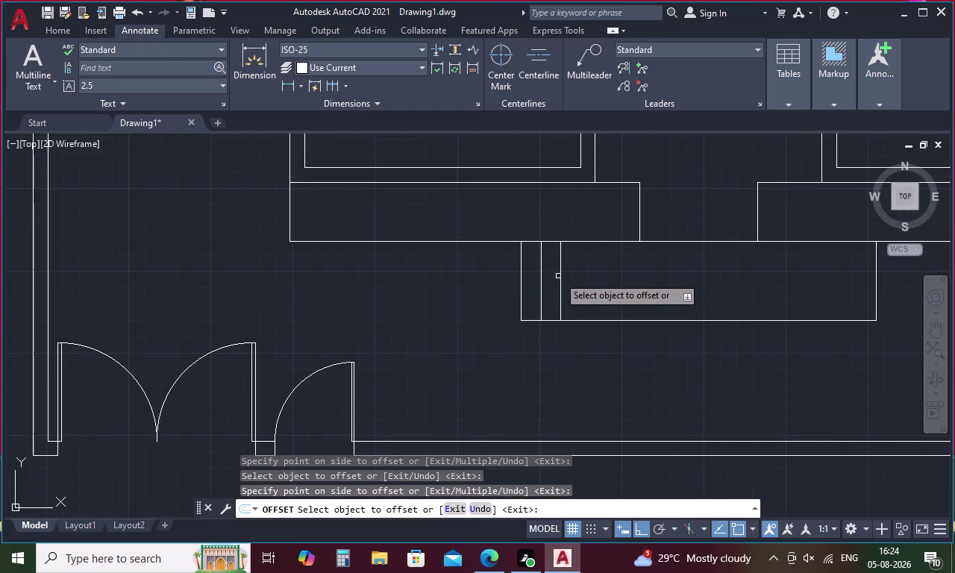
click(561, 269)
click(587, 268)
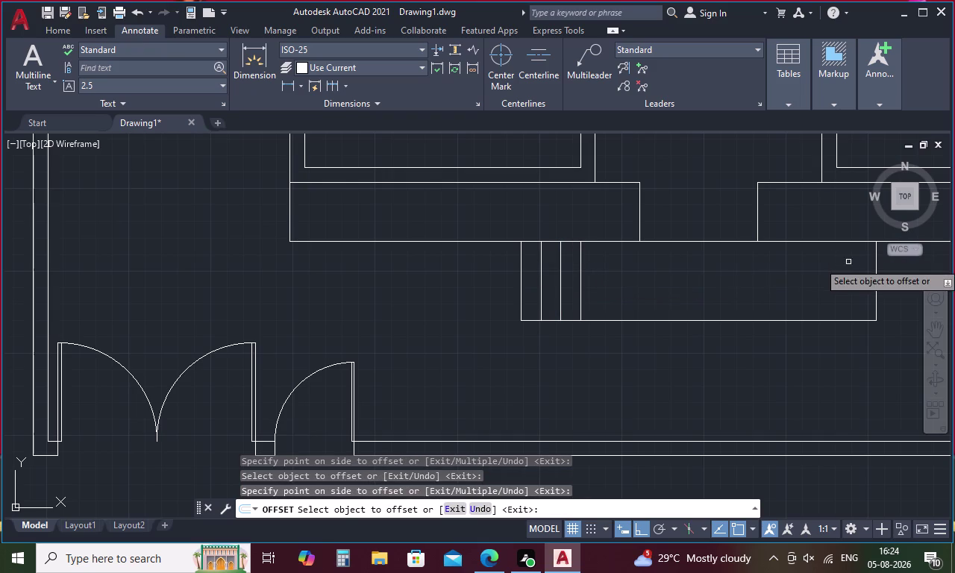
Offset the step's right end line inward three times, one foot apart.
click(876, 257)
click(857, 267)
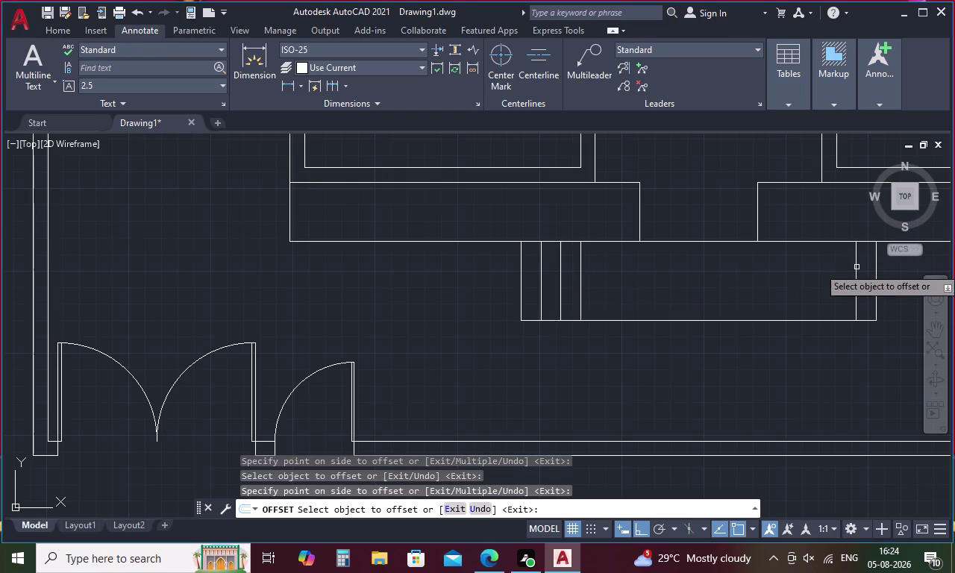
click(856, 267)
click(829, 275)
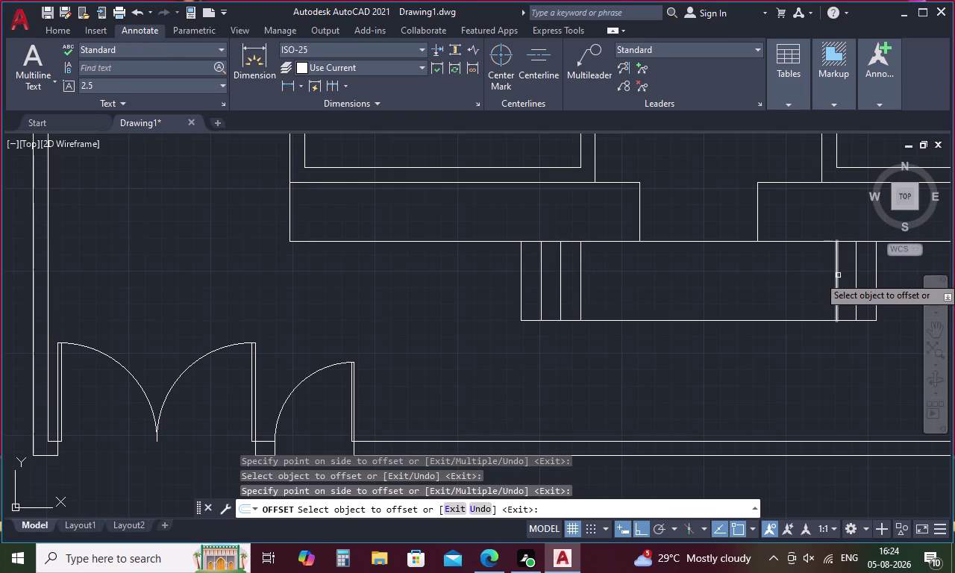
click(838, 276)
click(792, 281)
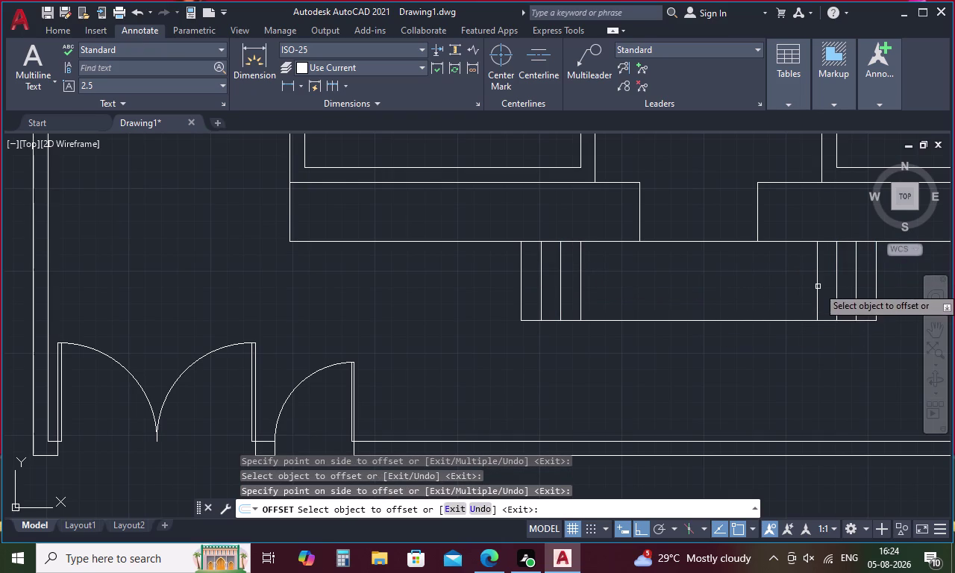
key(Escape)
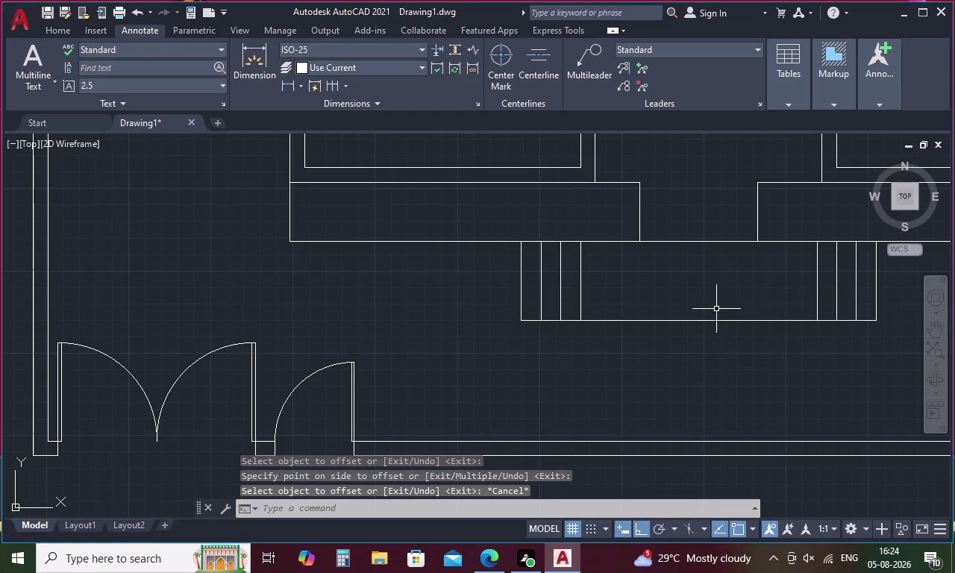
scroll(down, 3)
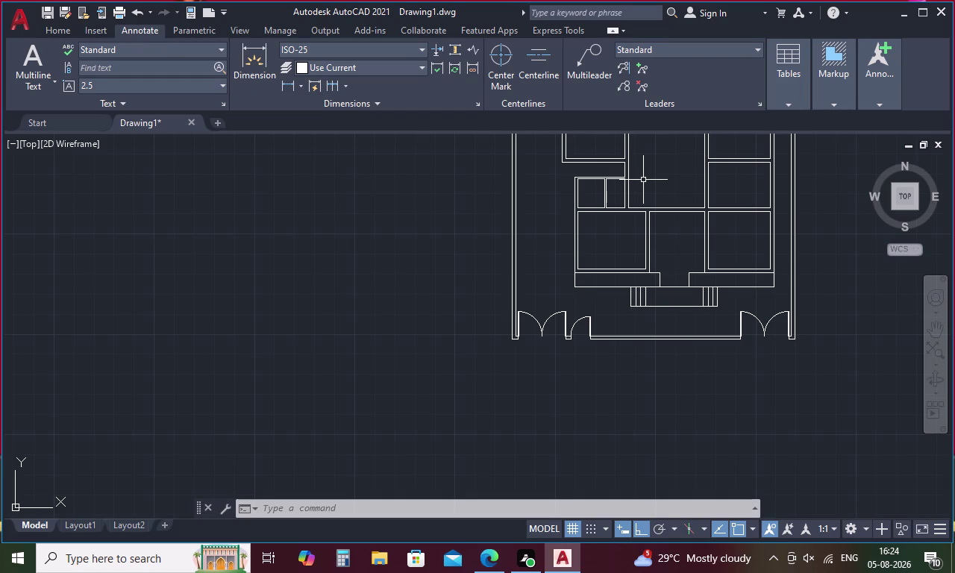
Pan and zoom the view onto the back row of rooms, clearing any command.
middle_drag(626, 237, 625, 251)
middle_drag(625, 251, 627, 386)
middle_drag(628, 248, 634, 355)
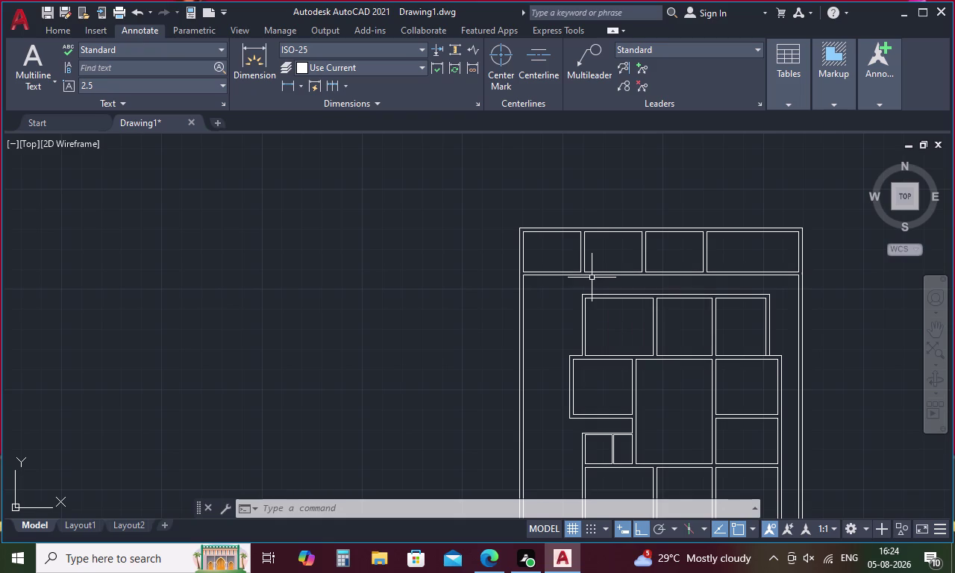
scroll(down, 3)
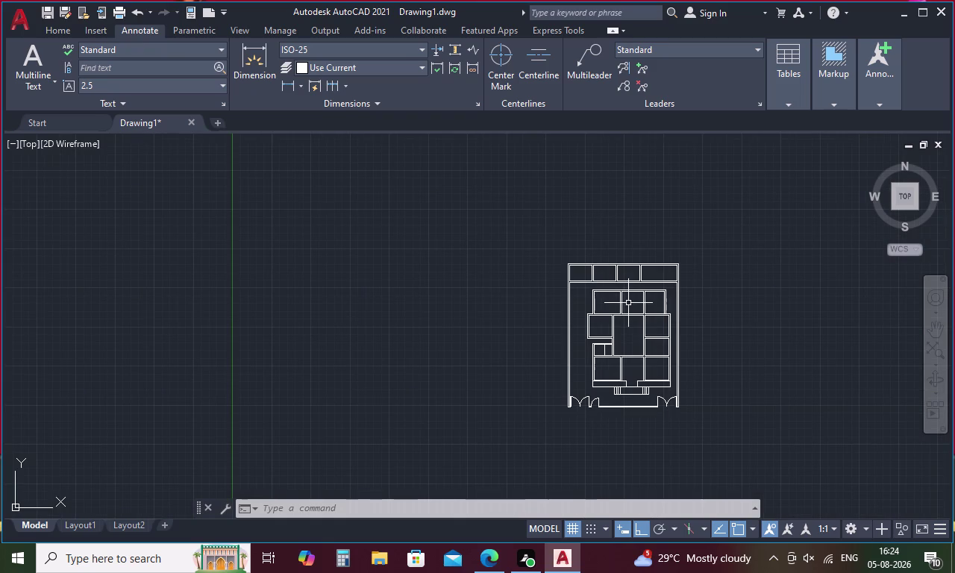
scroll(up, 3)
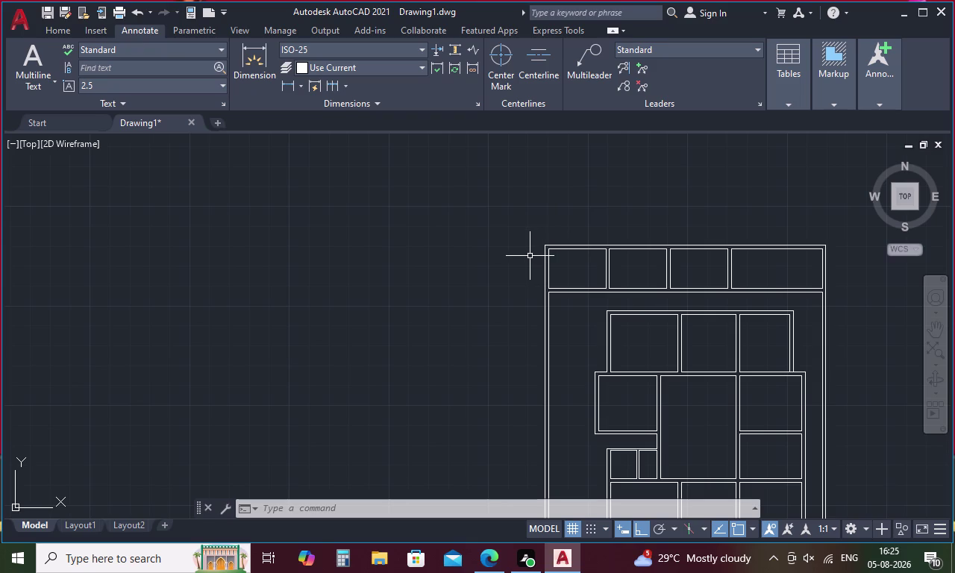
key(Escape)
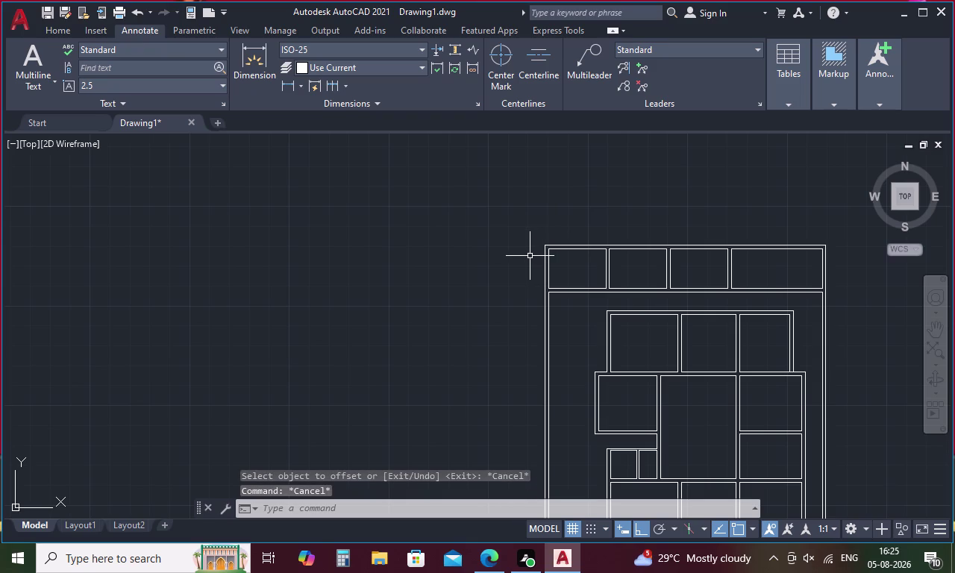
Start a line using TK tracking, 4.5 from the first back room's lower corner.
key(l)
key(space)
text(t)
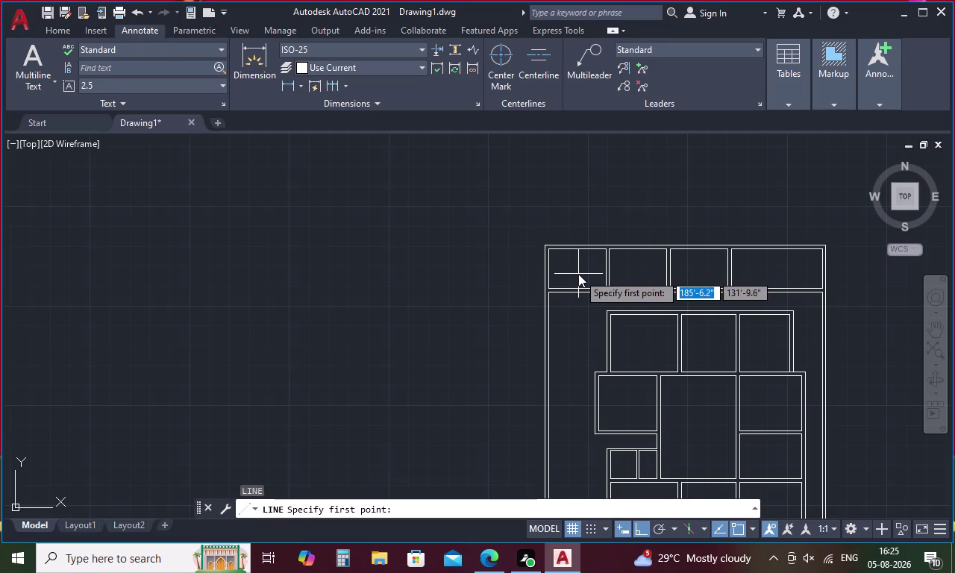
text(k)
key(space)
scroll(up, 3)
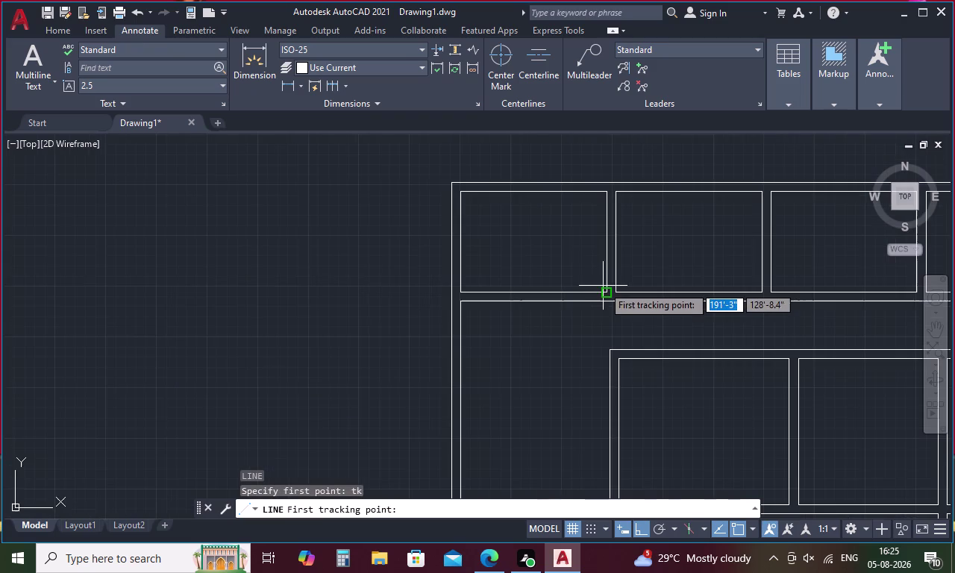
click(605, 292)
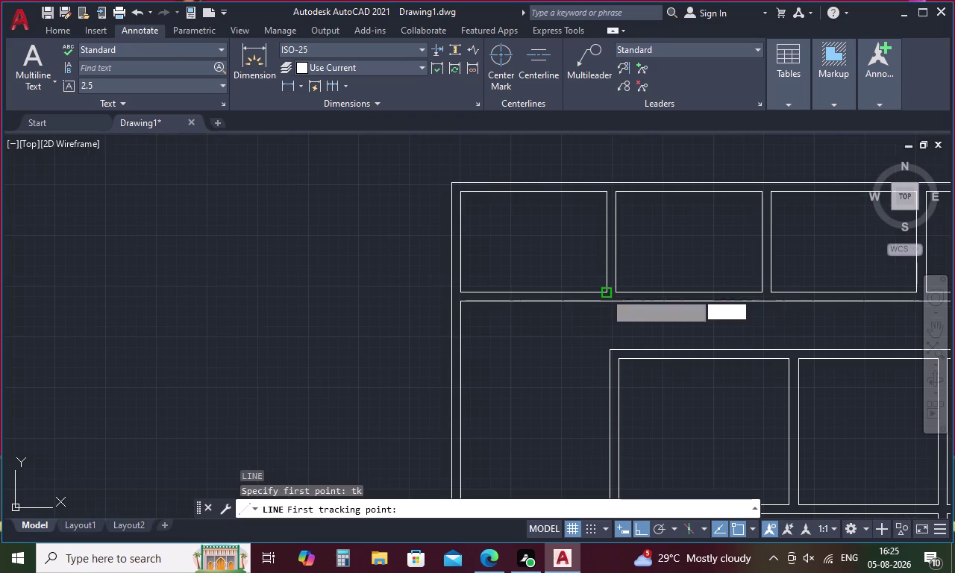
text(4)
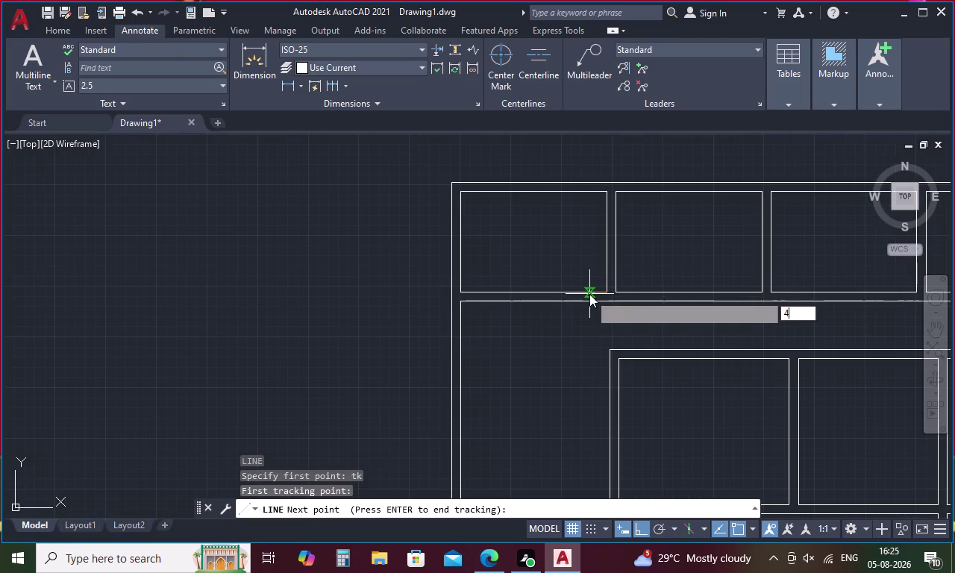
text(.5)
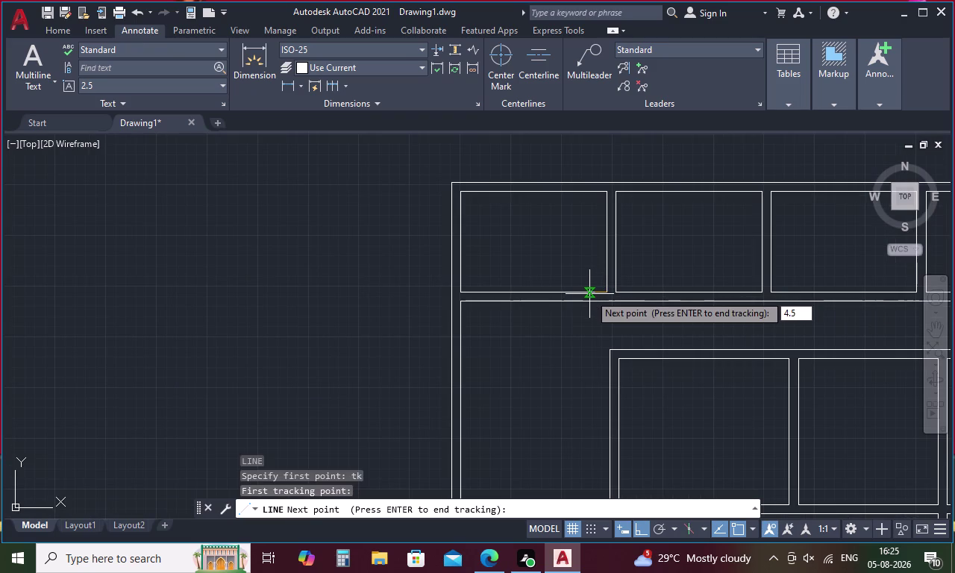
key(space)
key(space)
Finish the line down on the wall line below the room.
scroll(up, 3)
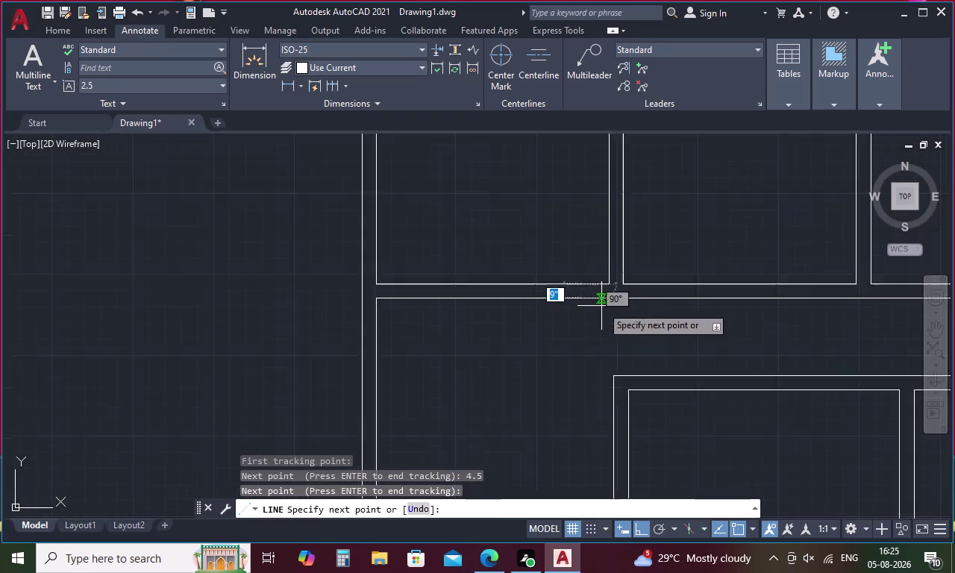
scroll(up, 3)
click(597, 276)
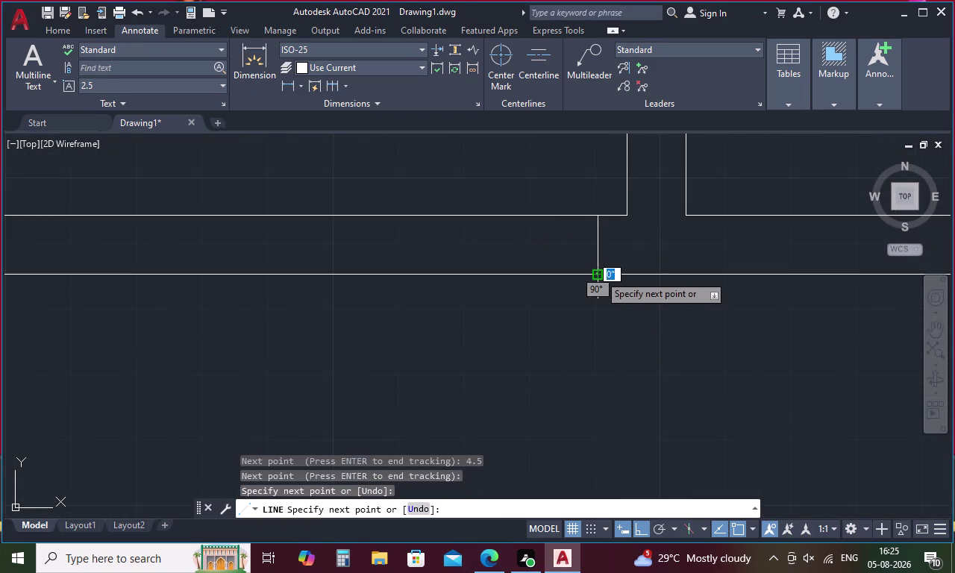
key(Escape)
scroll(down, 3)
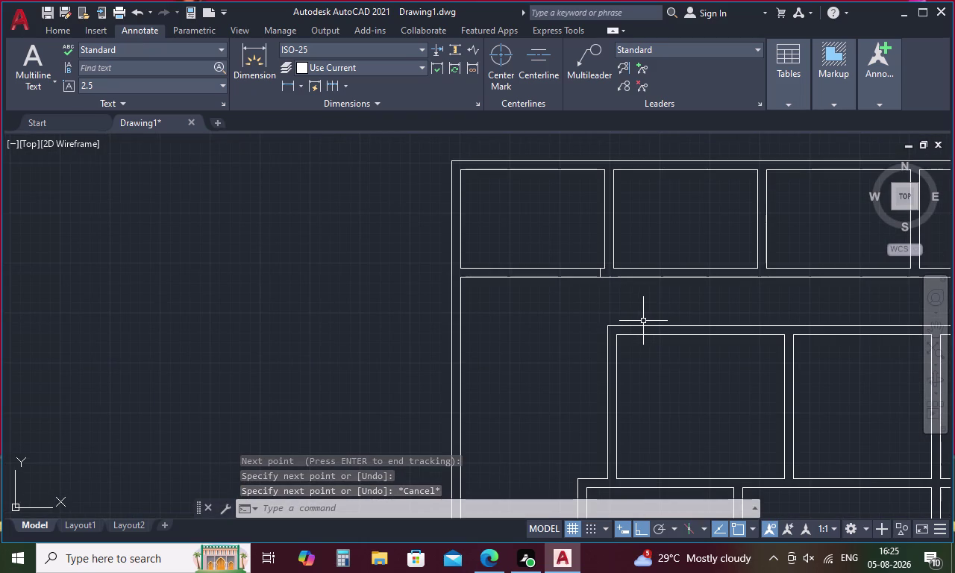
key(space)
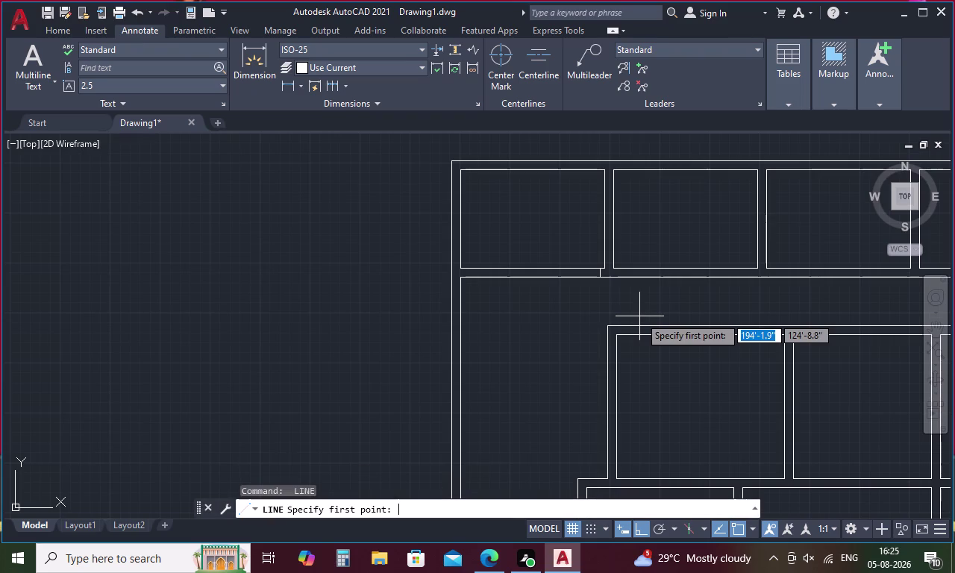
Draw a line tracked 4.5 from the next room's corner down to the wall line.
text(tk)
key(space)
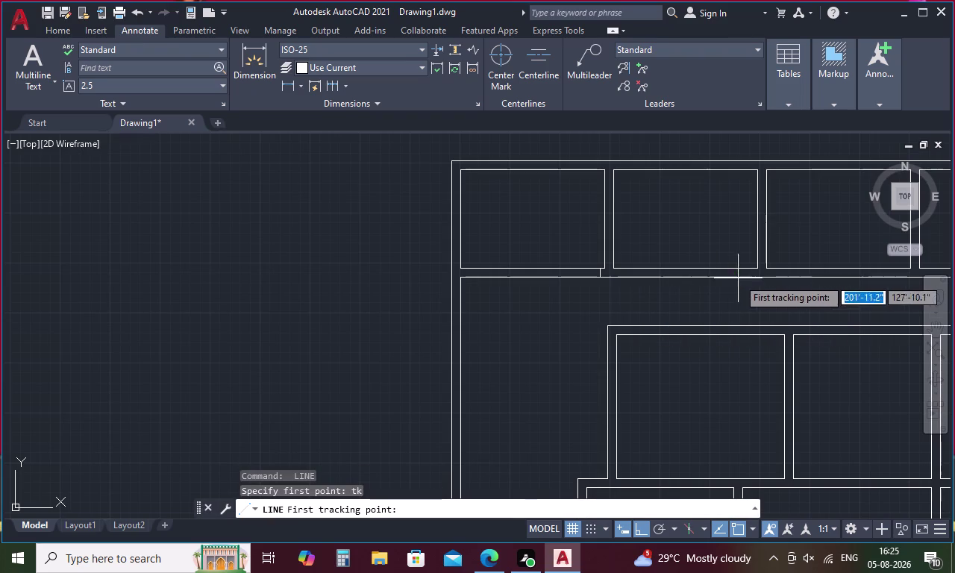
click(757, 270)
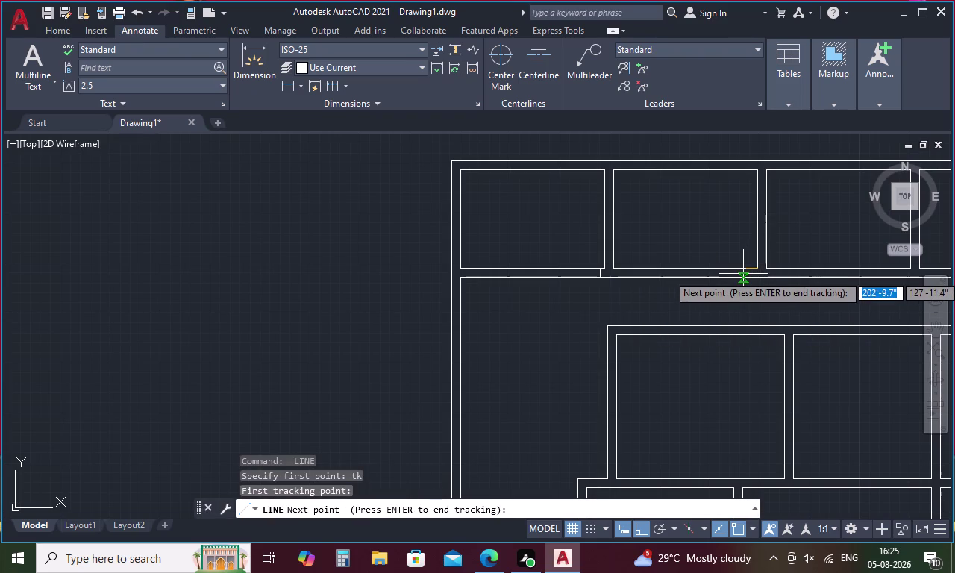
key(4)
text(.5)
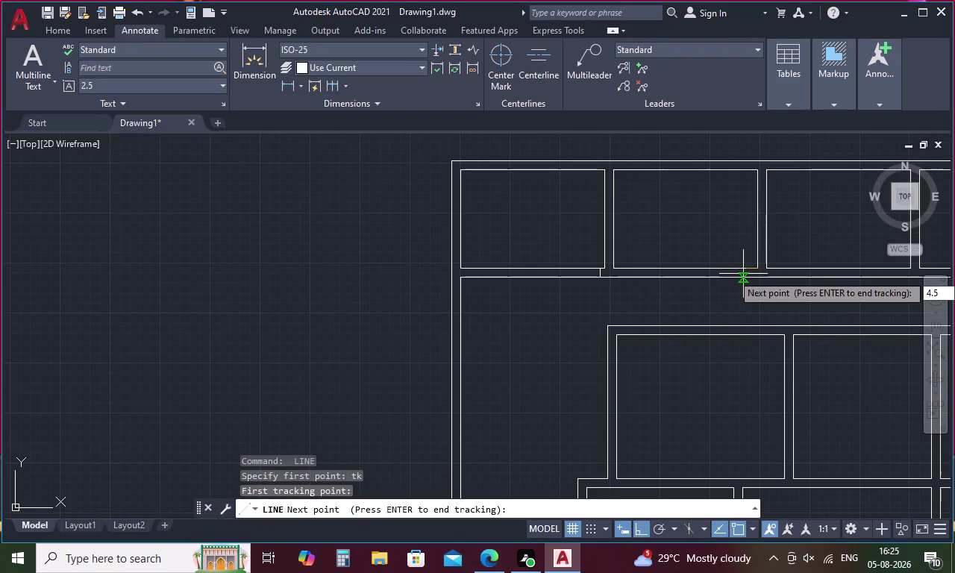
key(space)
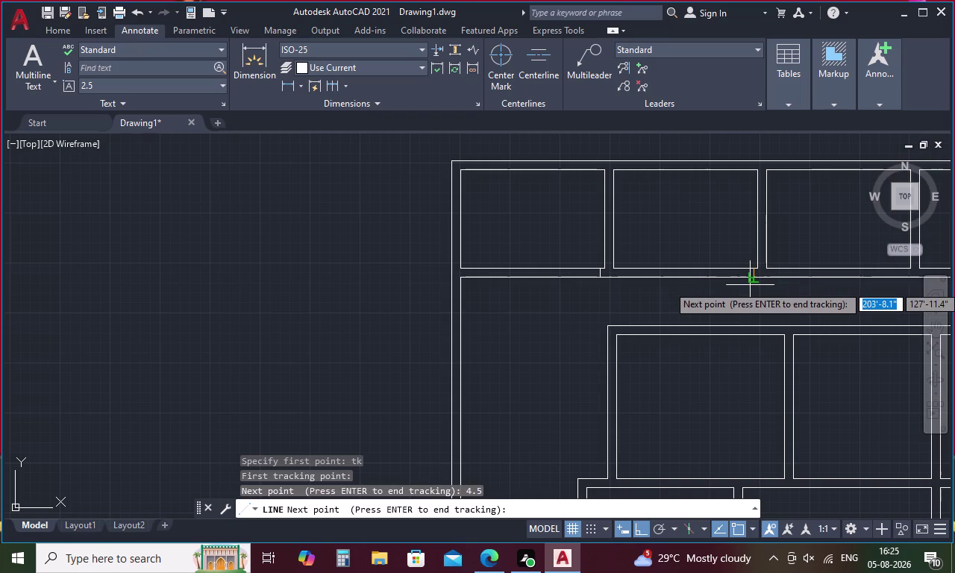
key(space)
click(754, 280)
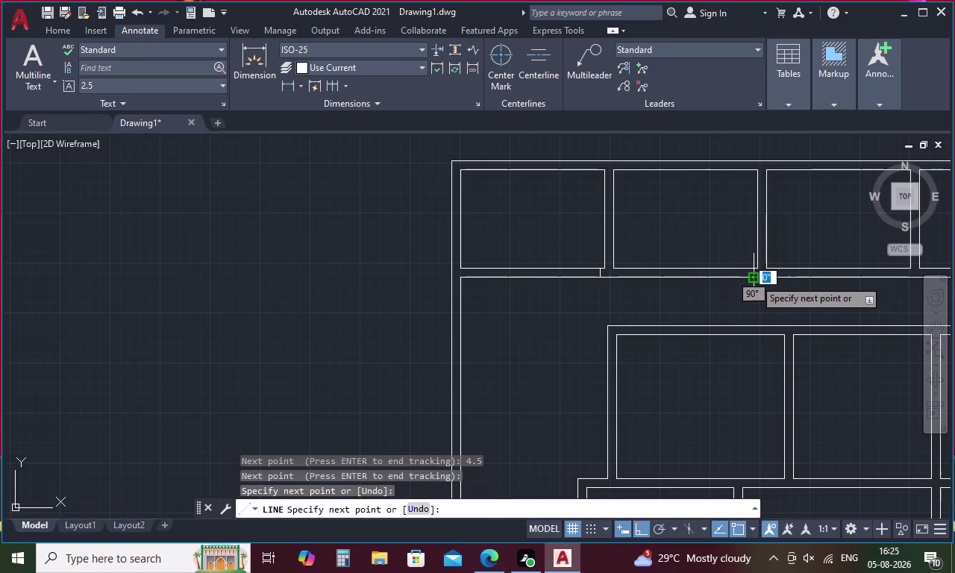
key(Escape)
Pan along the back rooms, then start an offset with TK tracking and cancel it.
middle_drag(779, 292, 642, 306)
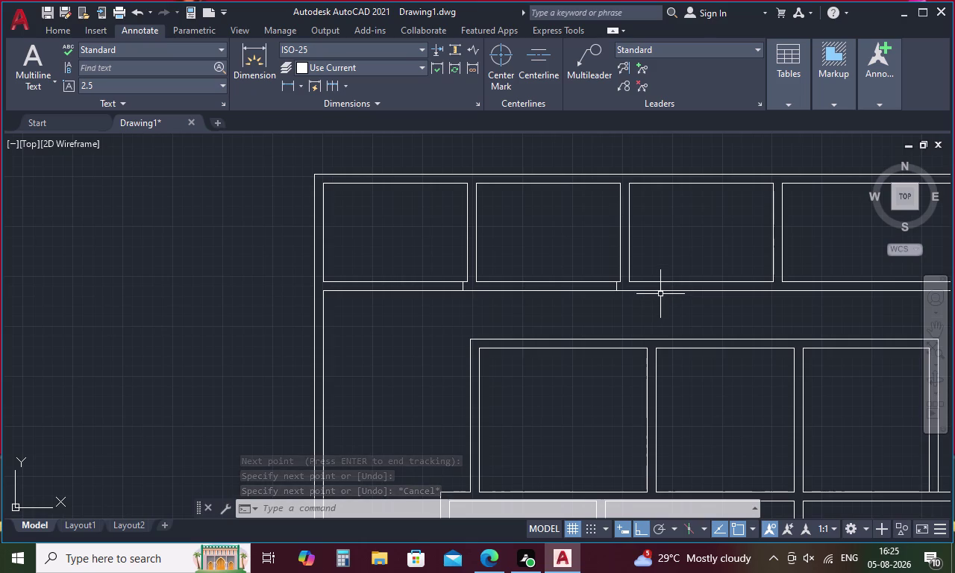
scroll(down, 3)
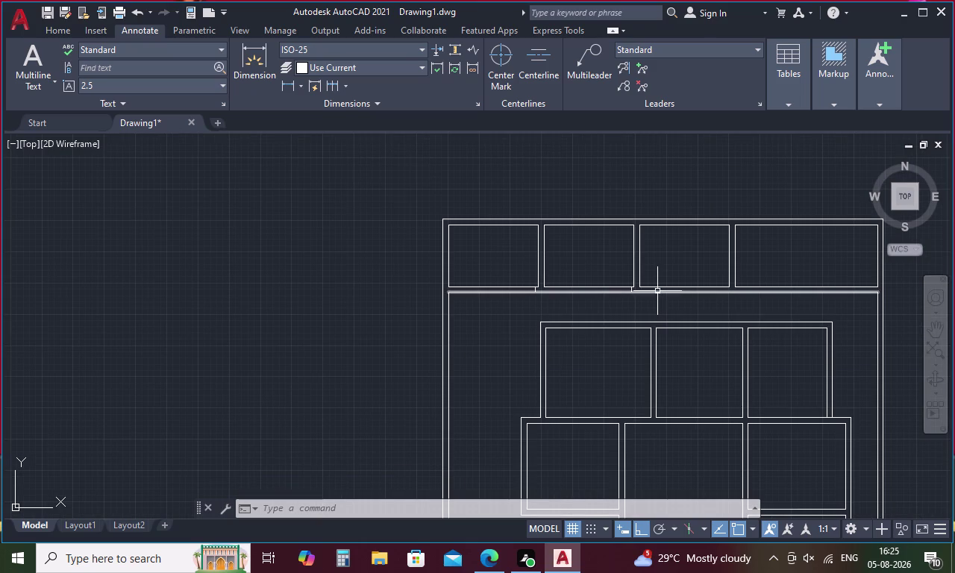
key(o)
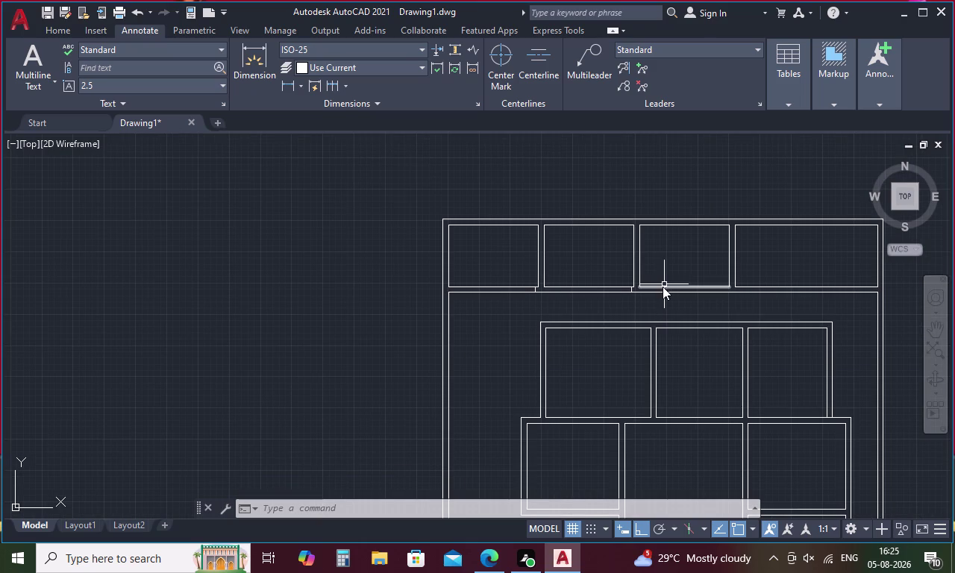
key(space)
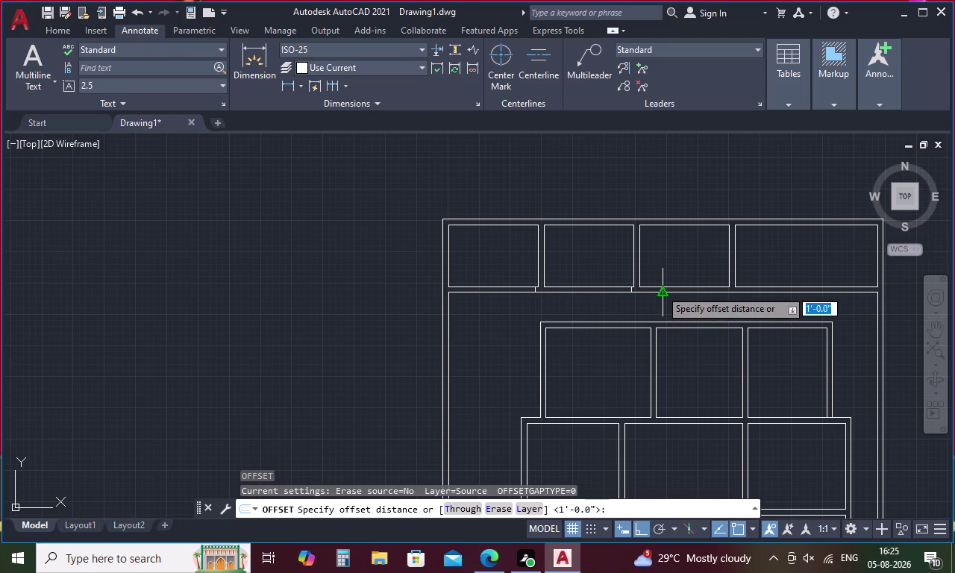
text(t)
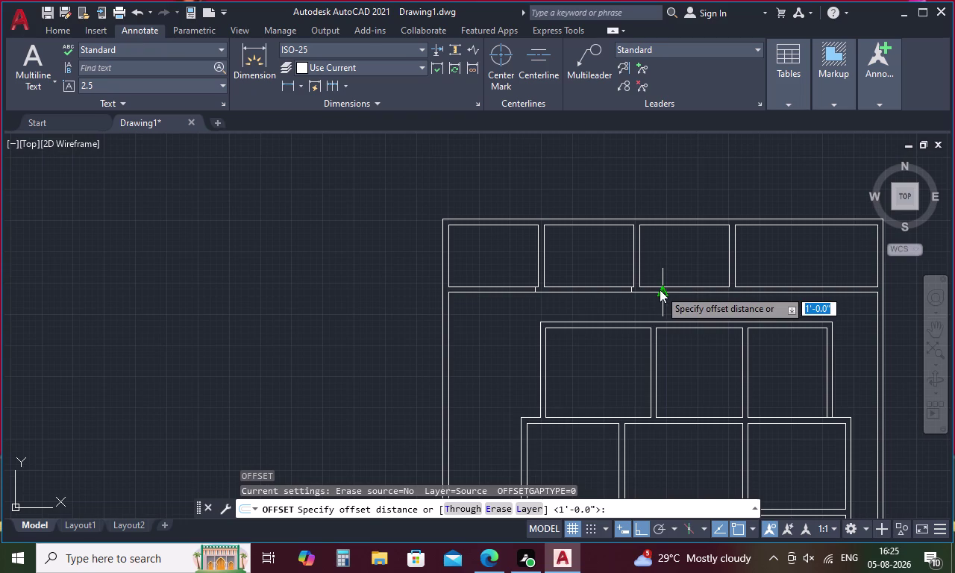
text(k)
key(space)
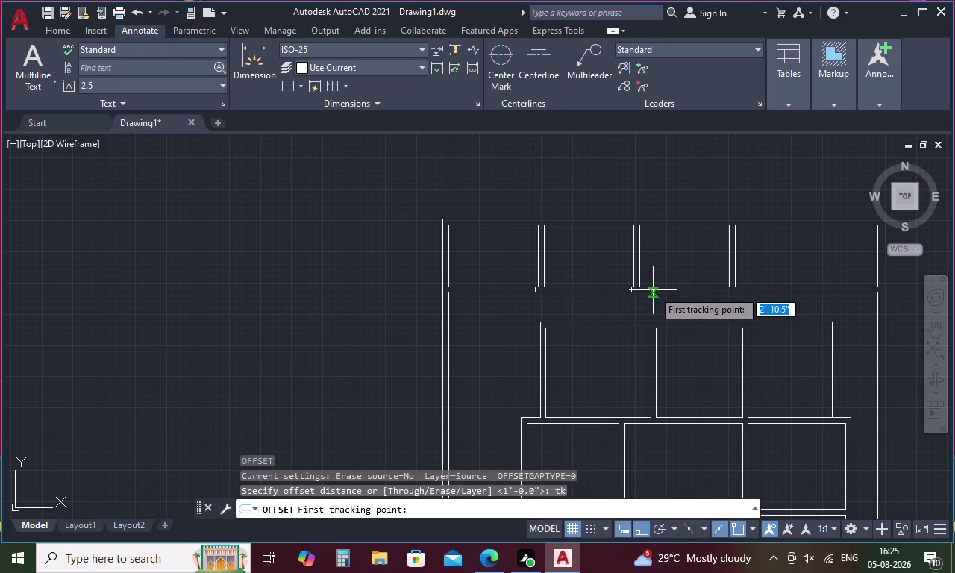
key(Escape)
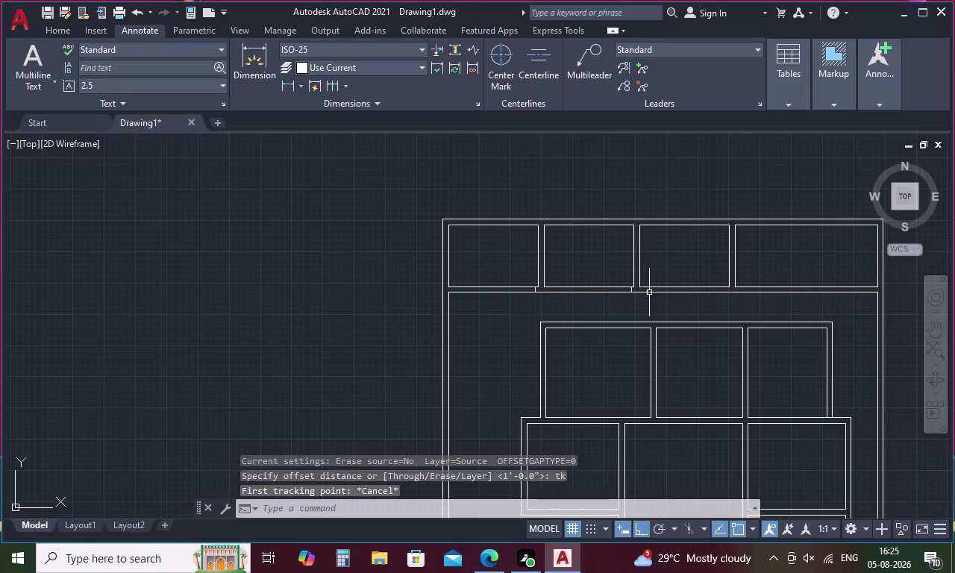
Draw a short line tracked 4.5 from the back room's corner down to the outer wall.
text(l)
key(space)
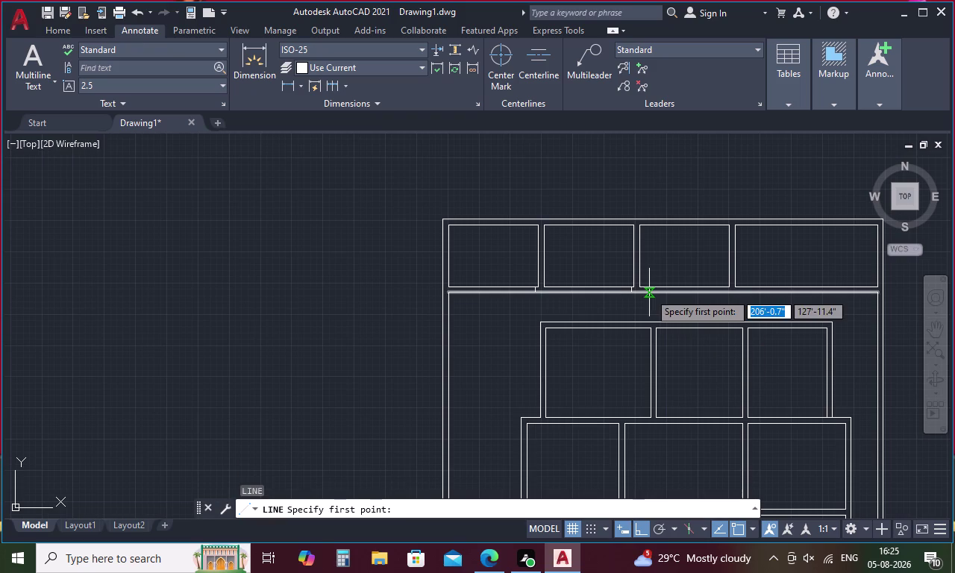
text(tk)
key(space)
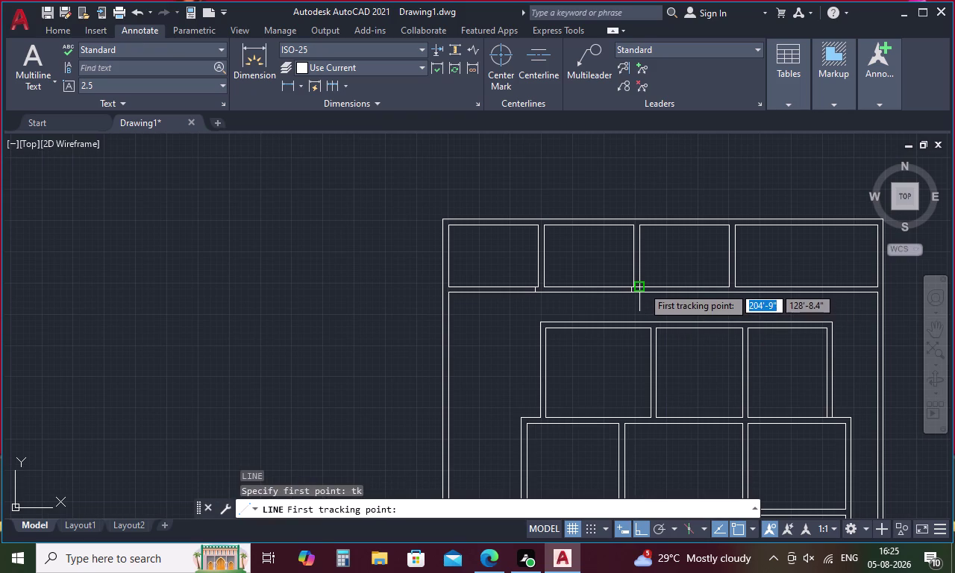
click(642, 287)
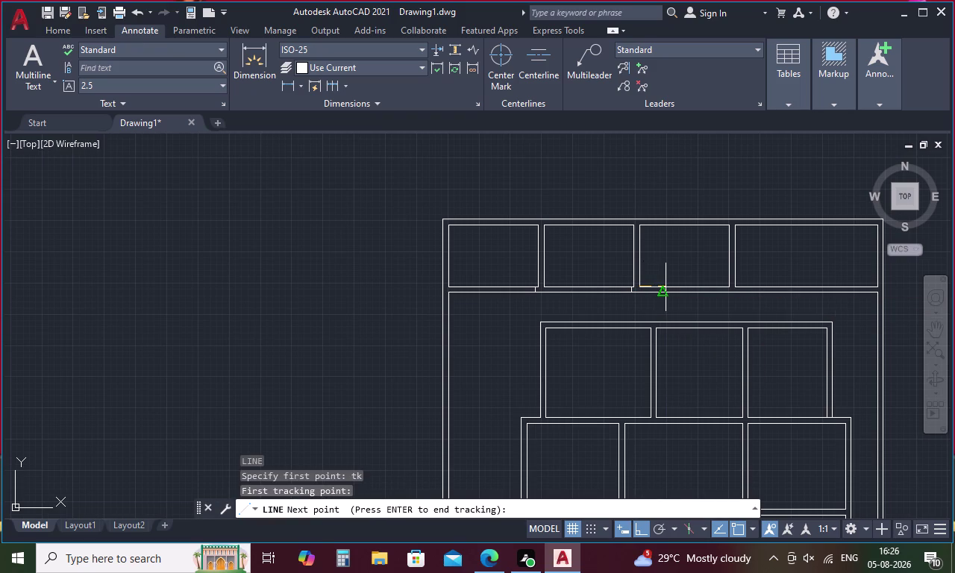
key(4)
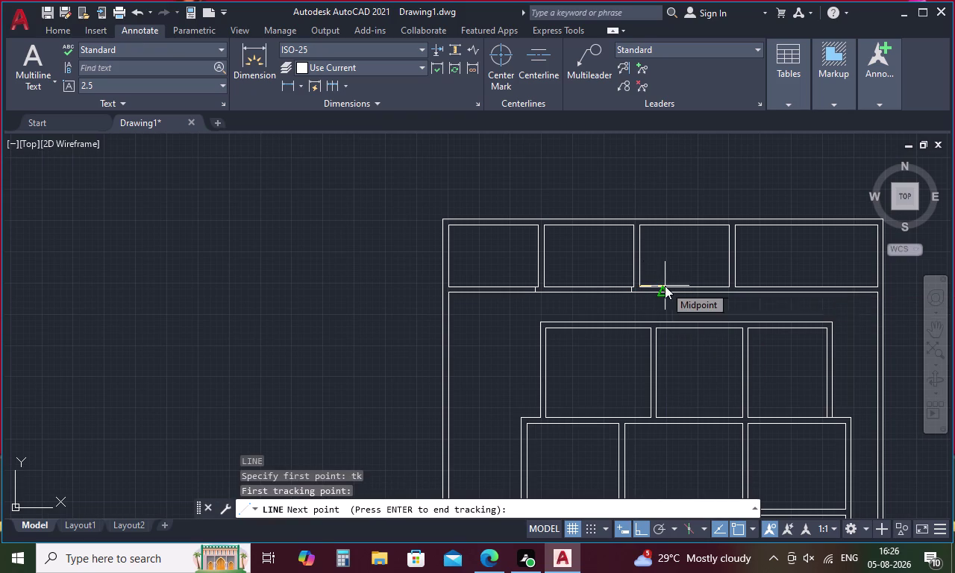
text(.5)
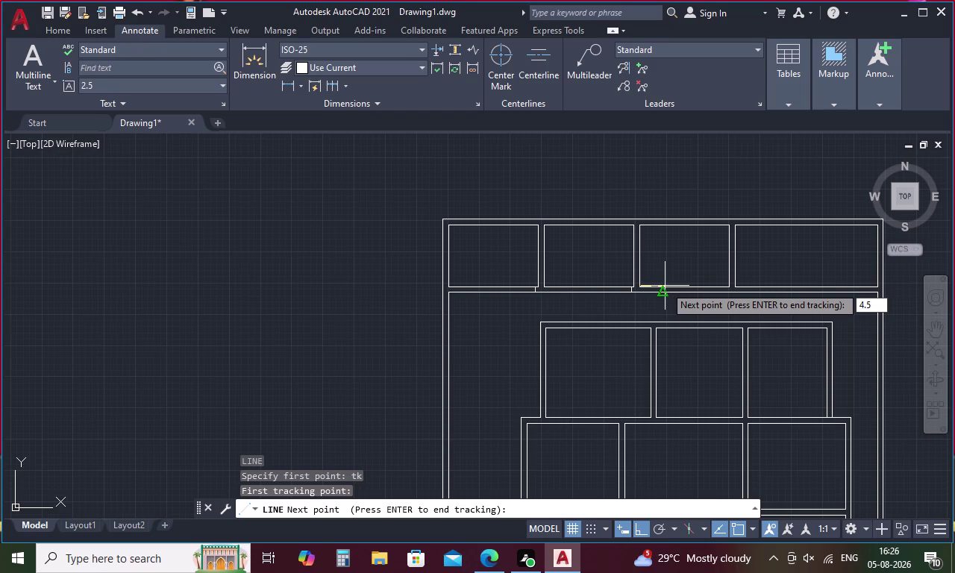
key(space)
scroll(up, 3)
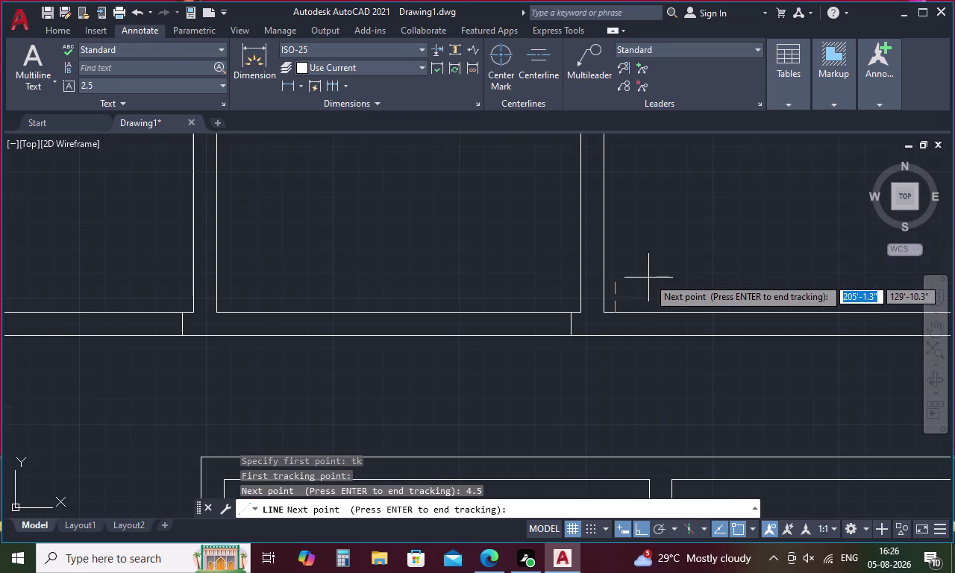
key(space)
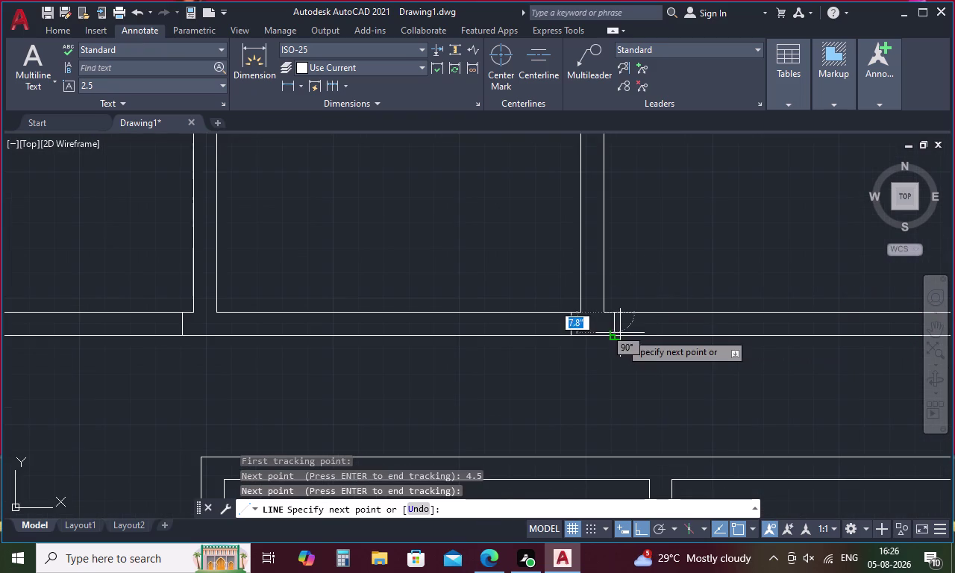
click(618, 334)
key(Escape)
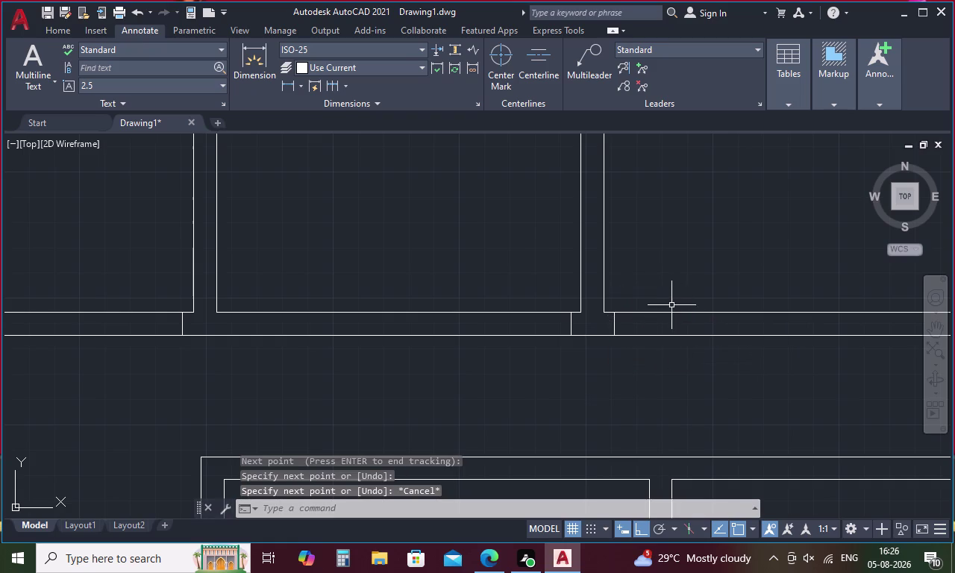
scroll(down, 3)
Try an unrecognised TK command and an Extend on the top-right room's wall, cancelling both.
key(t)
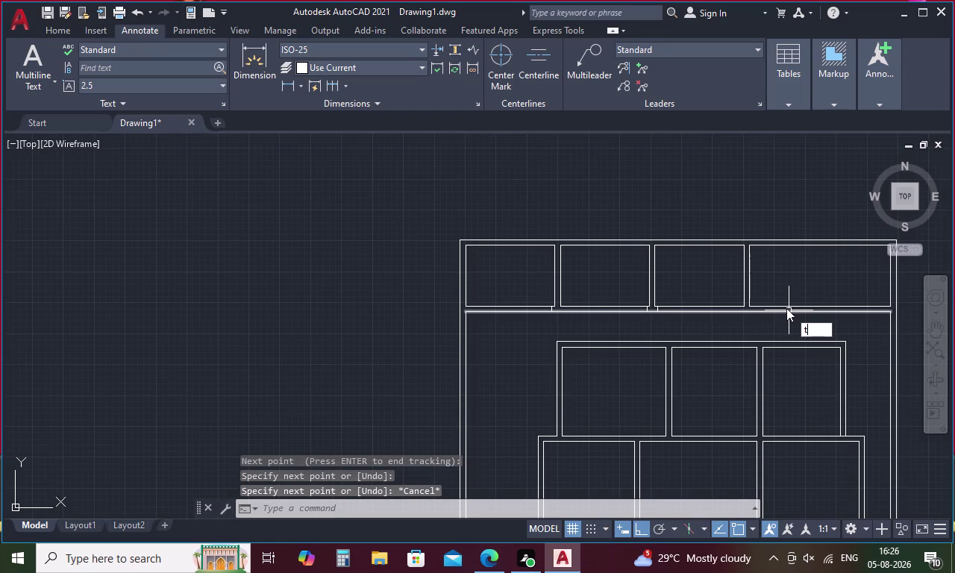
key(k)
key(space)
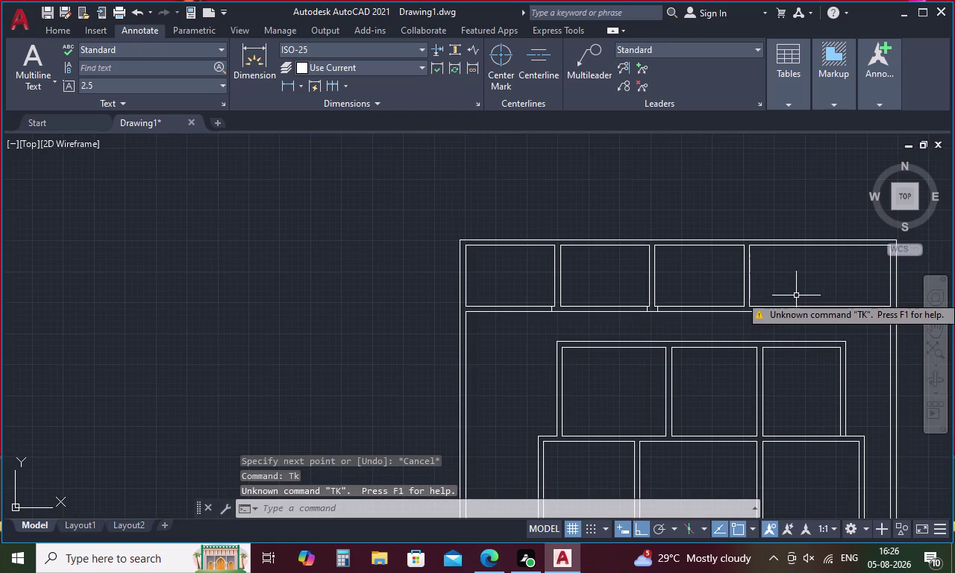
key(Escape)
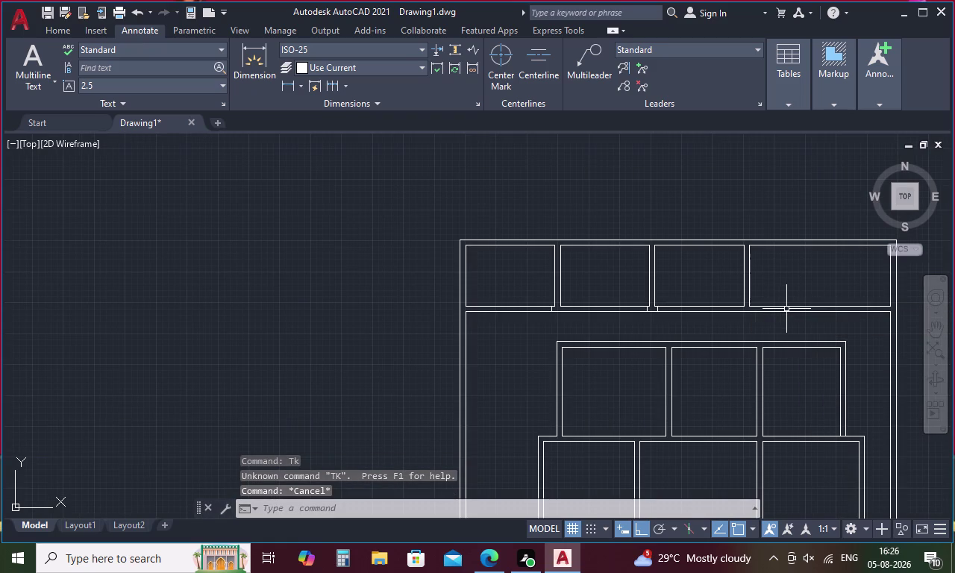
key(e)
key(x)
key(space)
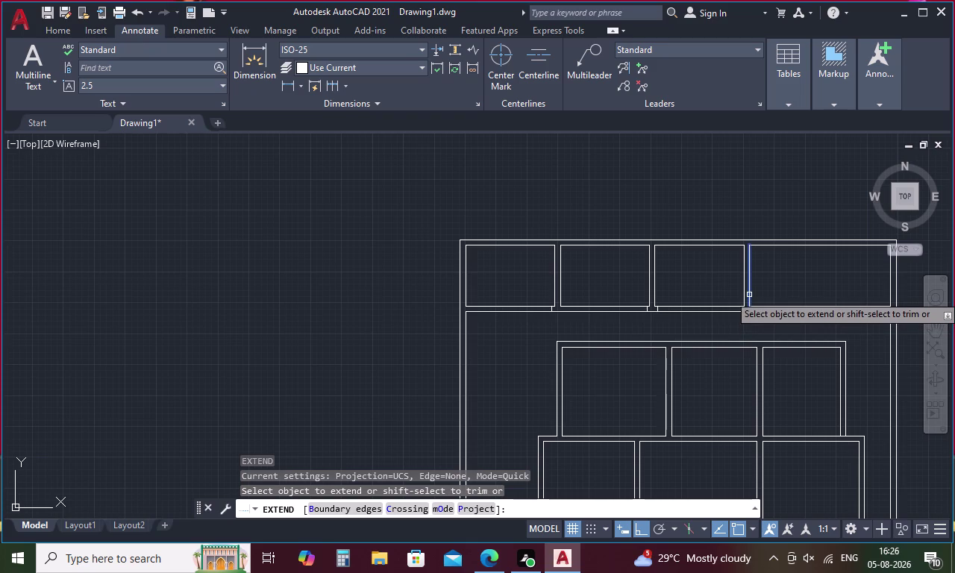
click(749, 295)
key(Escape)
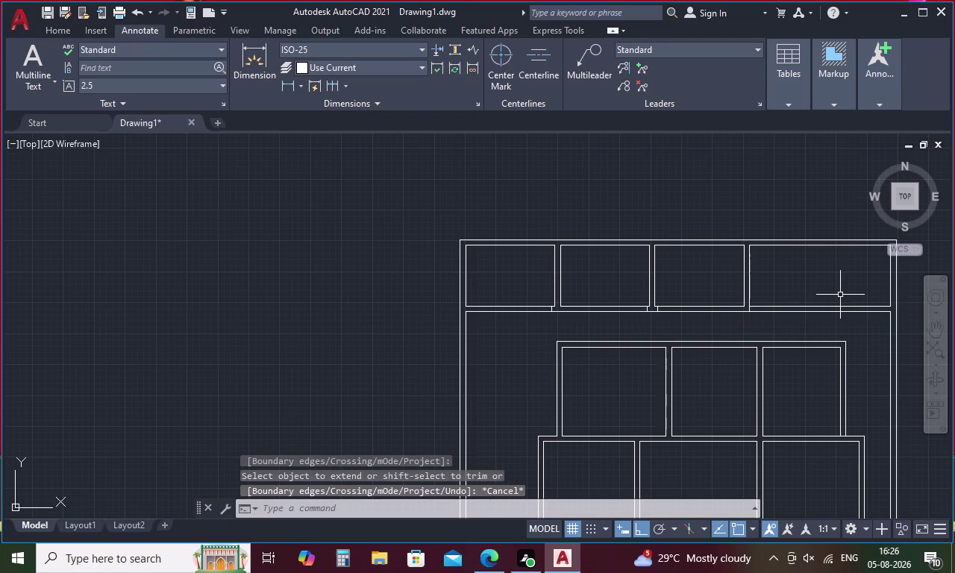
Trim away the wall segment below the top-right room with a fence.
key(t)
text(k)
key(space)
drag(831, 296, 822, 319)
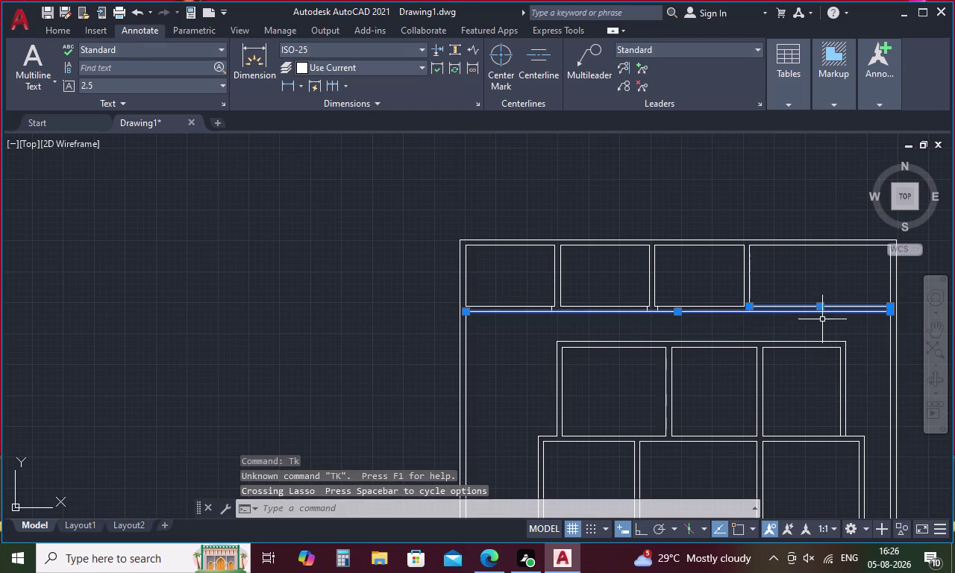
key(Escape)
key(Escape)
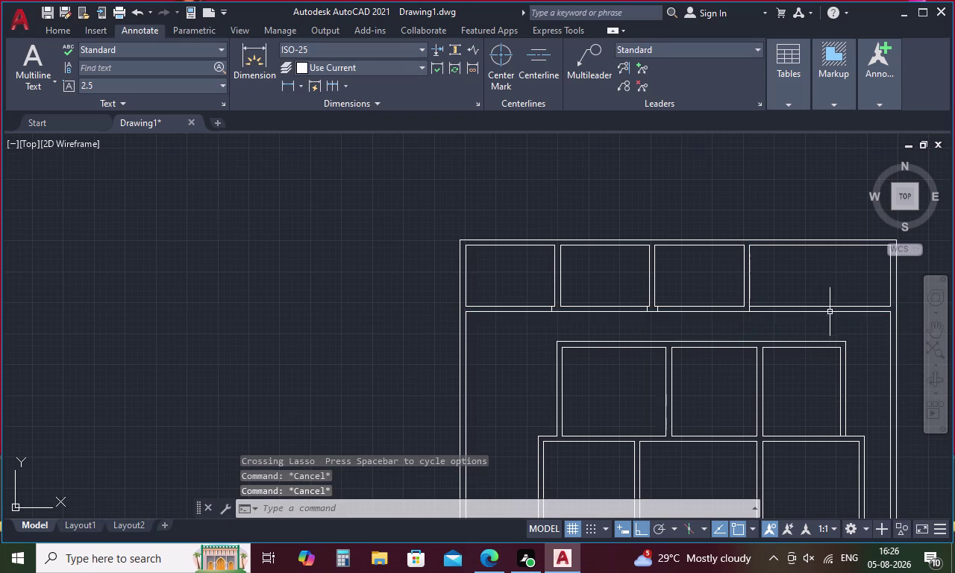
key(t)
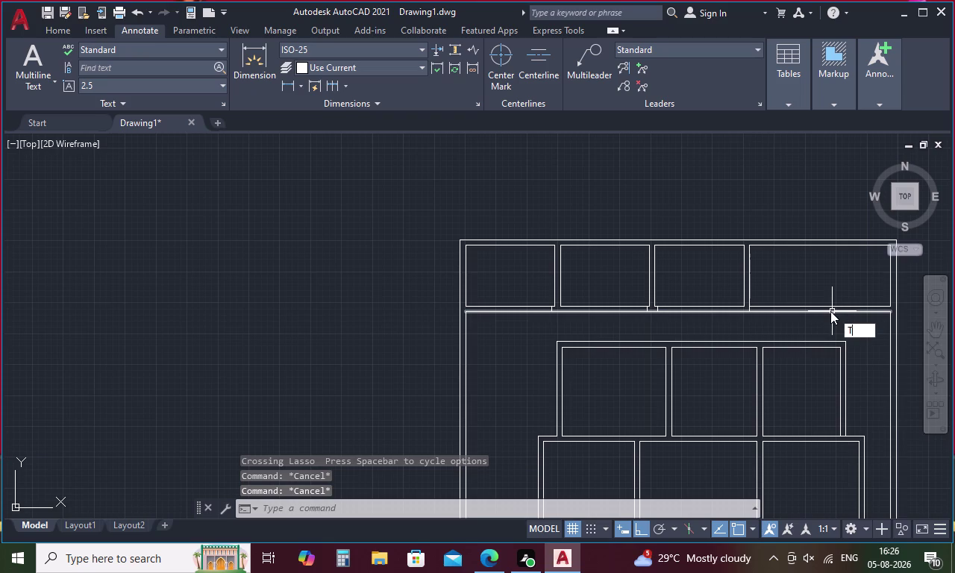
text(r)
key(space)
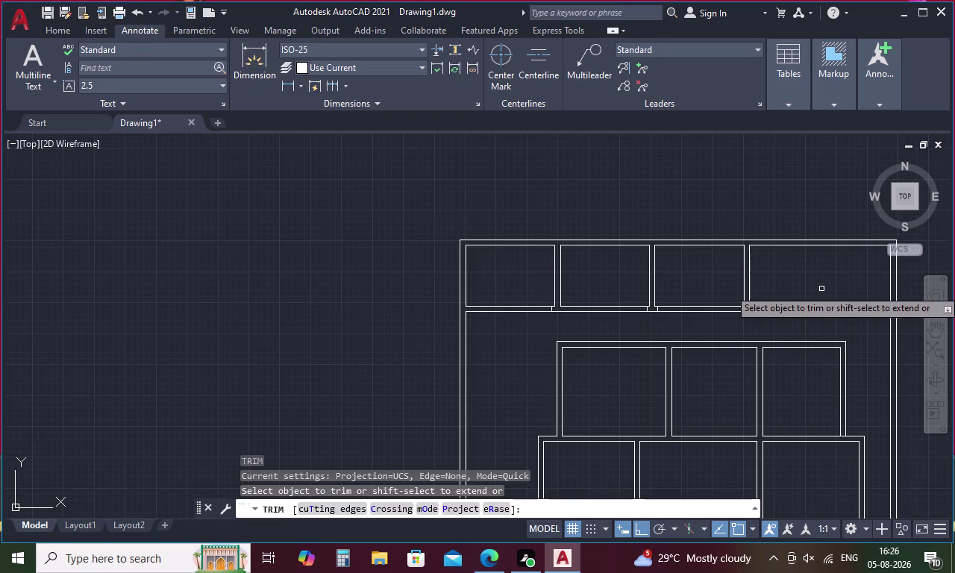
drag(810, 290, 804, 316)
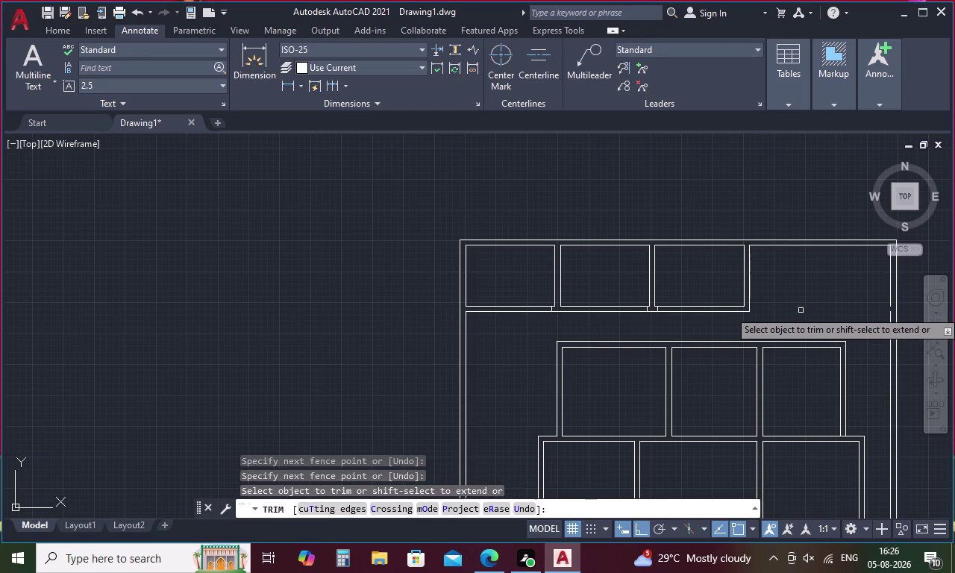
key(Escape)
Join the upper and lower right outer wall lines into one line.
middle_drag(847, 310, 804, 305)
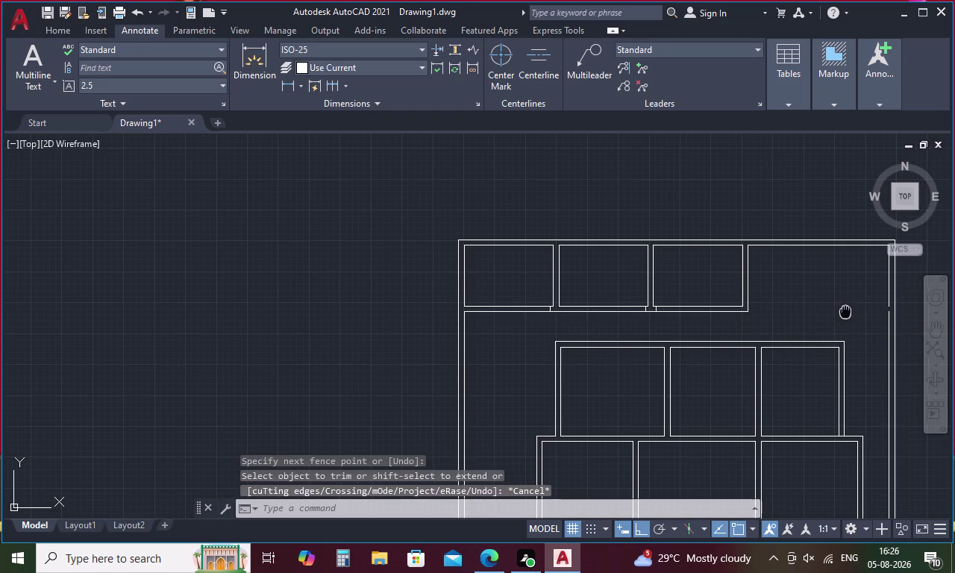
middle_drag(804, 306, 716, 291)
click(758, 303)
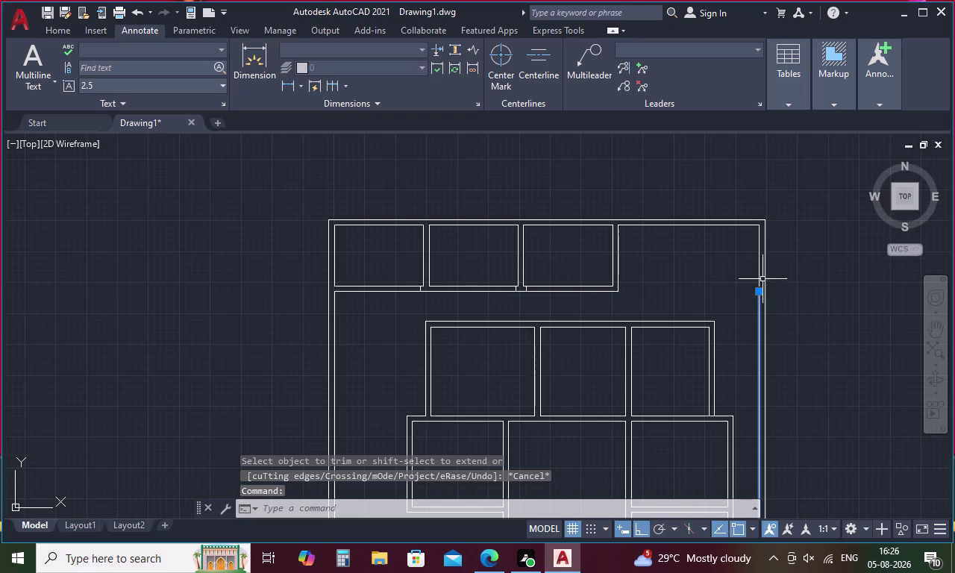
click(758, 269)
text(j)
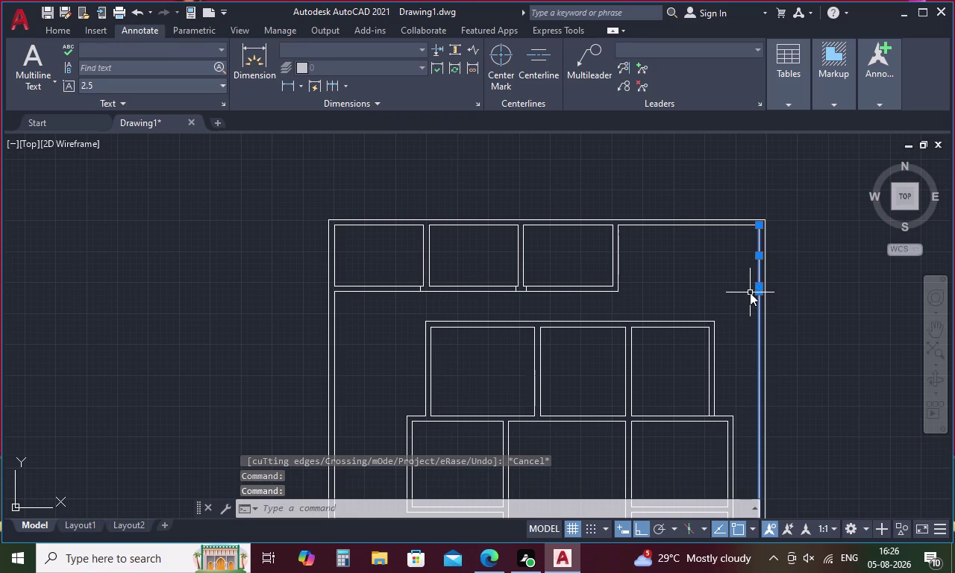
key(space)
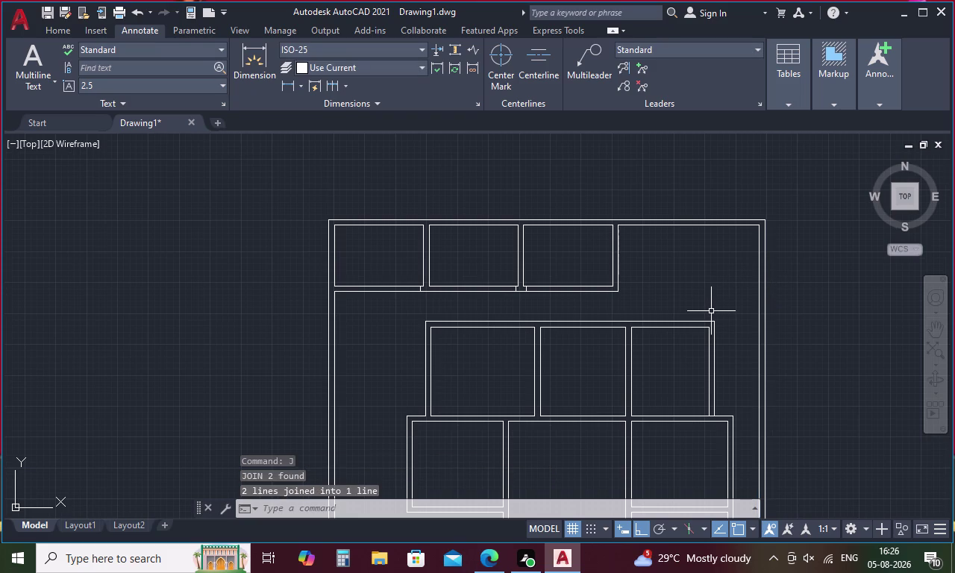
middle_drag(615, 269, 744, 281)
key(Escape)
key(l)
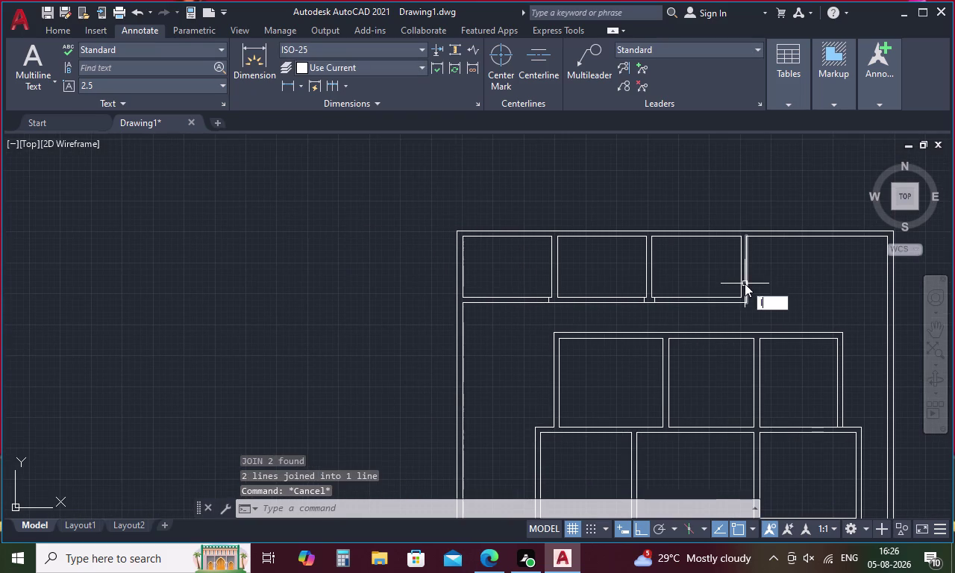
key(space)
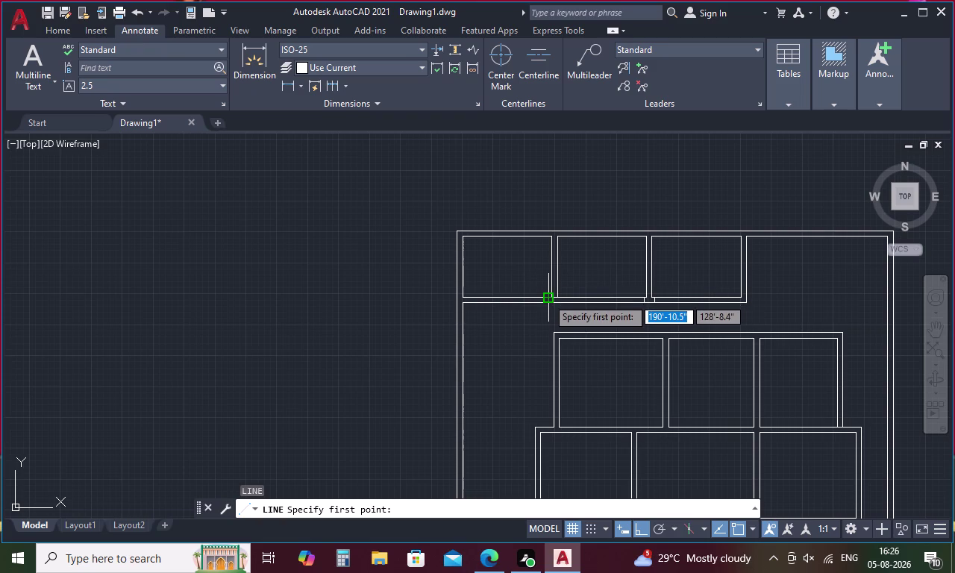
Draw the 2' door leaf line from the wall line.
scroll(up, 3)
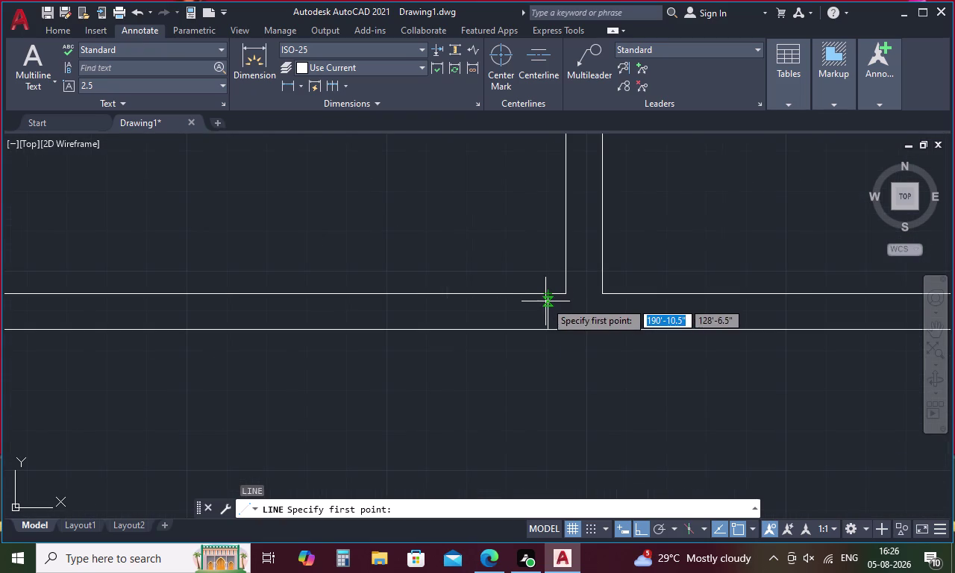
click(550, 294)
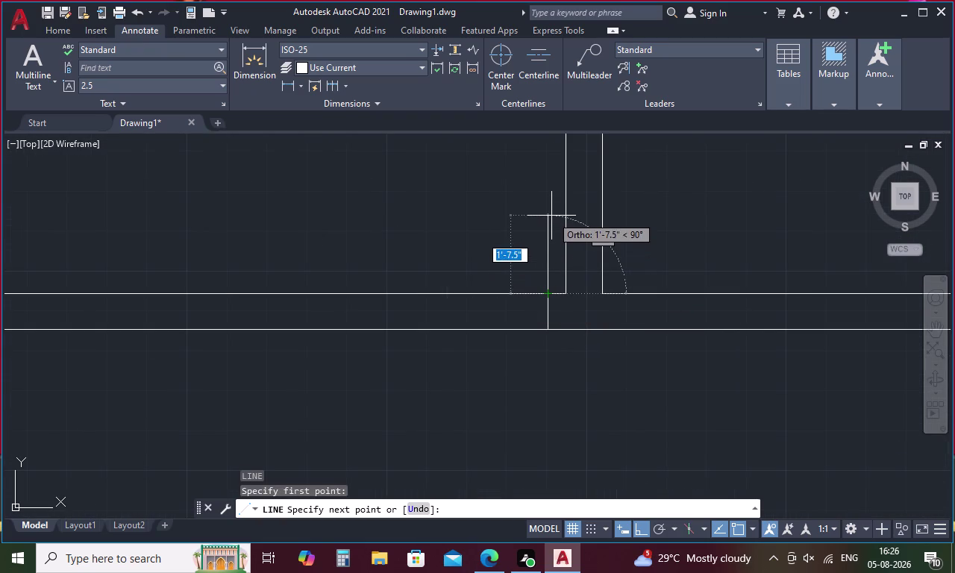
key(2)
text(')
key(space)
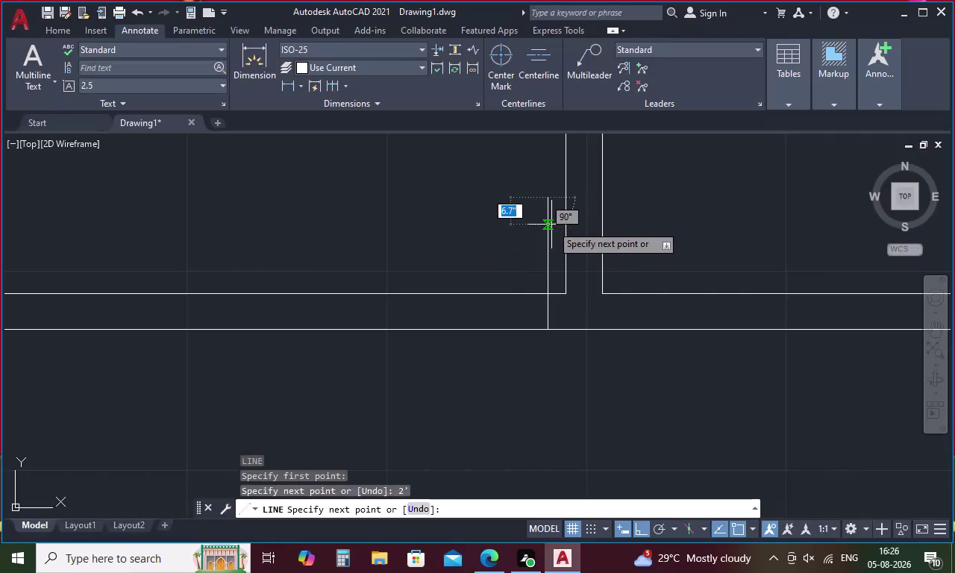
key(Escape)
Offset the wall end line 2' to the left to form the jamb.
text(o)
key(space)
key(2)
key(apostrophe)
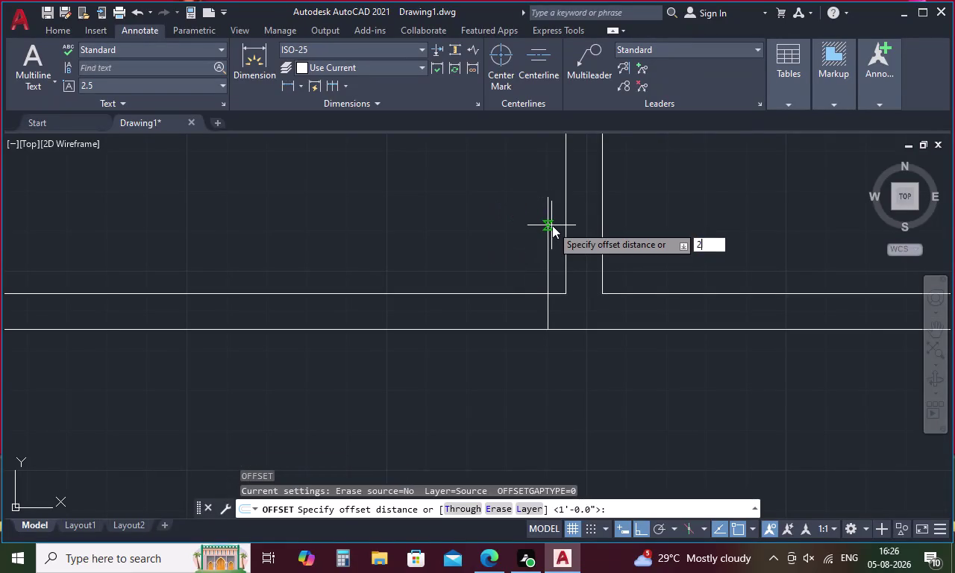
key(space)
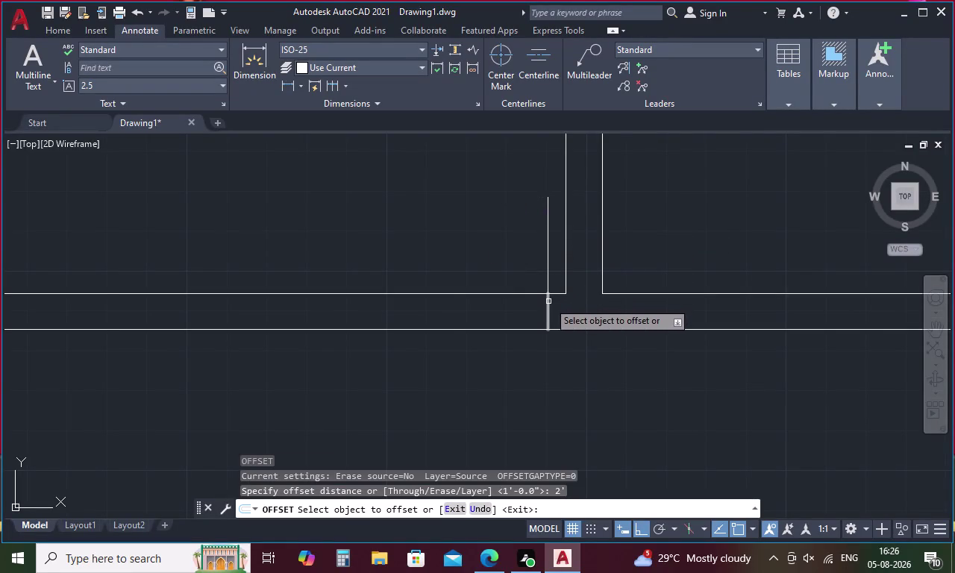
click(548, 302)
click(511, 302)
key(Escape)
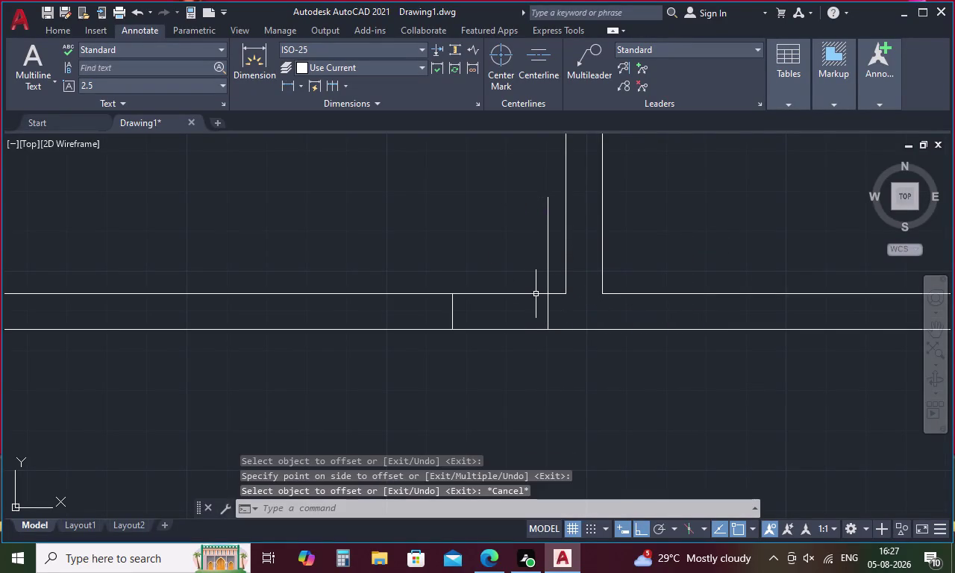
Offset the door leaf by 1 to give it a second parallel line.
key(space)
key(space)
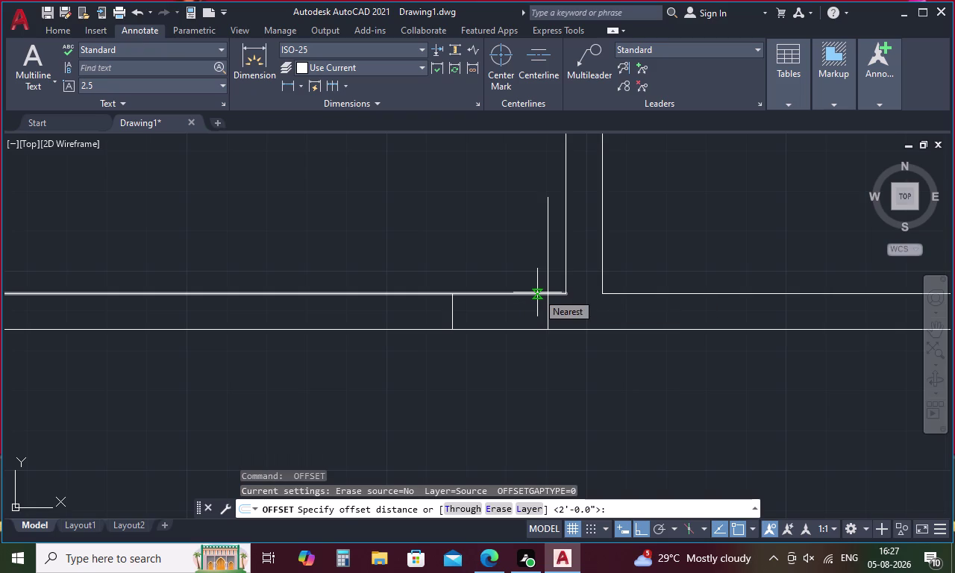
key(space)
key(space)
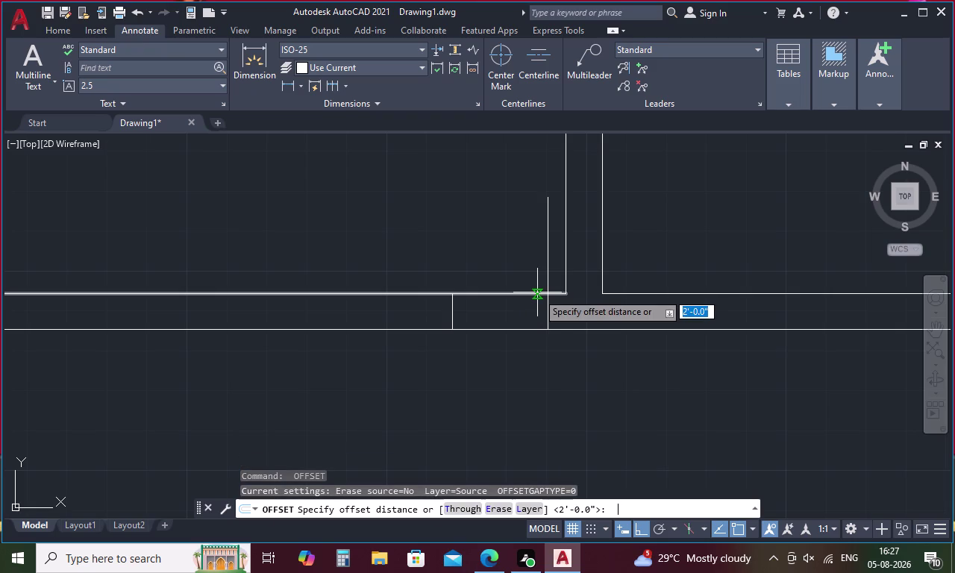
key(1)
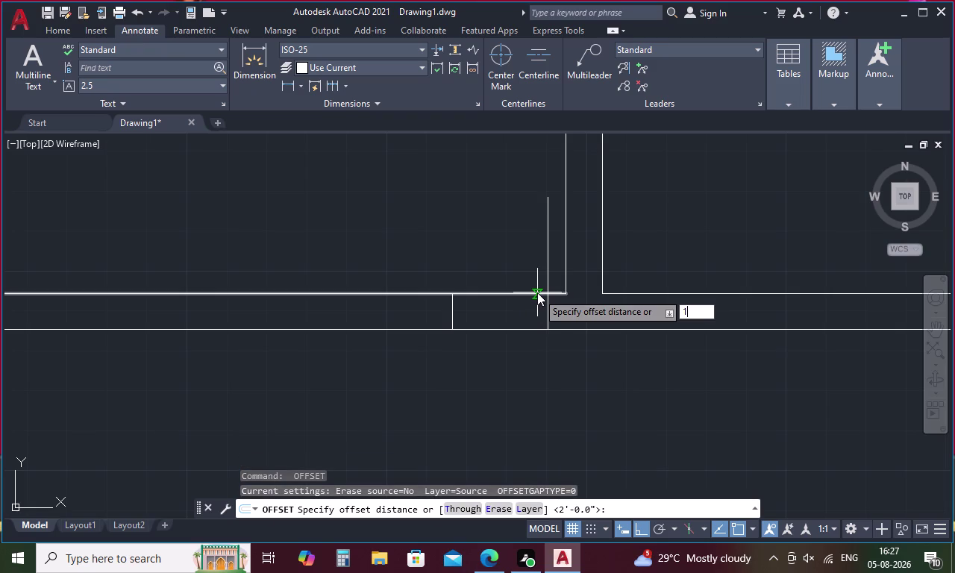
key(space)
click(547, 266)
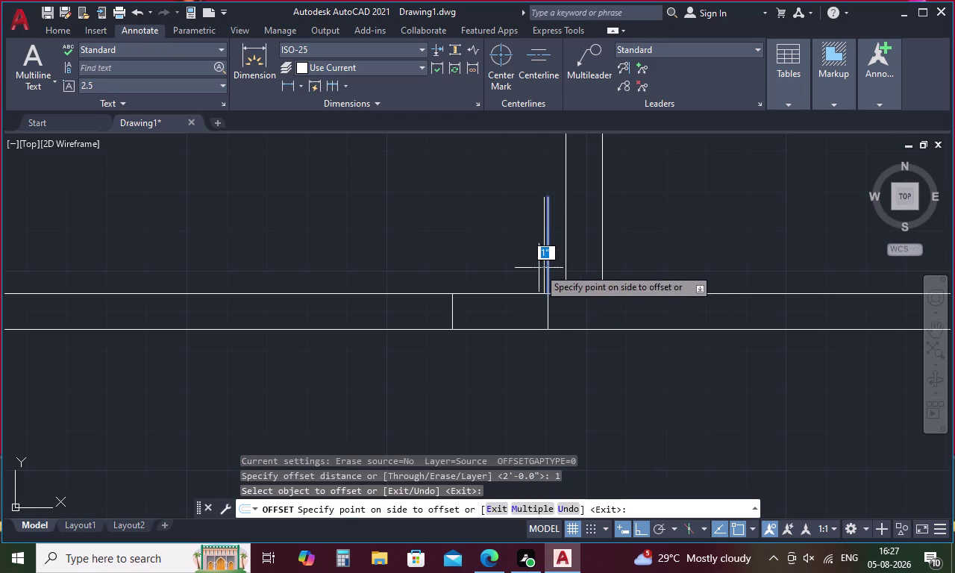
click(539, 268)
key(Escape)
Draw a 3-point swing arc from the leaf top to the jamb line.
text(a)
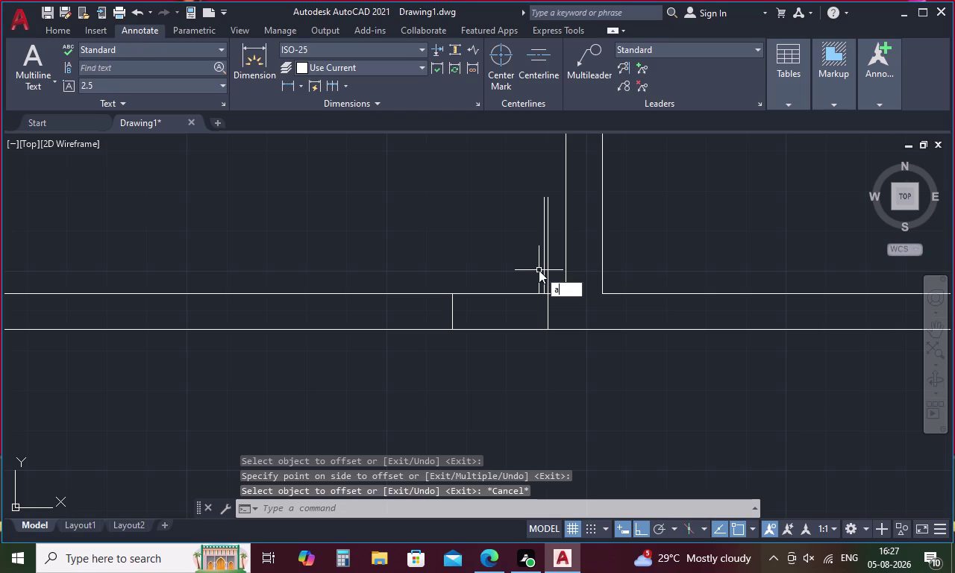
key(space)
click(548, 201)
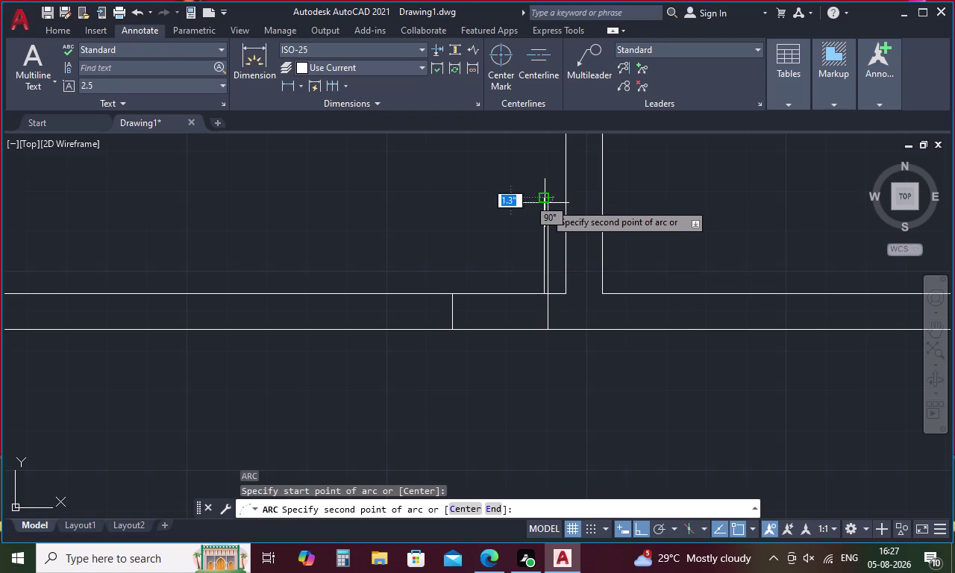
click(544, 203)
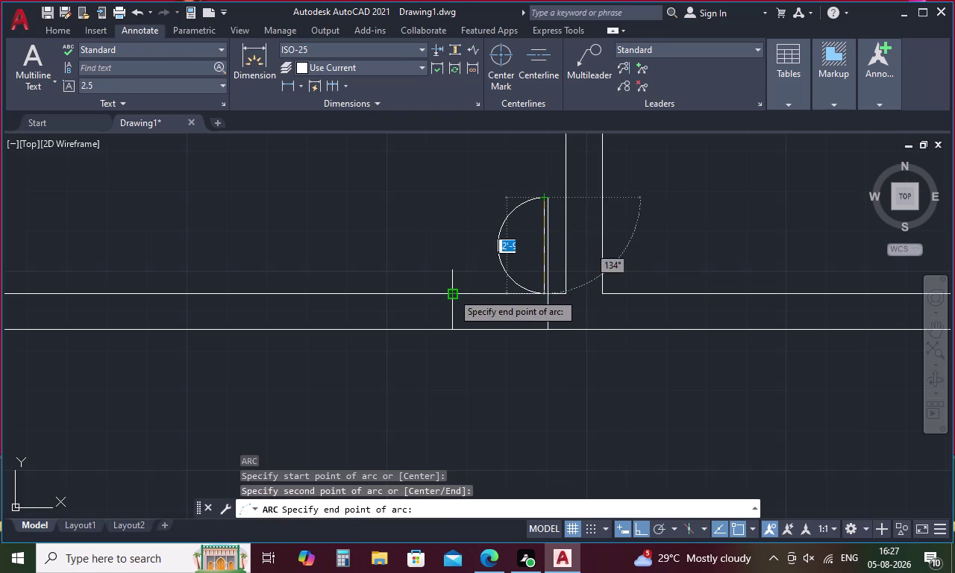
click(452, 292)
scroll(down, 3)
key(Escape)
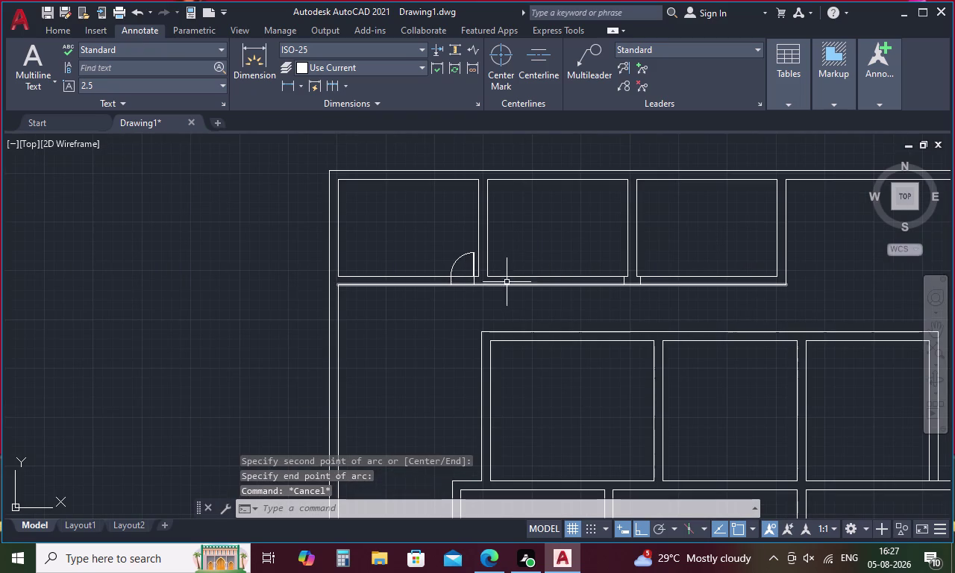
scroll(up, 3)
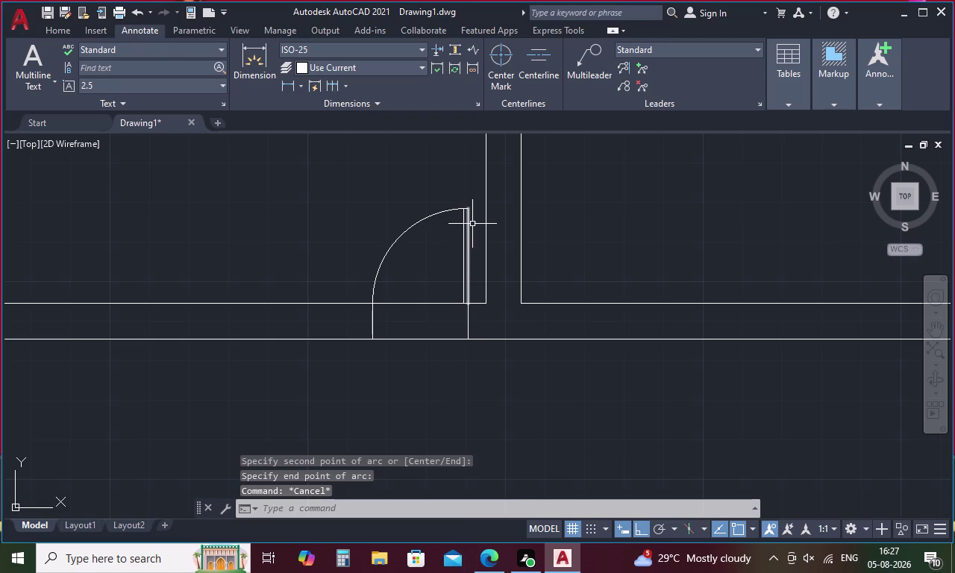
Copy the door leaf and swing arc, using the leaf's bottom corner as base point.
drag(473, 223, 352, 267)
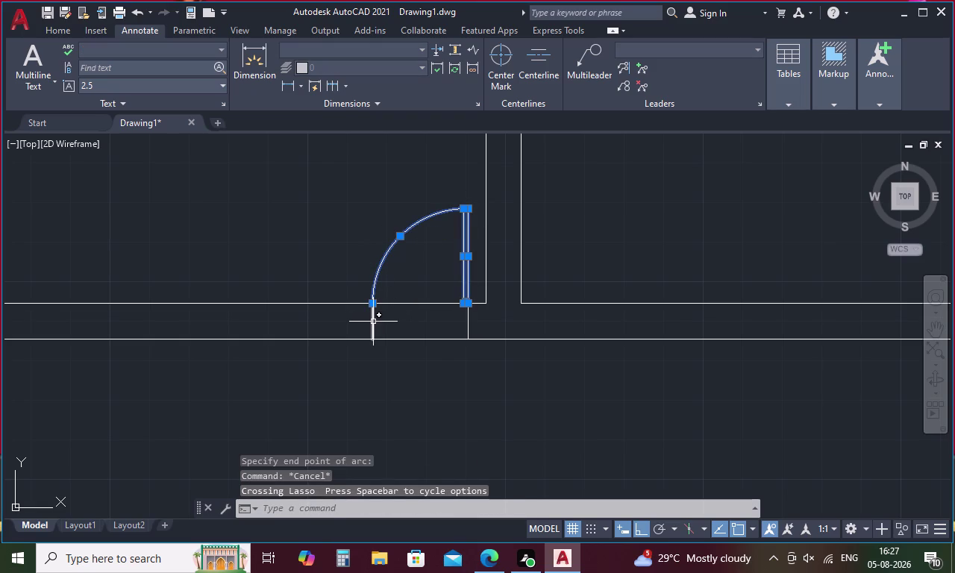
click(374, 322)
right_click(429, 271)
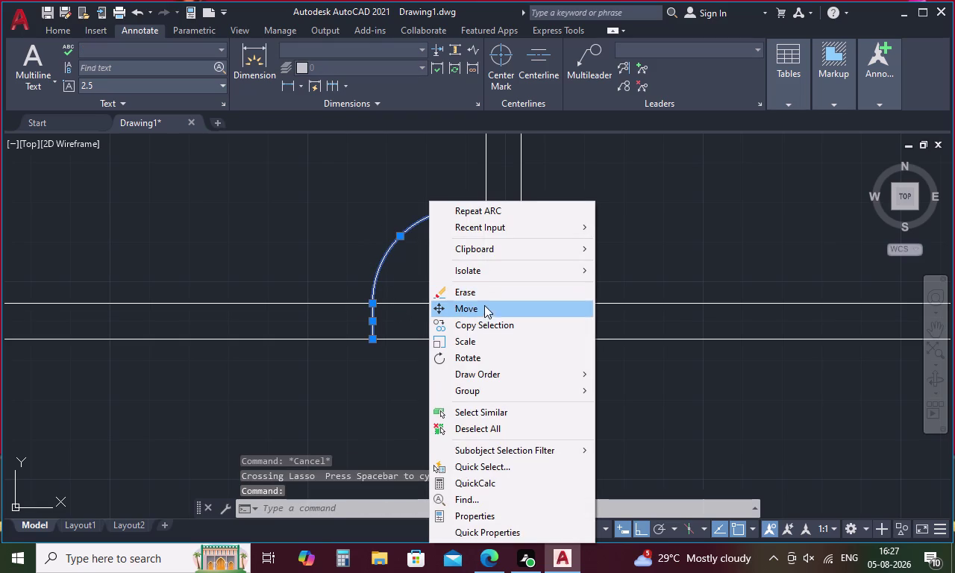
click(483, 320)
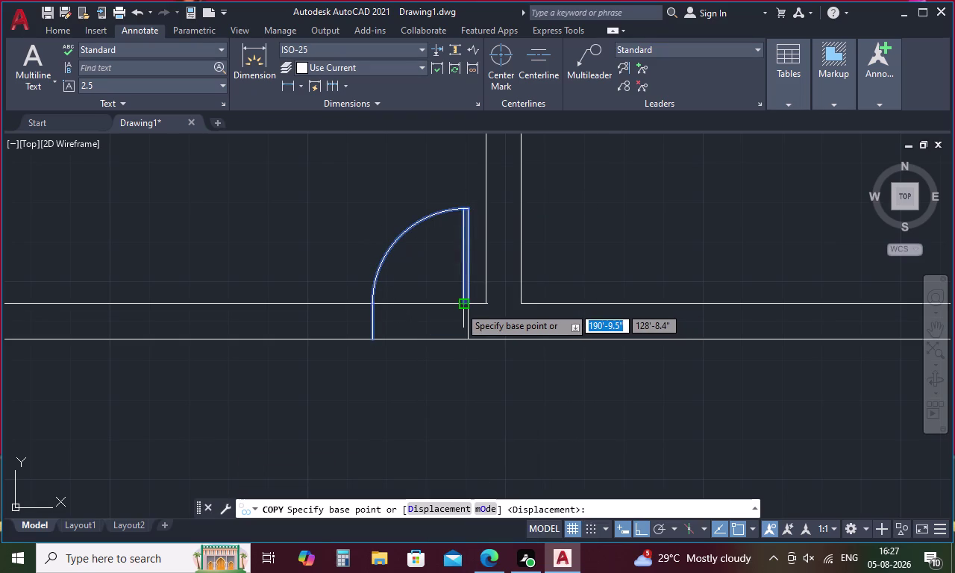
scroll(up, 3)
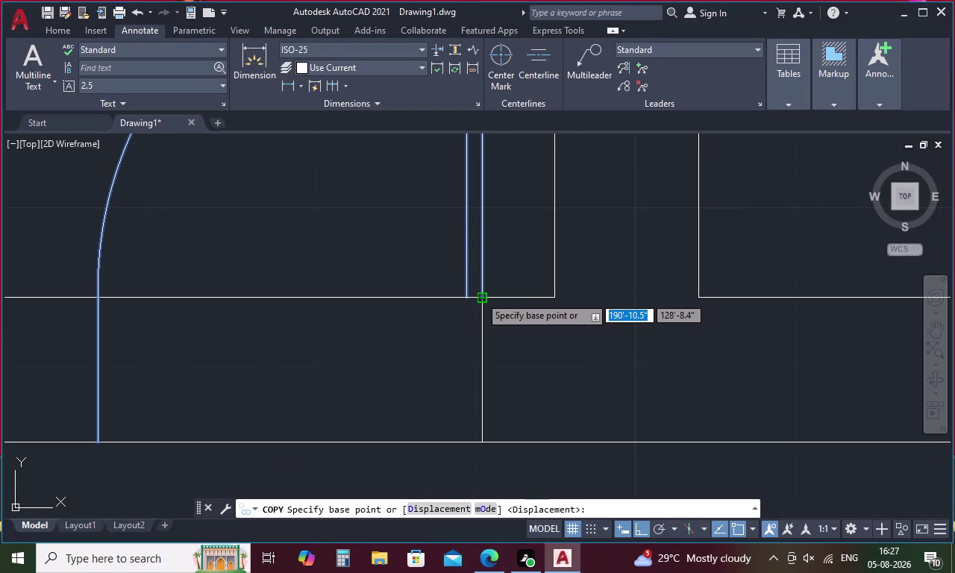
click(480, 296)
Place door copies at the back-room openings further right.
scroll(down, 3)
middle_drag(743, 310, 658, 315)
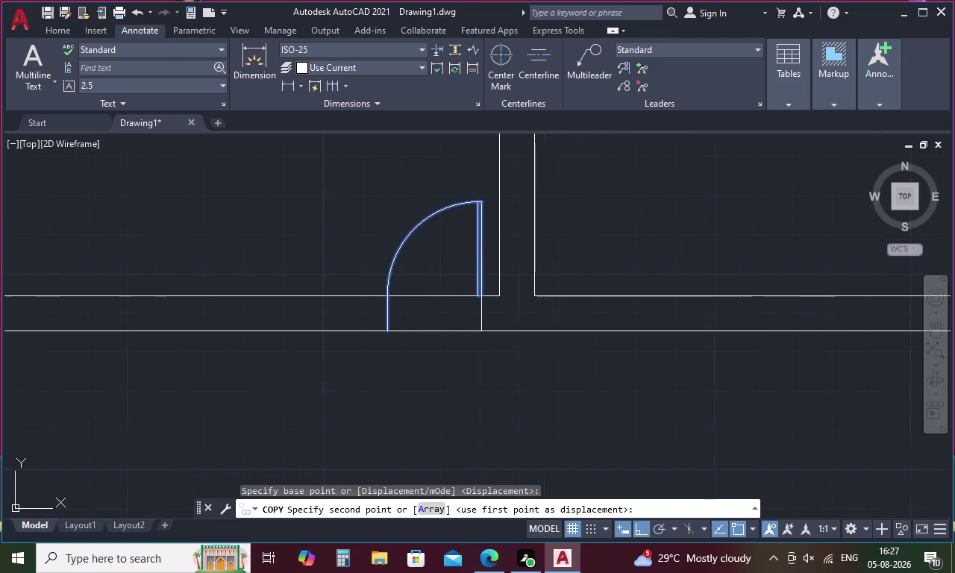
middle_drag(658, 314, 379, 301)
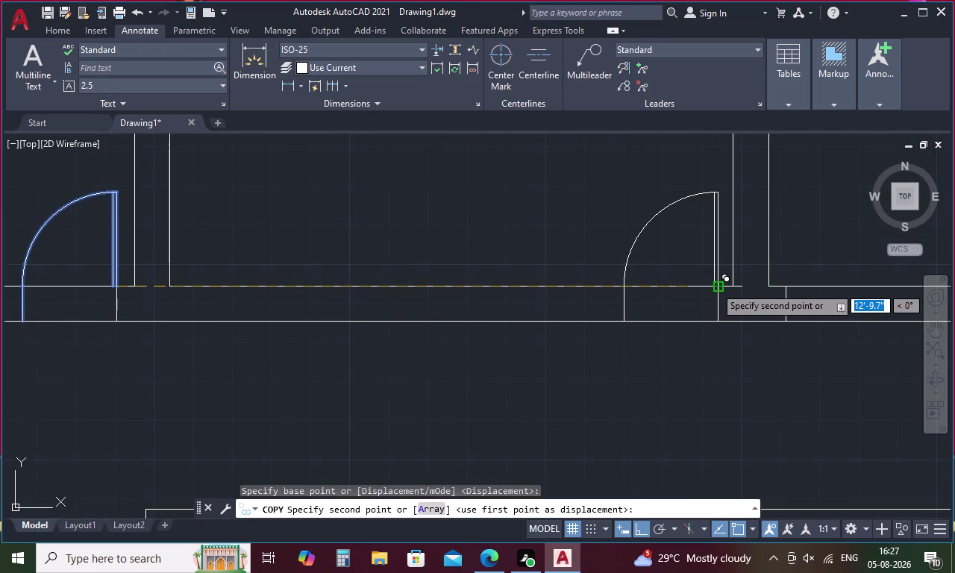
click(715, 287)
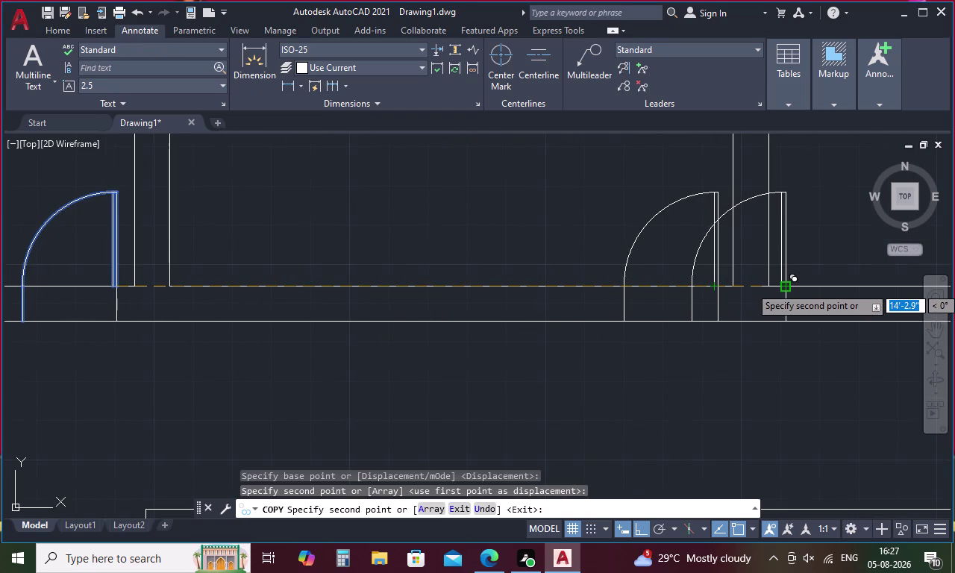
scroll(up, 3)
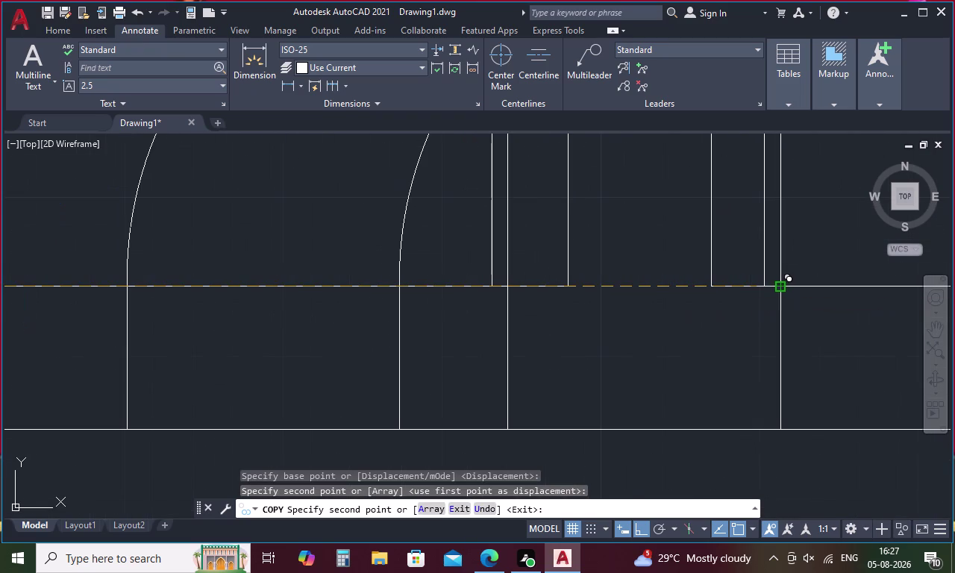
click(783, 288)
scroll(down, 3)
key(Escape)
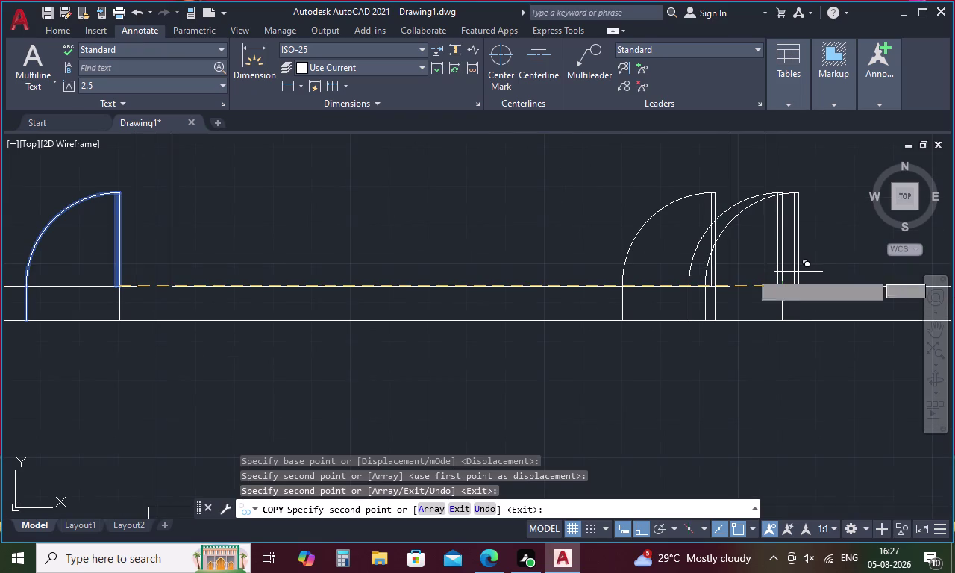
drag(806, 226, 774, 259)
click(695, 250)
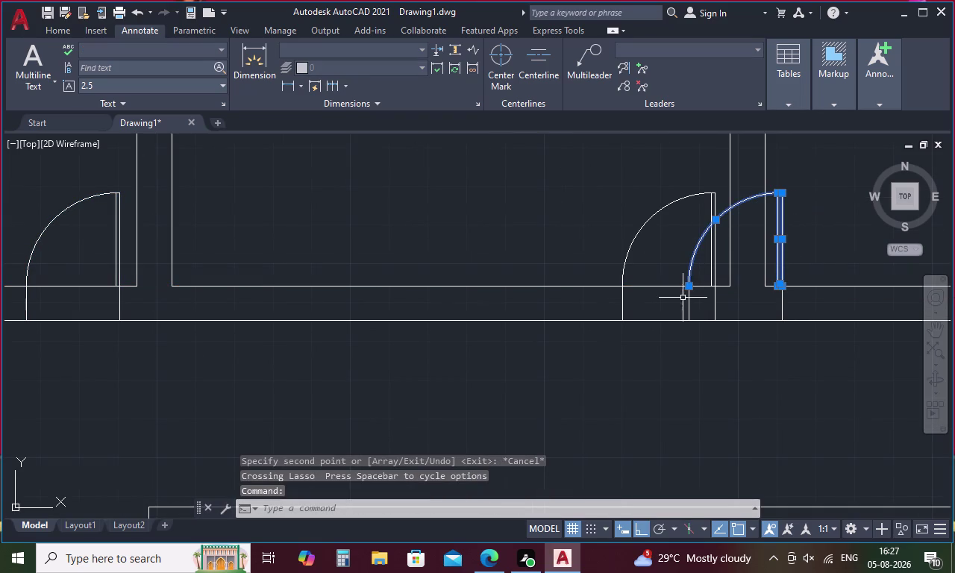
Mirror the copied door about a vertical line through its leaf, removing the original.
click(689, 304)
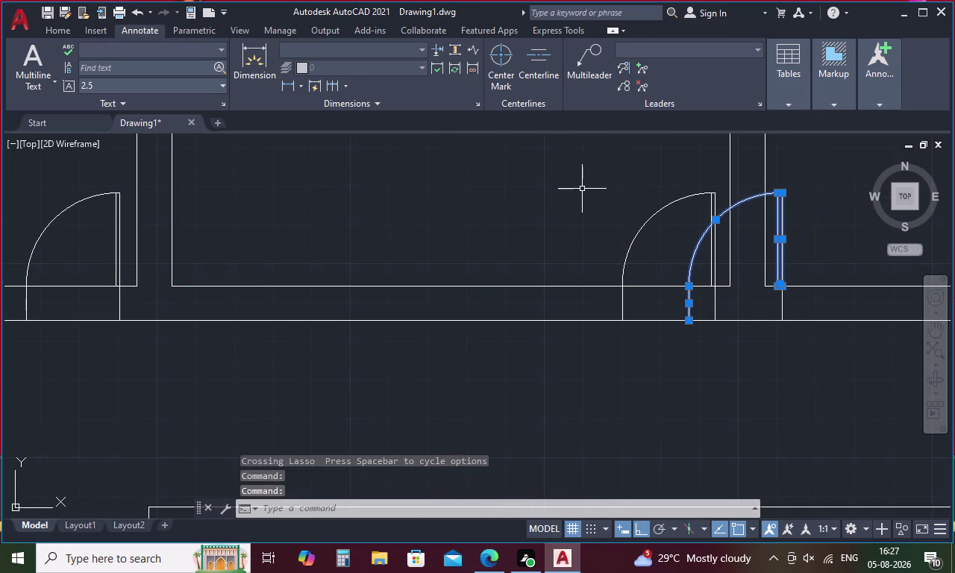
right_click(583, 189)
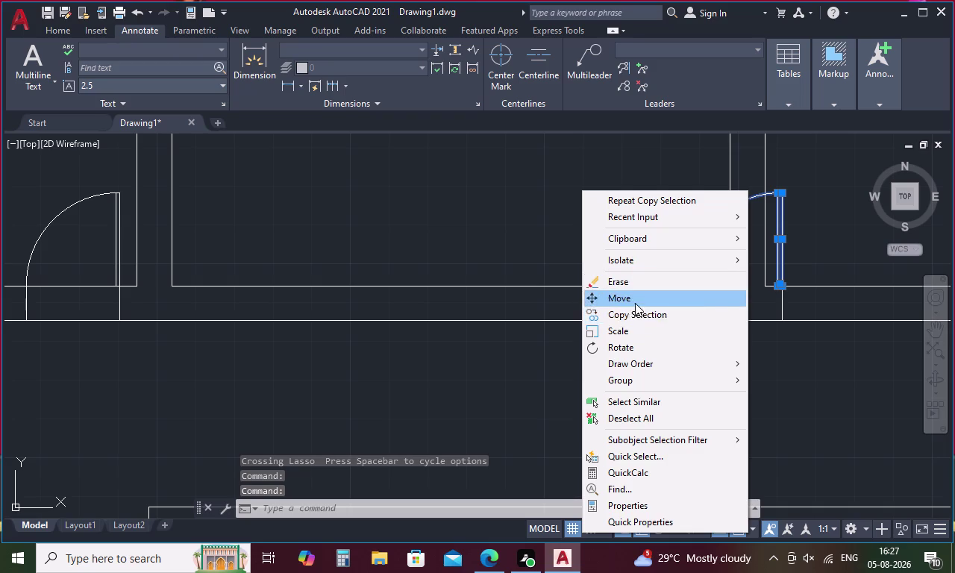
key(Escape)
key(m)
key(i)
key(space)
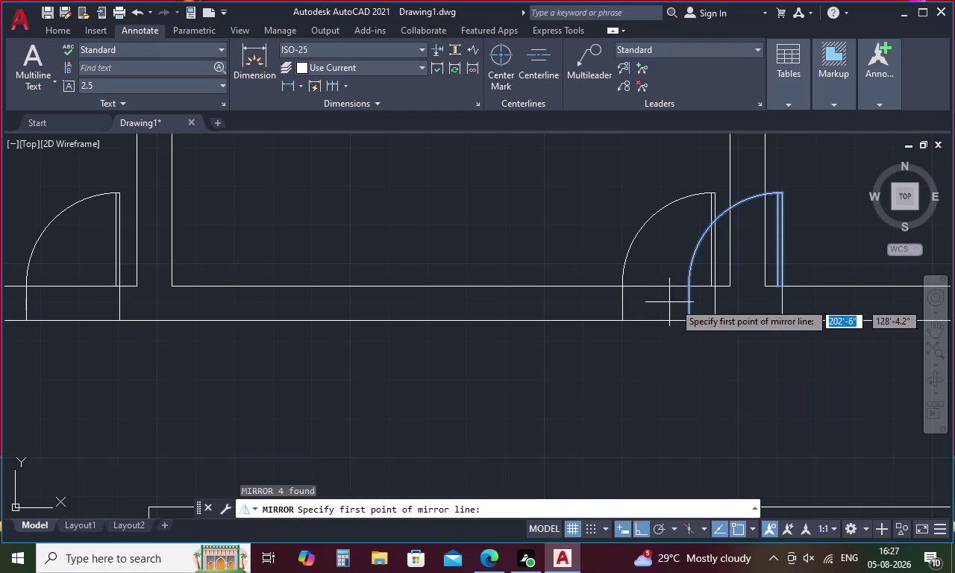
click(783, 283)
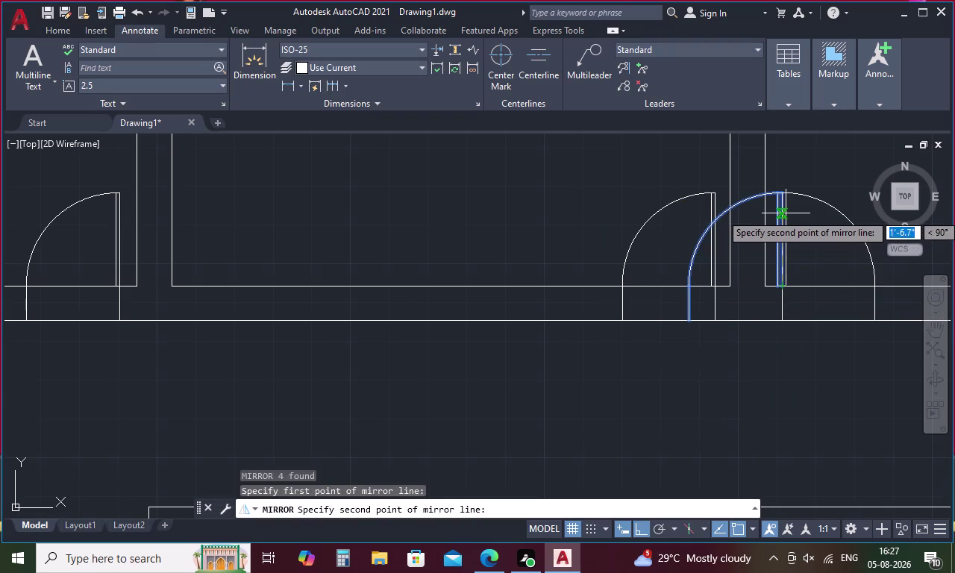
click(785, 194)
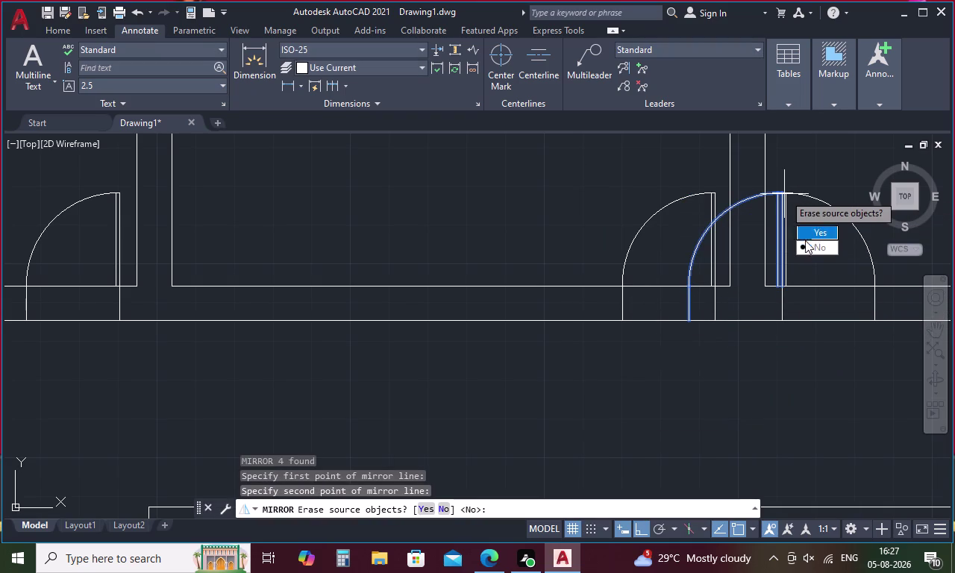
drag(825, 232, 784, 194)
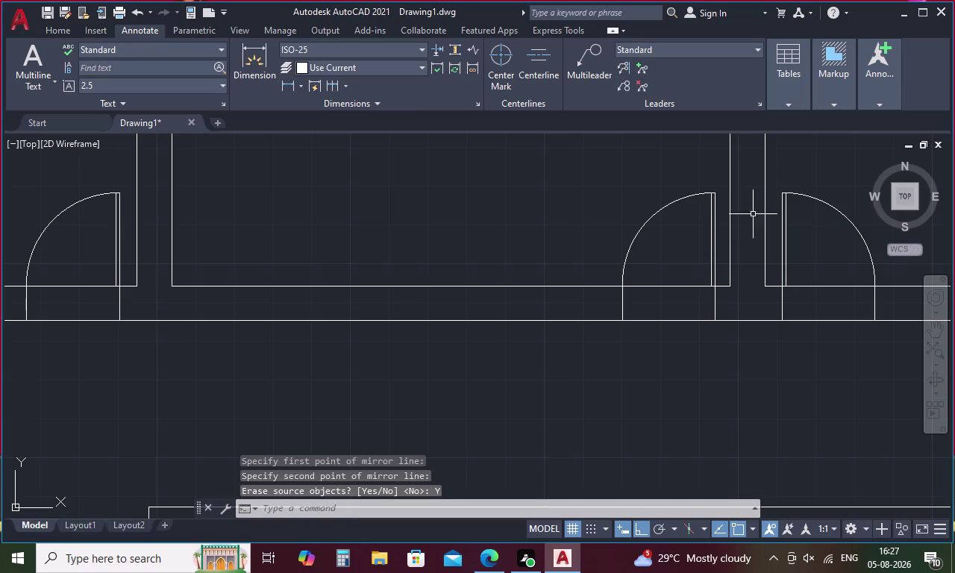
Delete a stray line near the doors, undo the deletion, and start TRIM.
middle_drag(806, 232, 739, 246)
middle_drag(723, 247, 660, 262)
click(651, 258)
key(Delete)
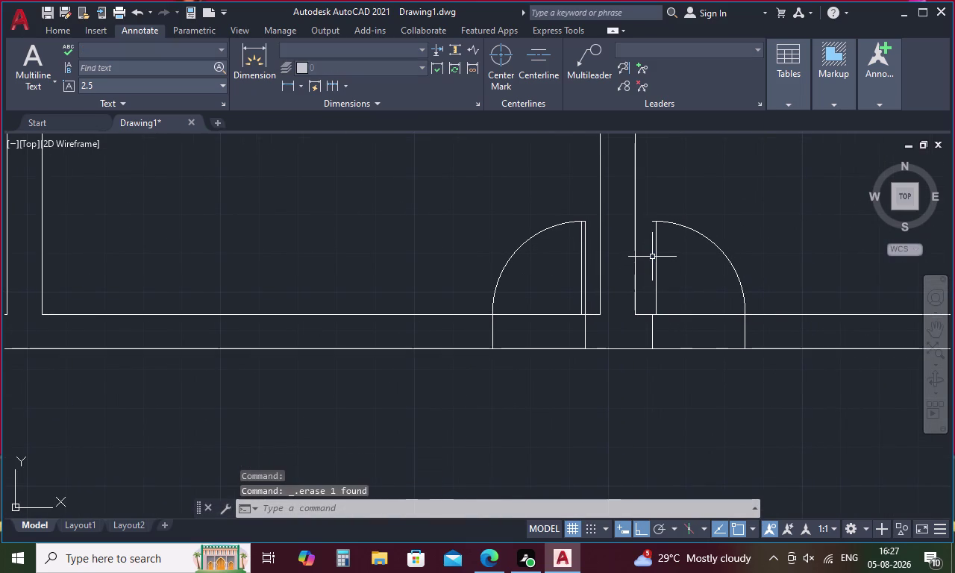
key(ctrl+z)
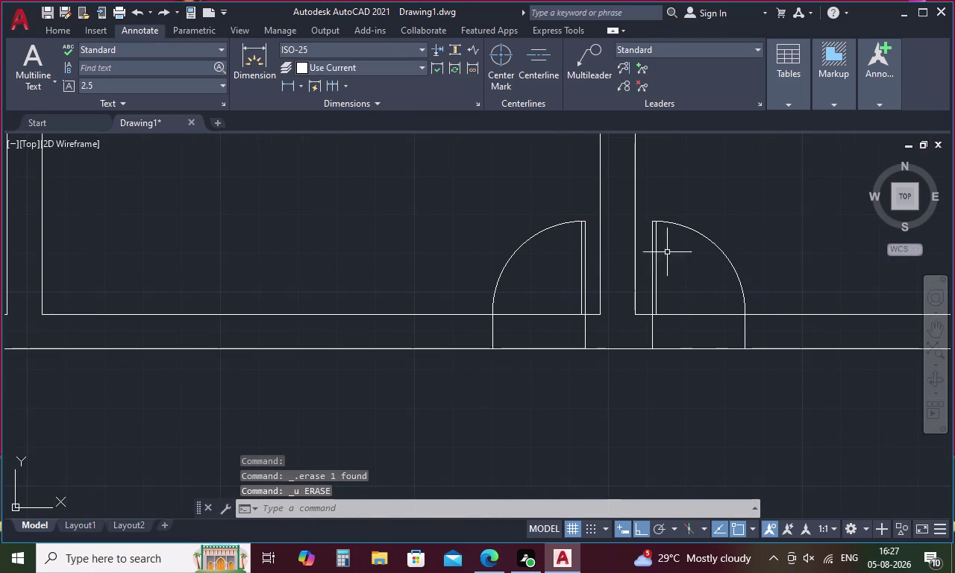
key(Escape)
key(t)
key(r)
key(space)
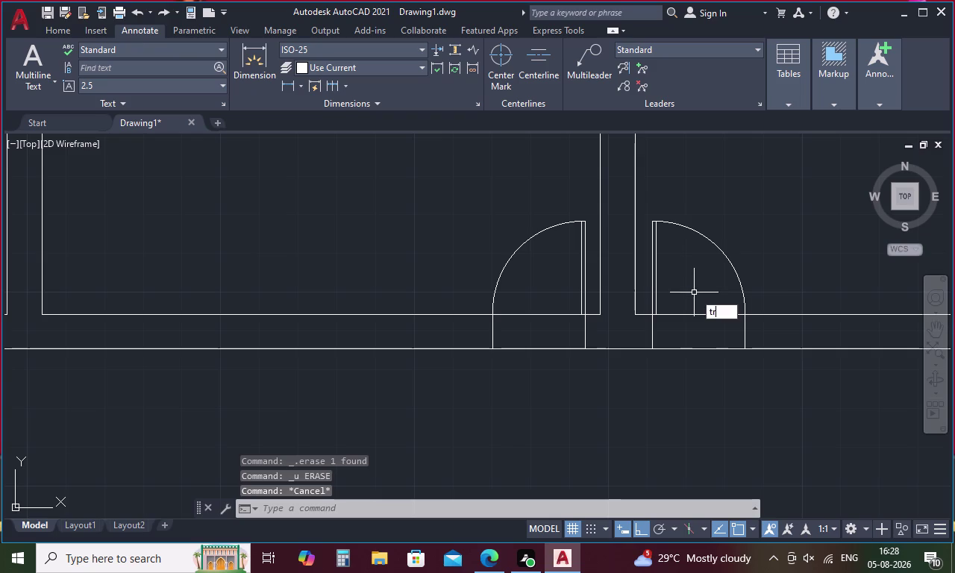
Trim the wall lines across the right, paired and left door openings beneath the arcs.
drag(693, 293, 690, 368)
drag(544, 298, 543, 302)
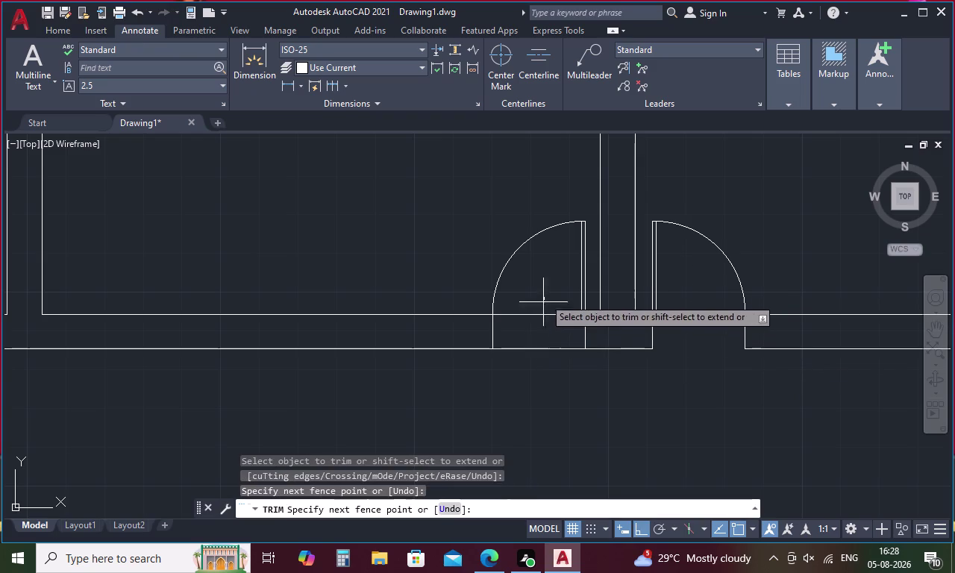
drag(543, 302, 530, 378)
middle_drag(535, 357, 612, 327)
scroll(down, 3)
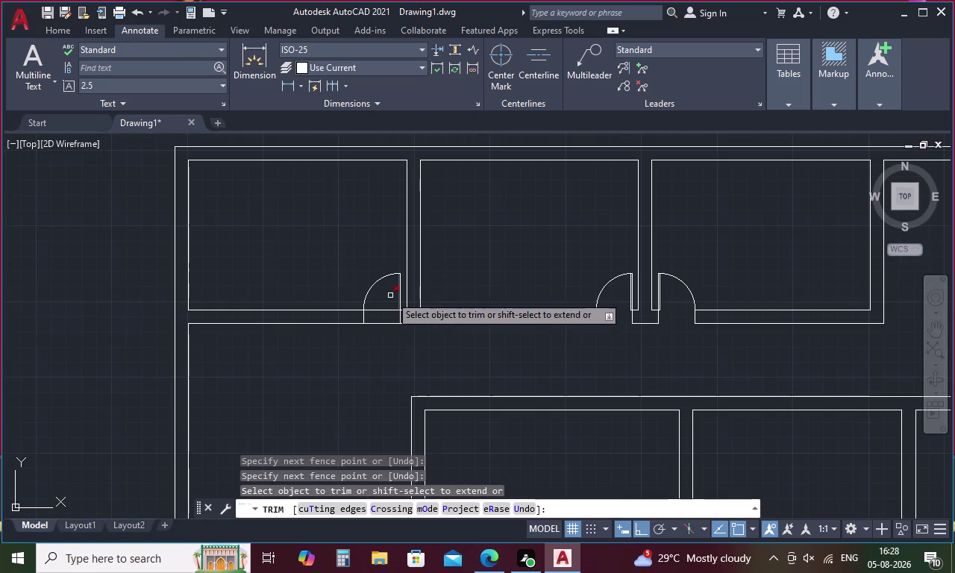
drag(386, 295, 375, 346)
key(Escape)
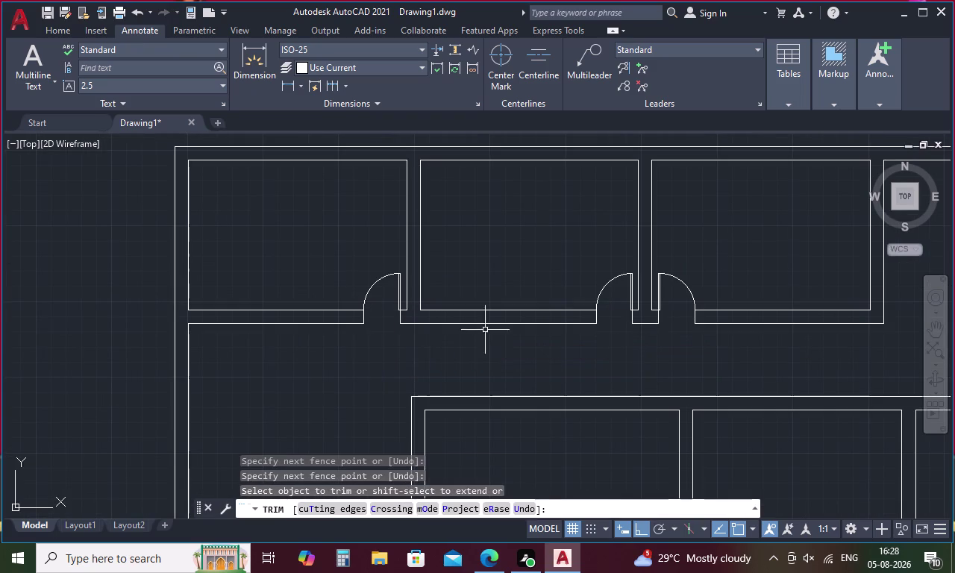
middle_drag(482, 351, 449, 239)
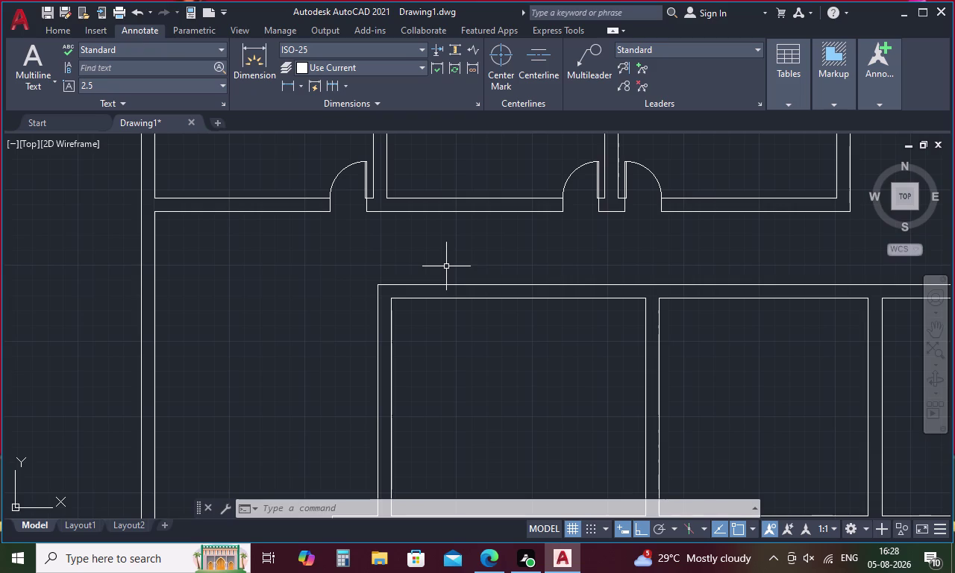
scroll(down, 3)
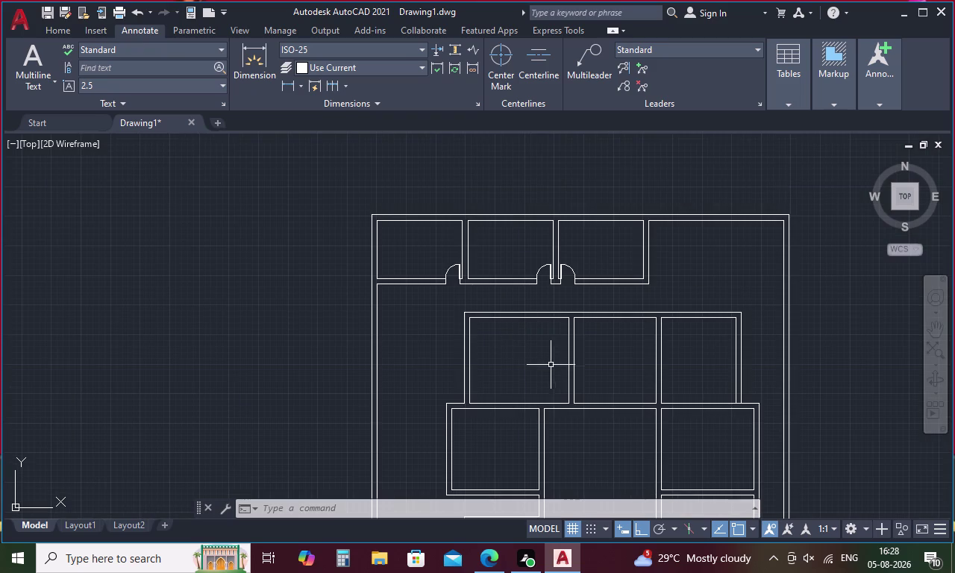
middle_drag(554, 371, 504, 259)
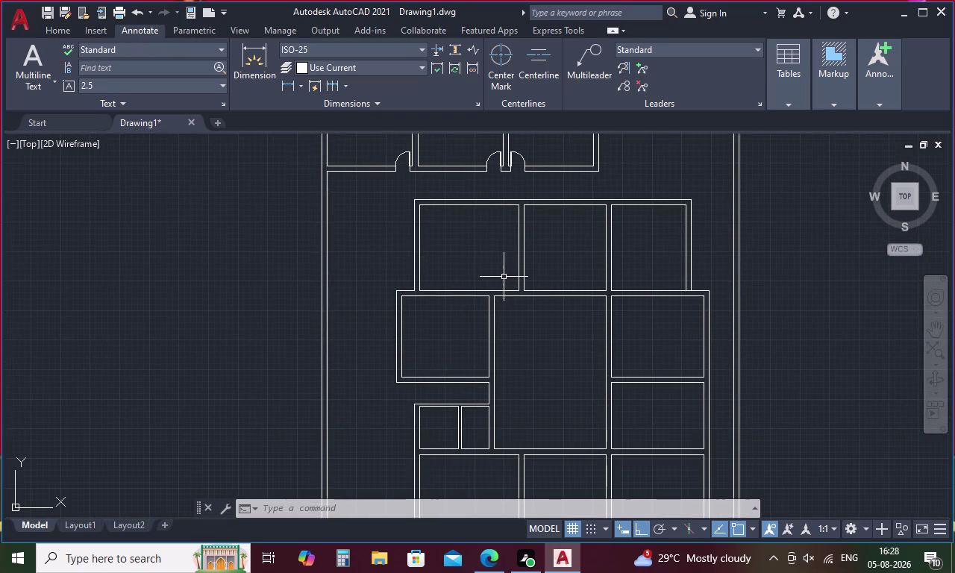
key(Escape)
key(Escape)
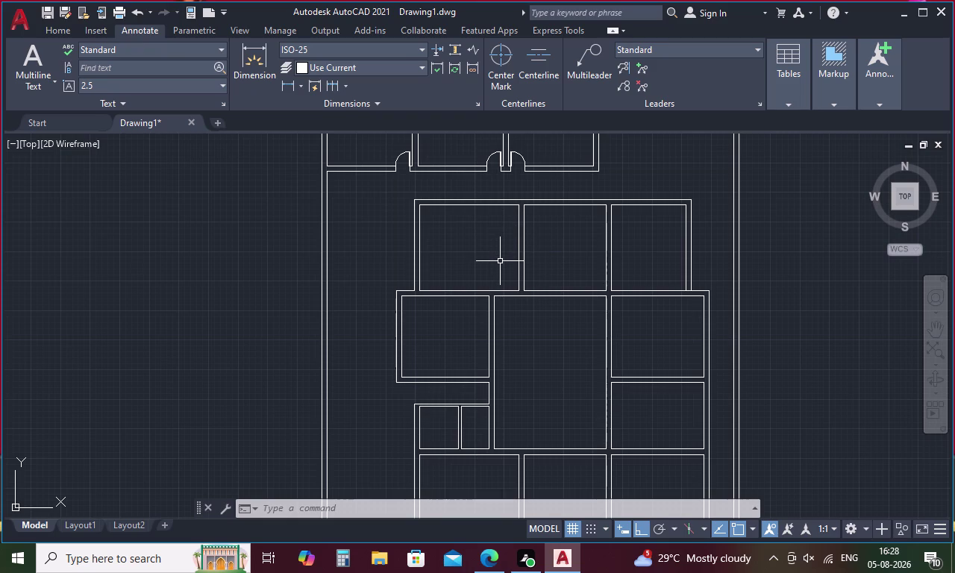
key(l)
Start a line tracked 3'3" below the upper middle room's top corner.
key(Return)
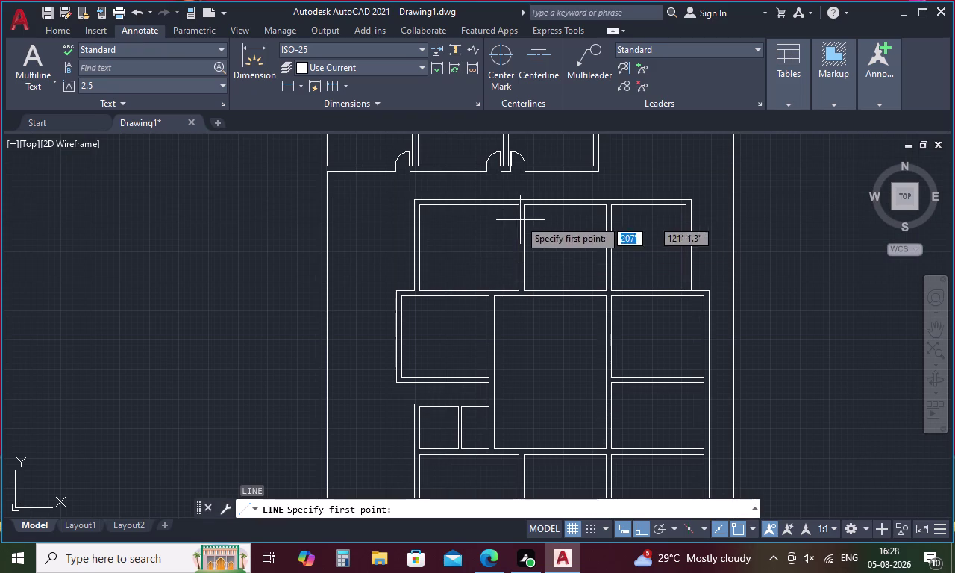
text(tk)
key(space)
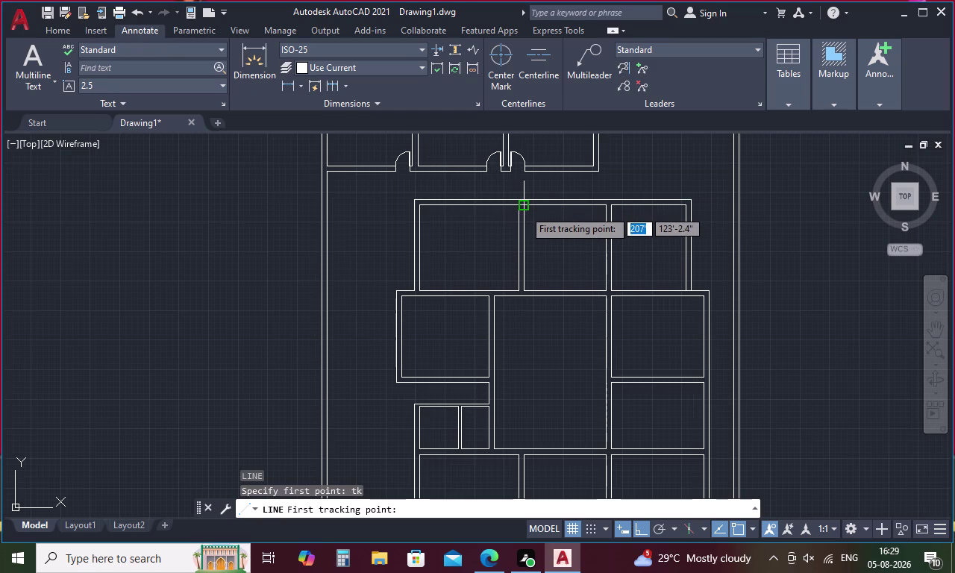
click(523, 207)
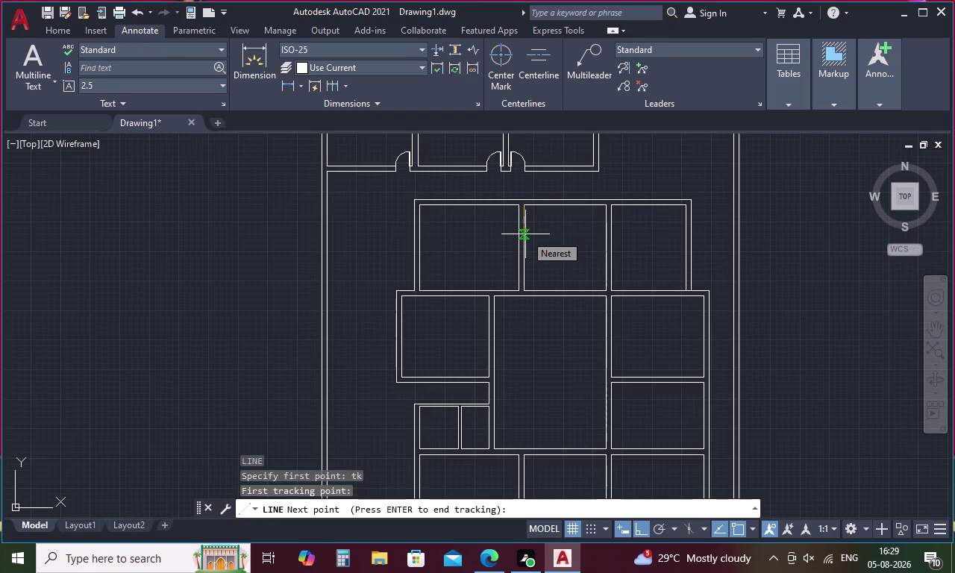
key(3)
text('3)
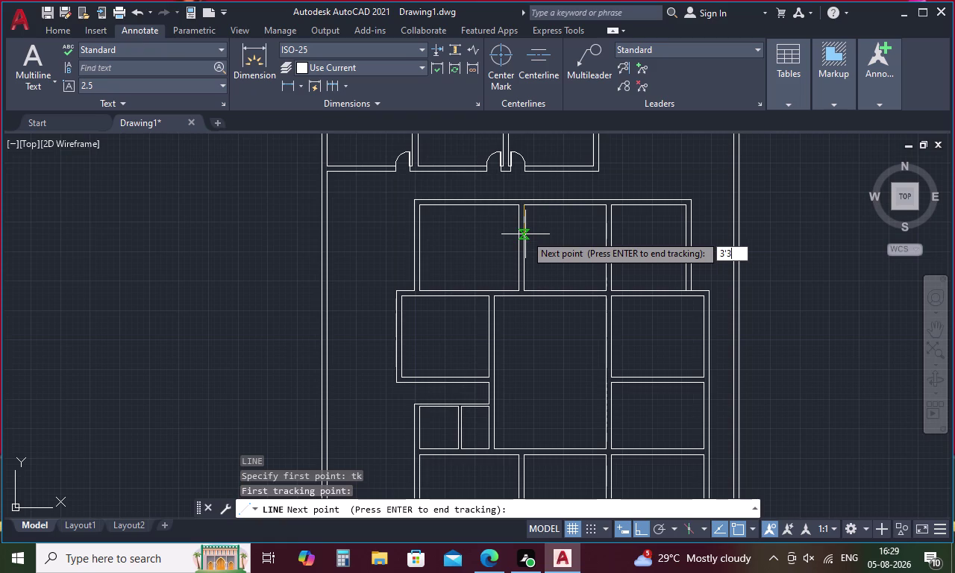
text(")
key(Return)
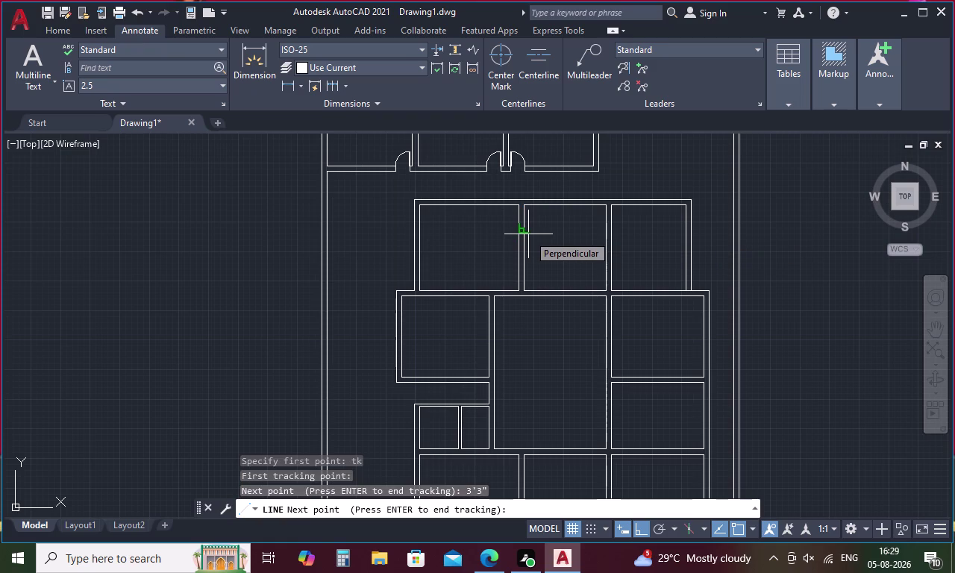
key(space)
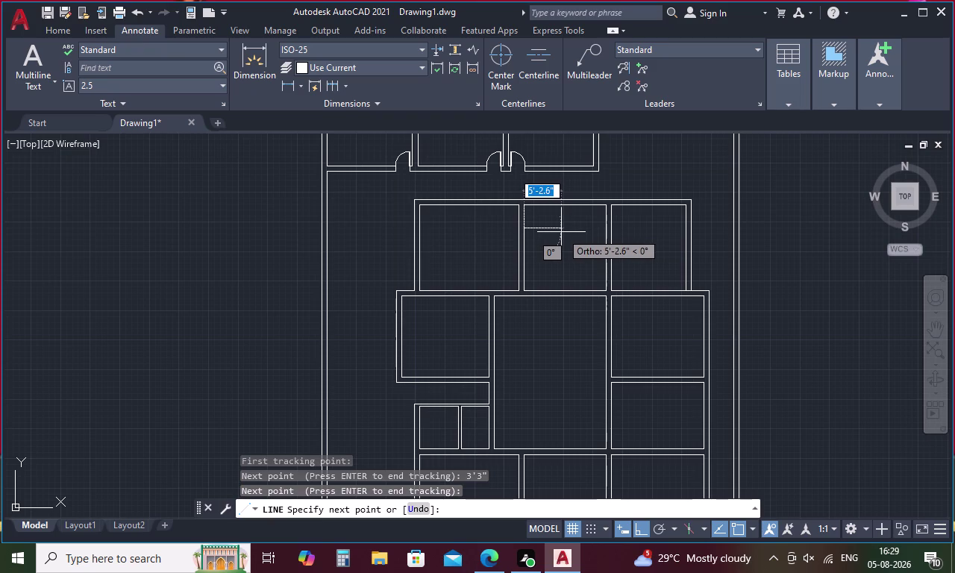
Draw the line 2' to the right and end it.
key(2)
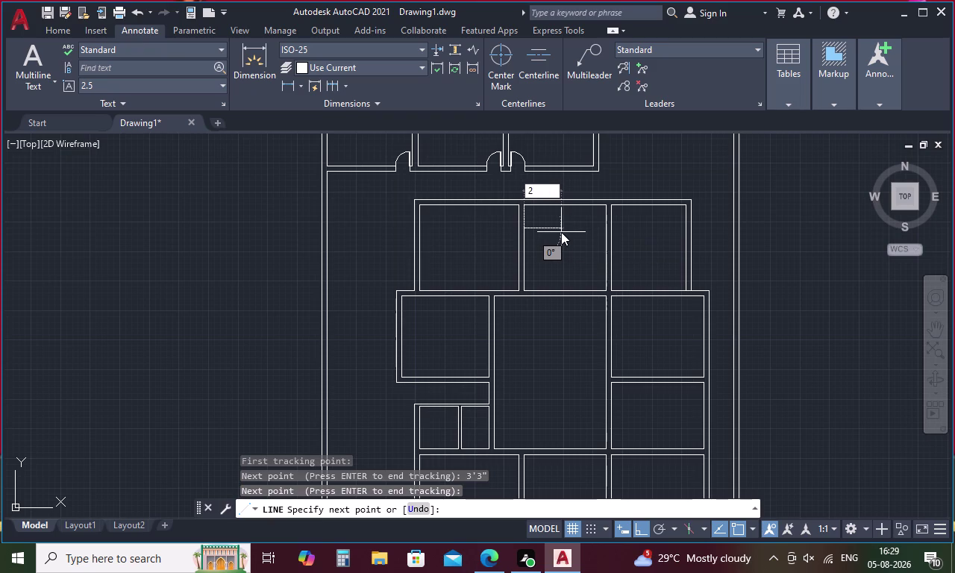
key(apostrophe)
key(space)
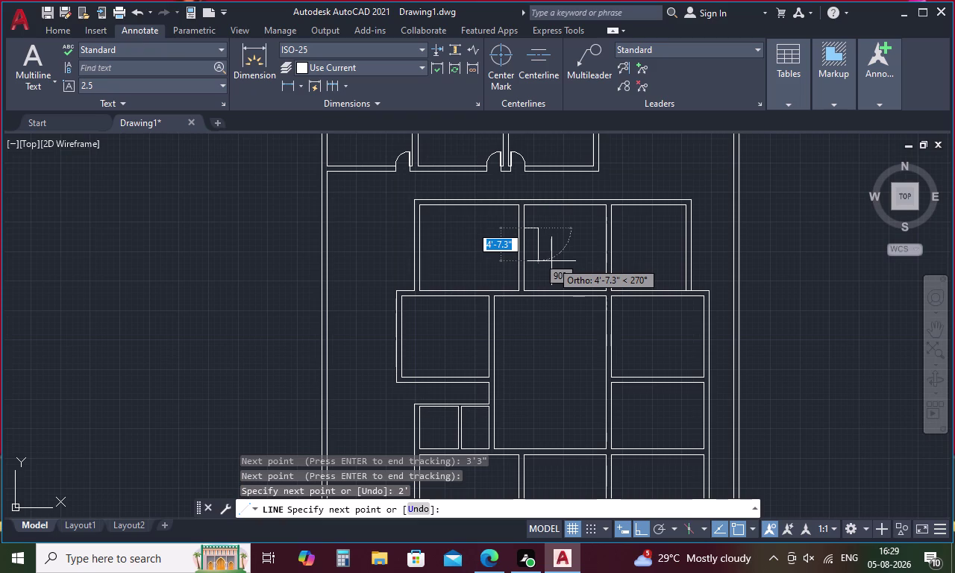
key(Escape)
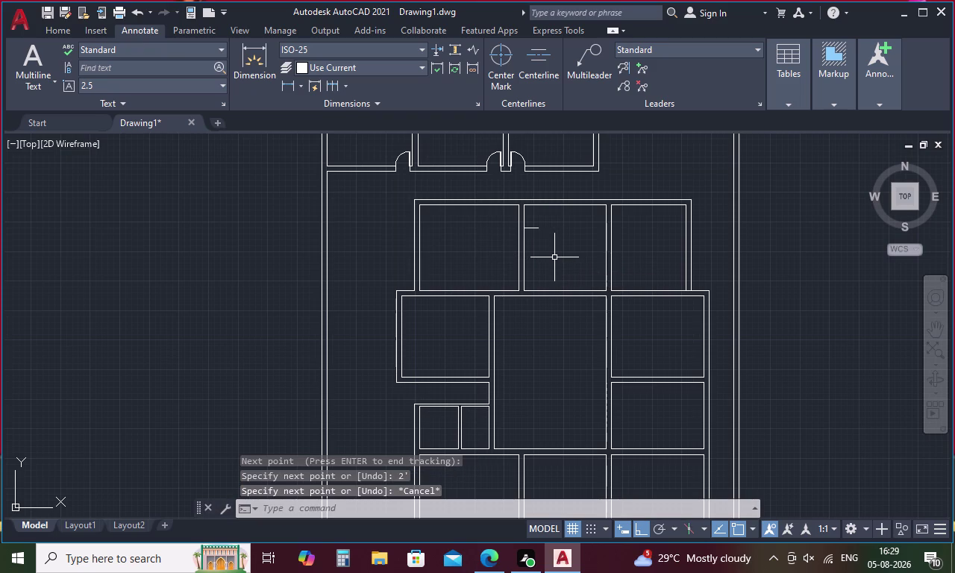
text(l tk)
key(space)
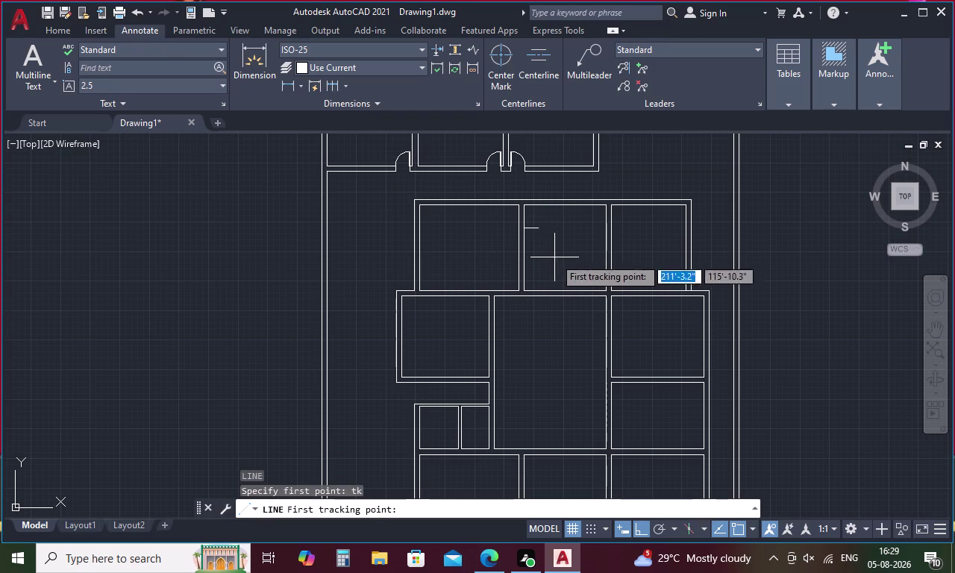
click(525, 284)
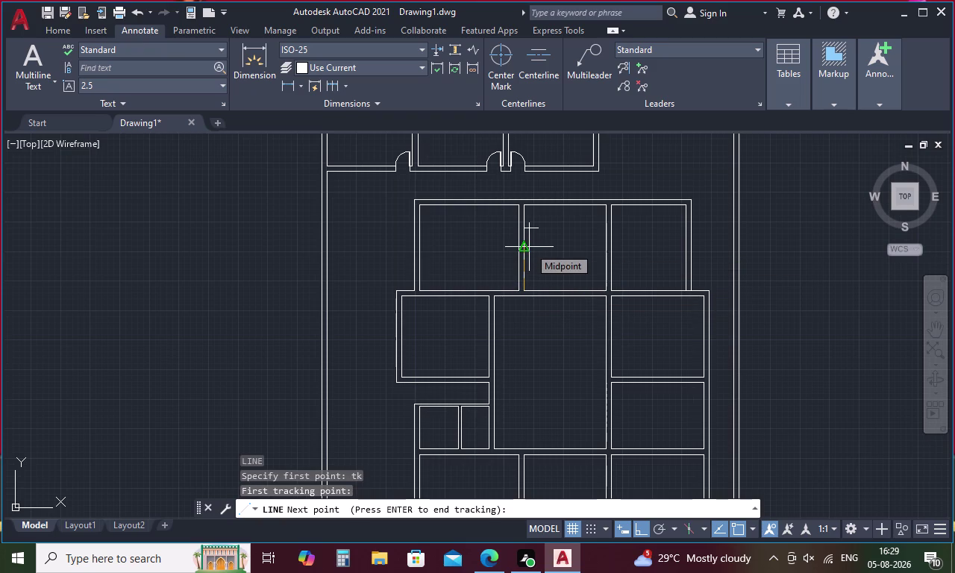
key(4)
key(period)
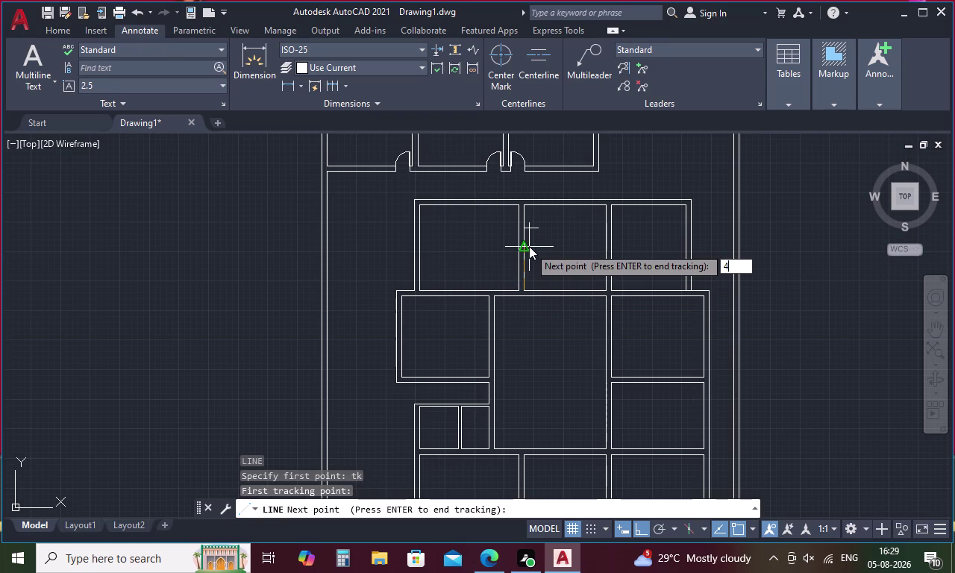
key(5)
key(space)
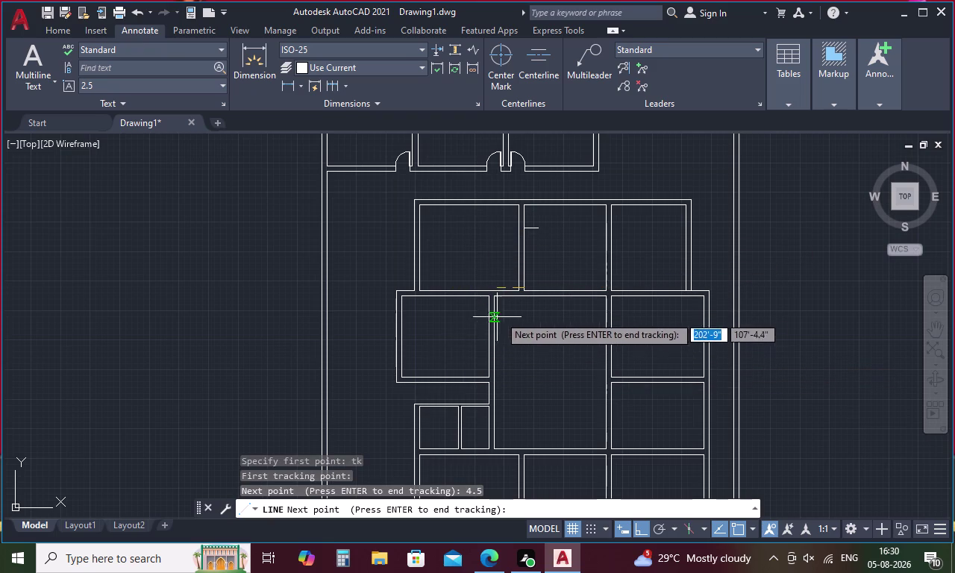
key(space)
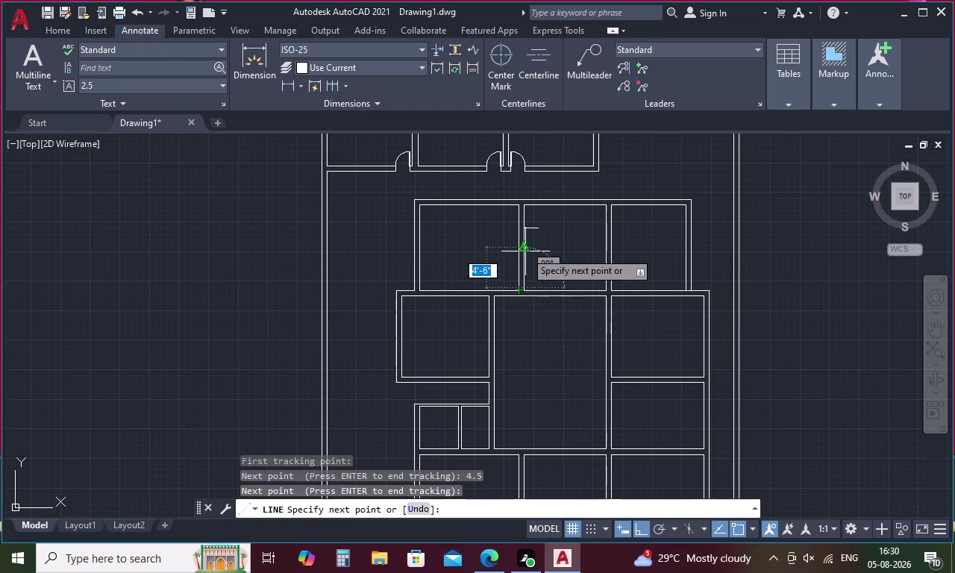
key(t)
text(k)
key(space)
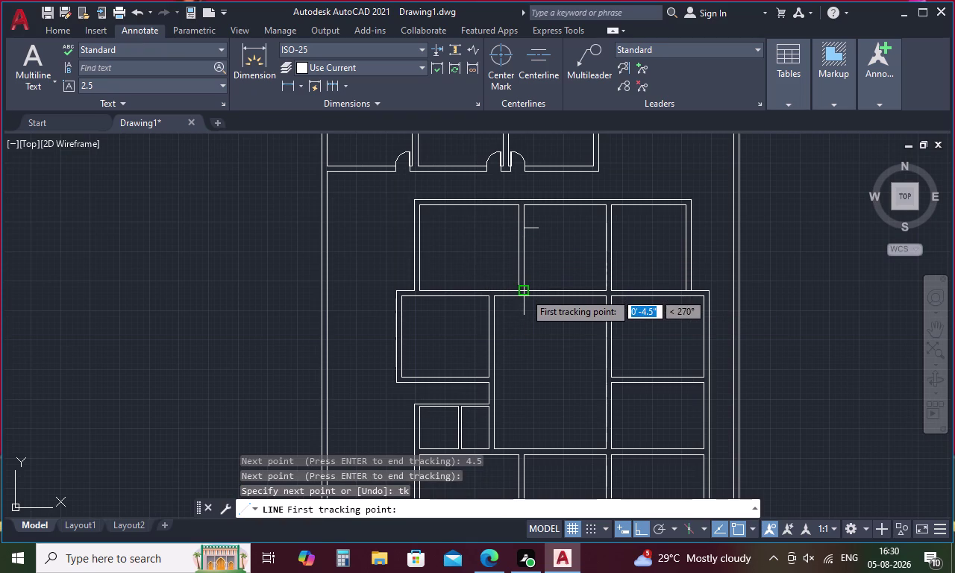
click(525, 293)
key(4)
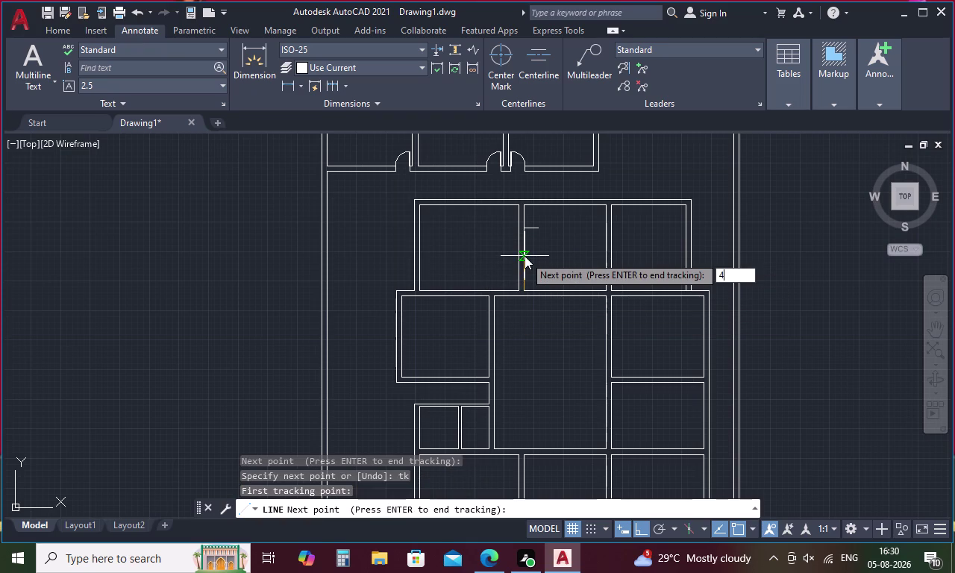
text(.5)
key(space)
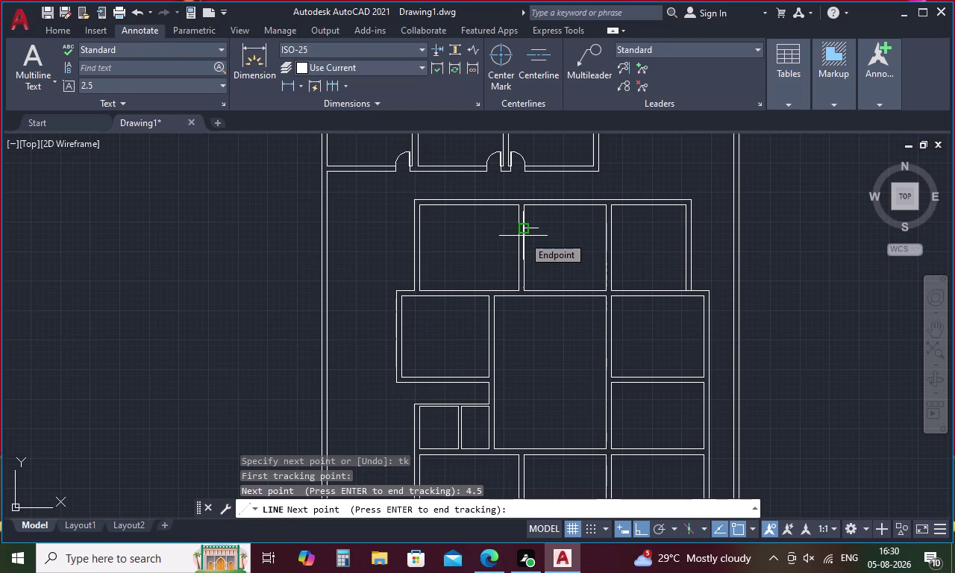
text(1.)
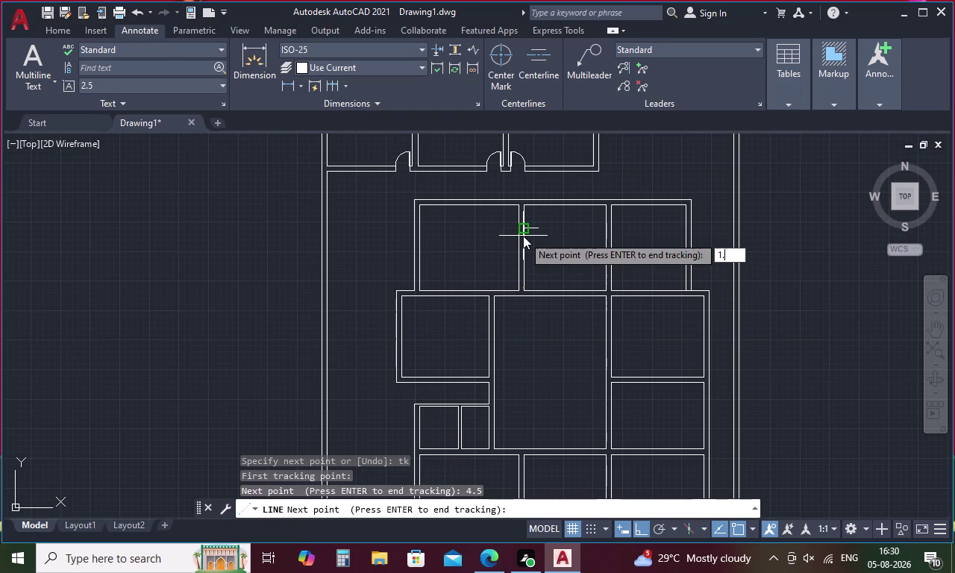
key(8)
key(apostrophe)
key(Return)
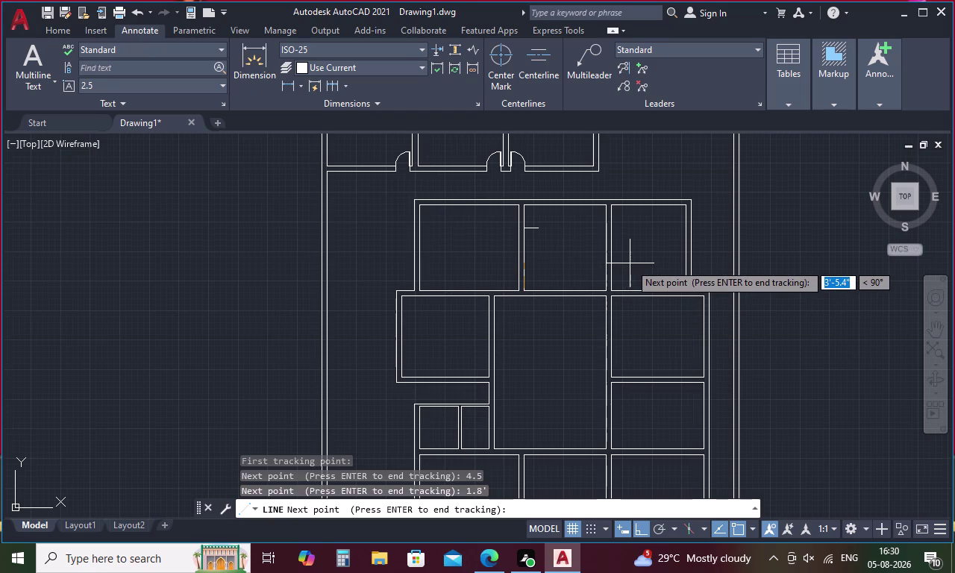
key(Escape)
Begin a tracked line from the wall, then cancel it.
key(l)
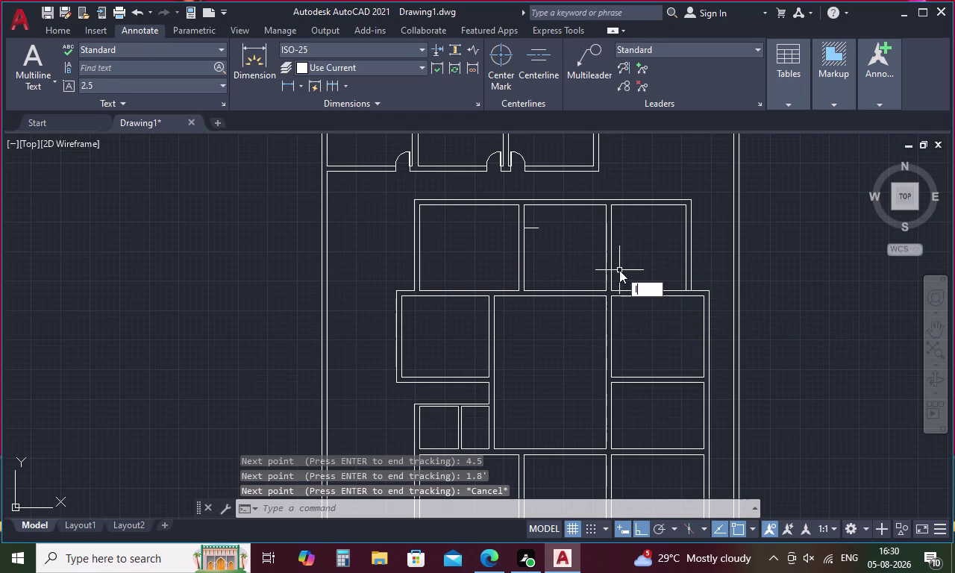
key(space)
text(tk)
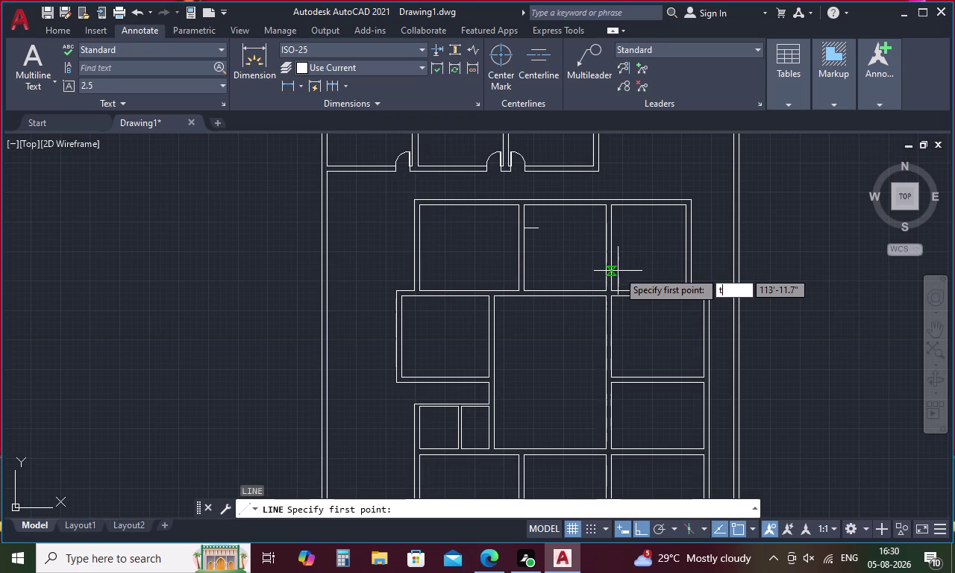
key(space)
click(527, 286)
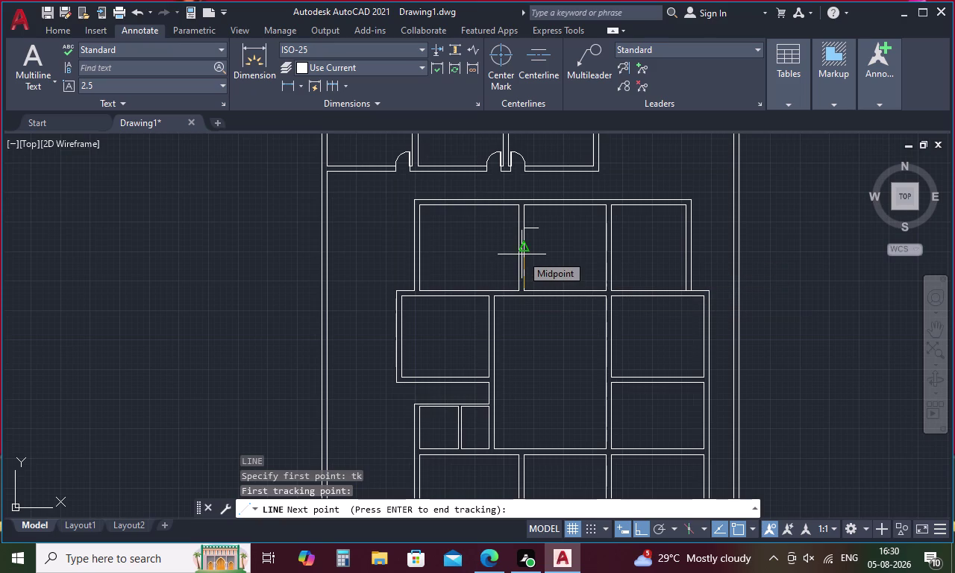
scroll(up, 3)
key(Escape)
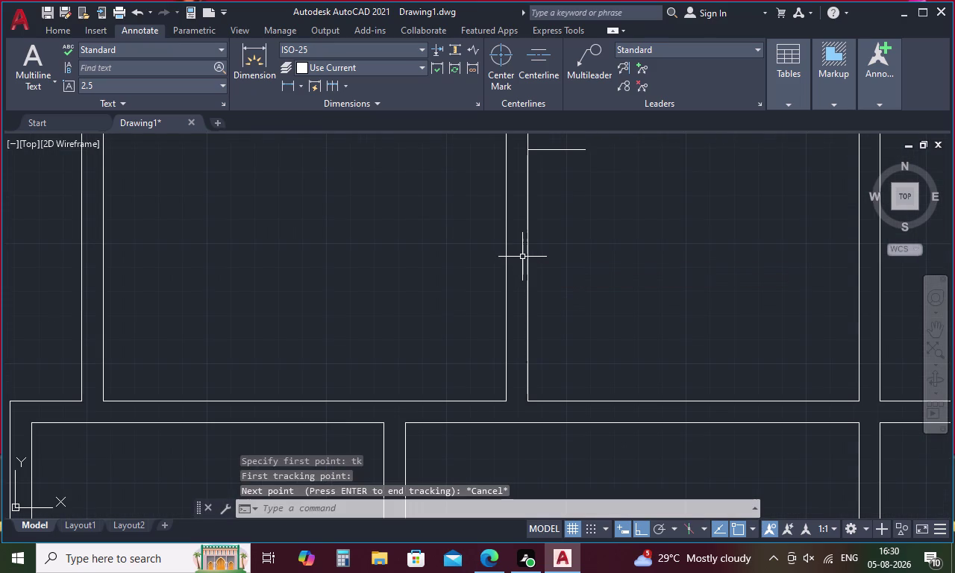
Draw a short line across to the left wall line, starting 4.5" above the wall end.
text(l tk)
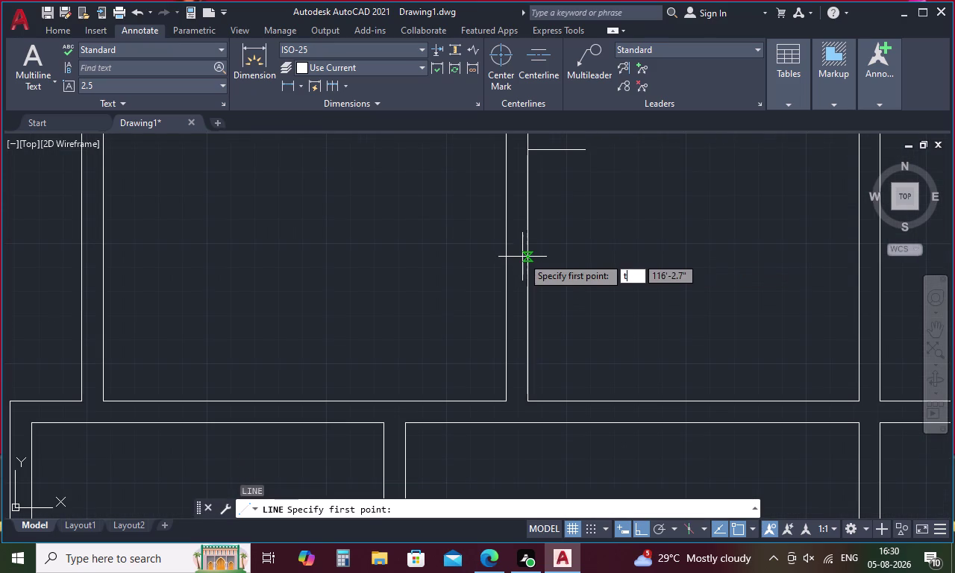
key(space)
click(527, 398)
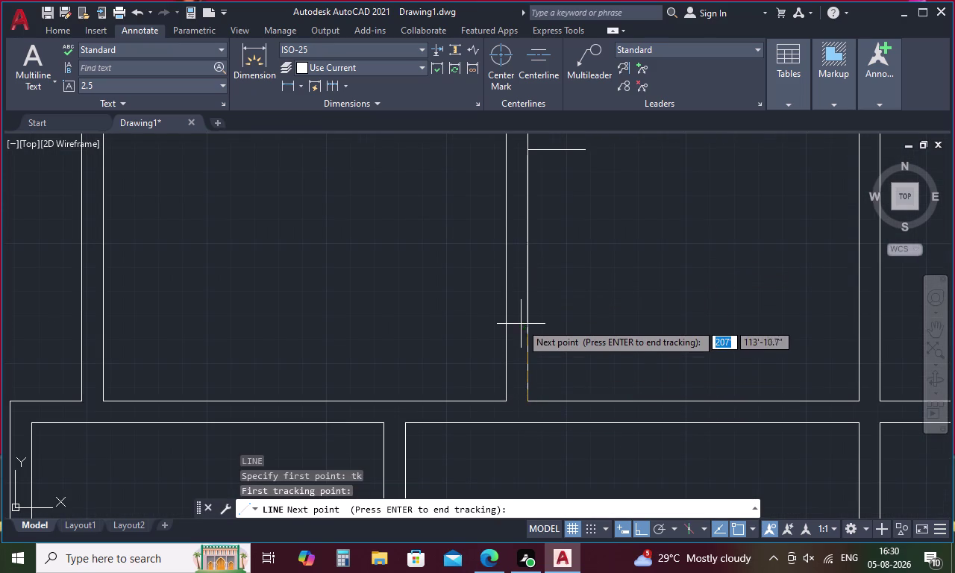
text(4.)
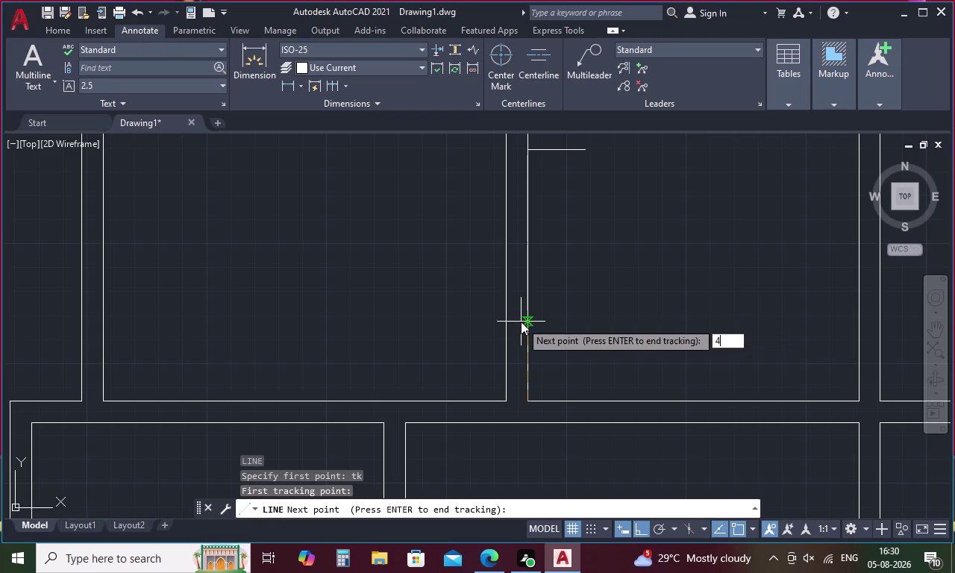
text(5)
key(shift+quotedbl)
key(space)
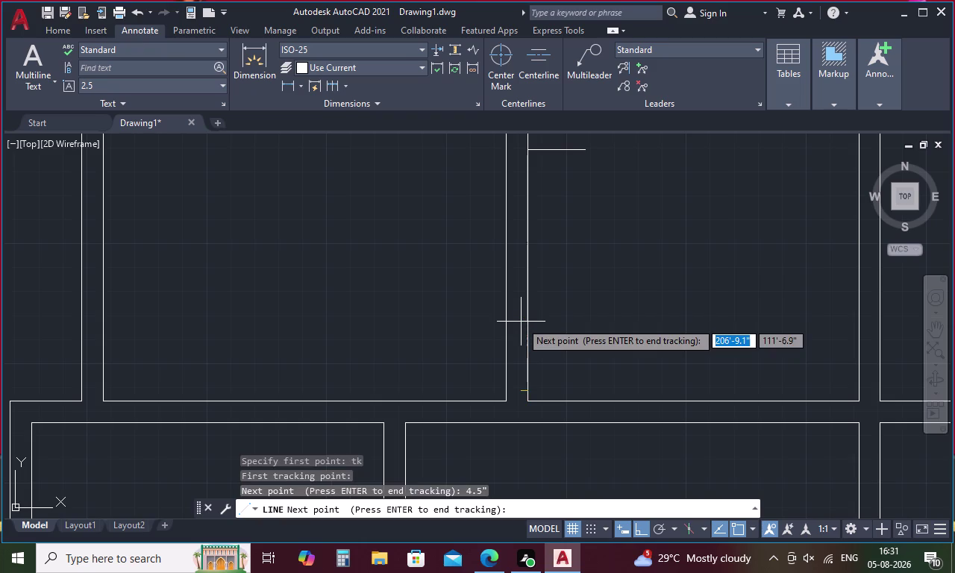
key(space)
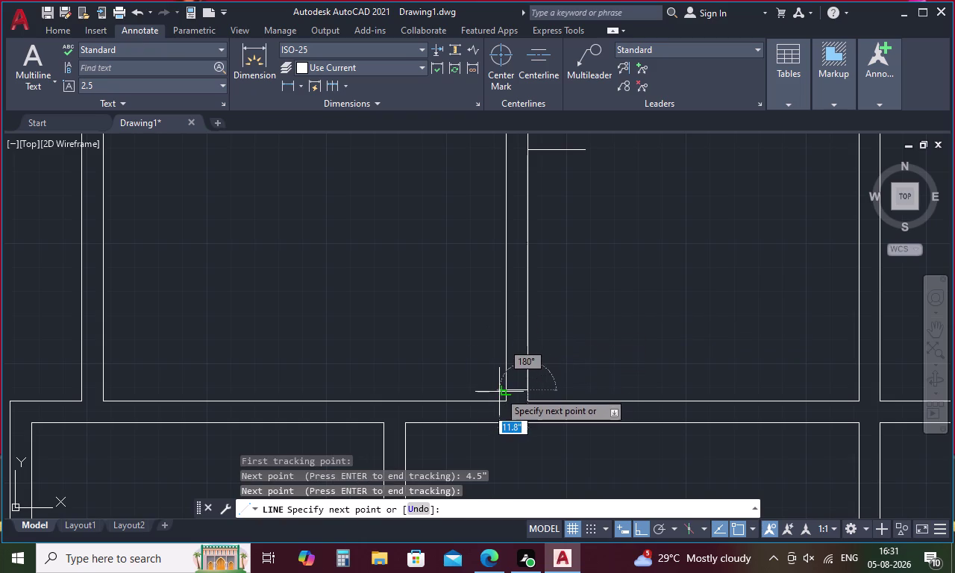
click(505, 389)
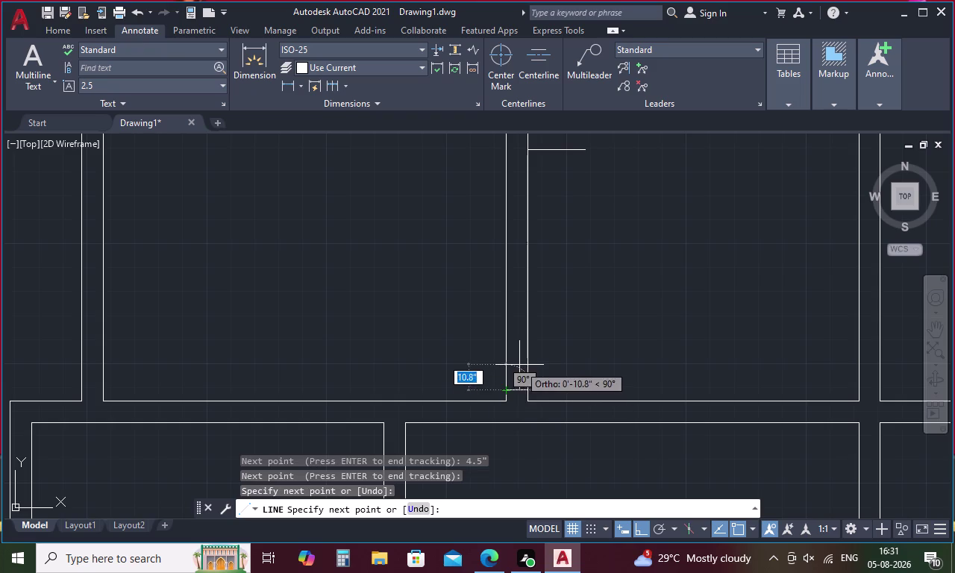
key(Escape)
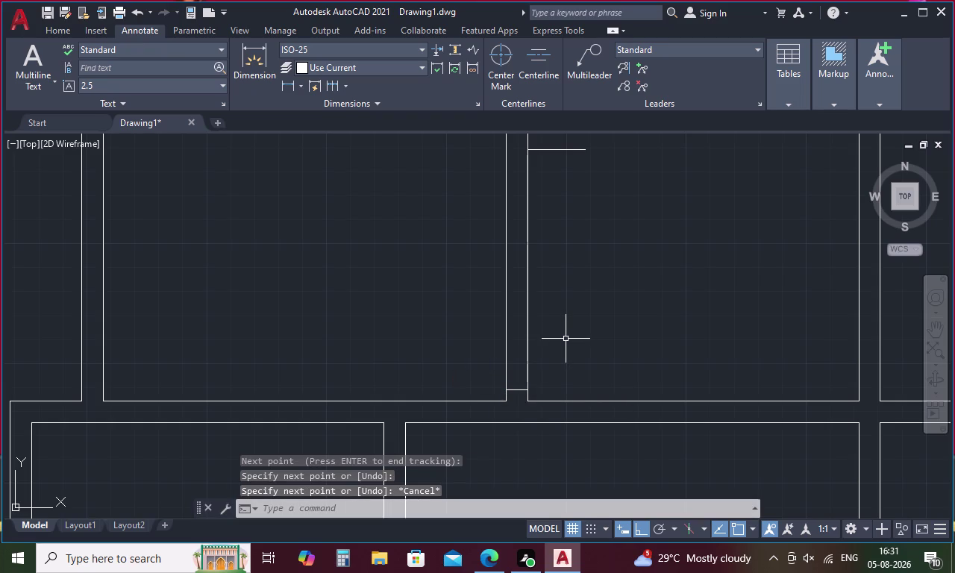
Enter a 1.8" offset distance, then abandon it as too small.
key(o)
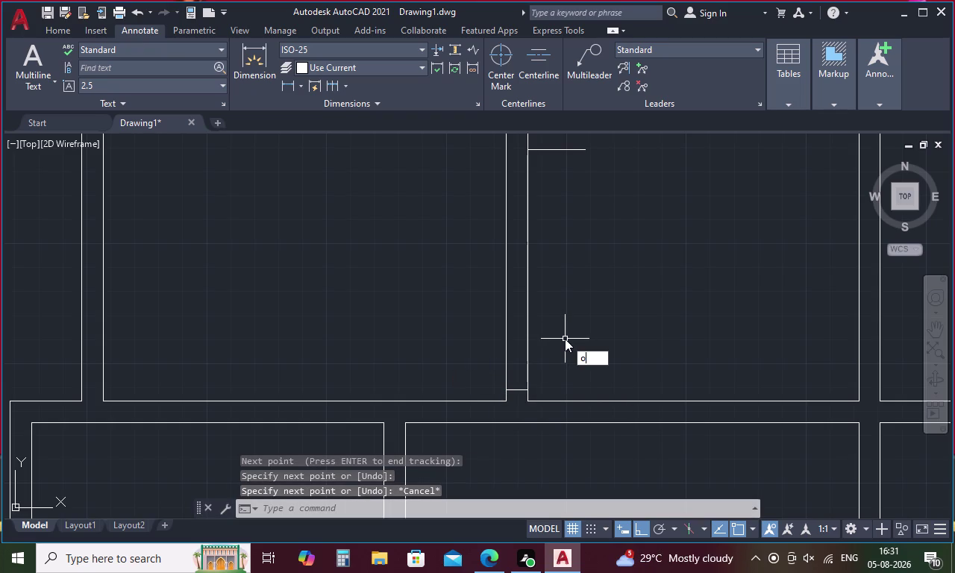
key(space)
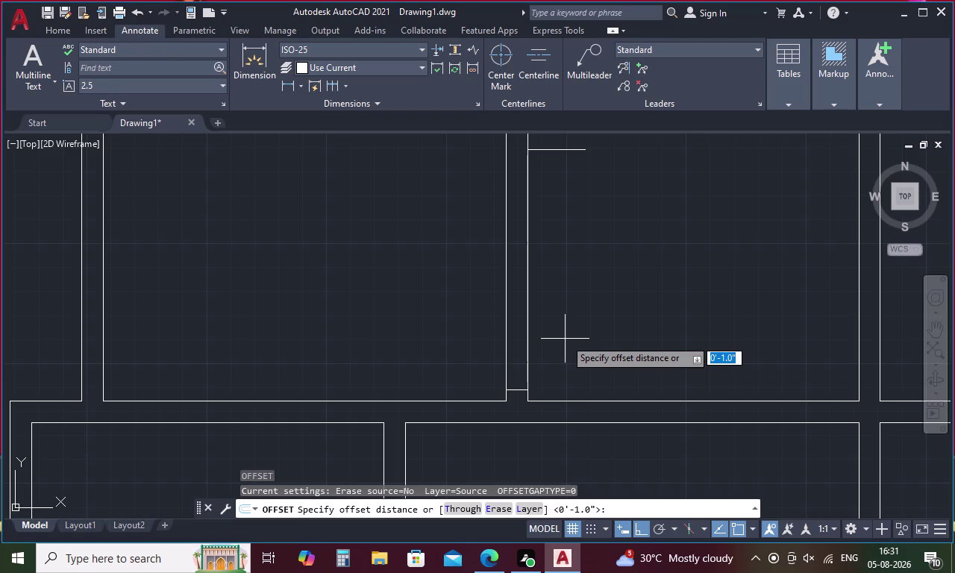
text(1.)
text(8)
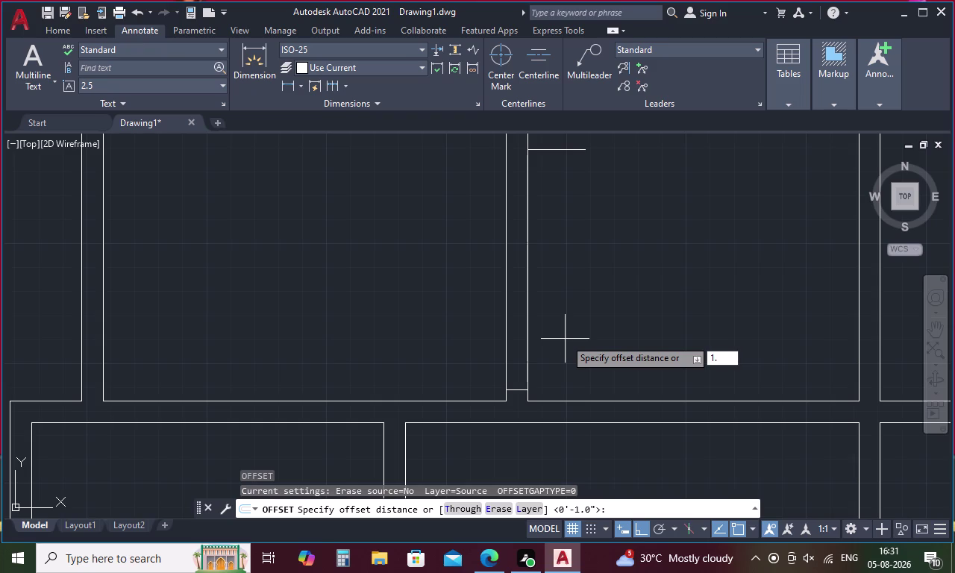
text(")
key(Return)
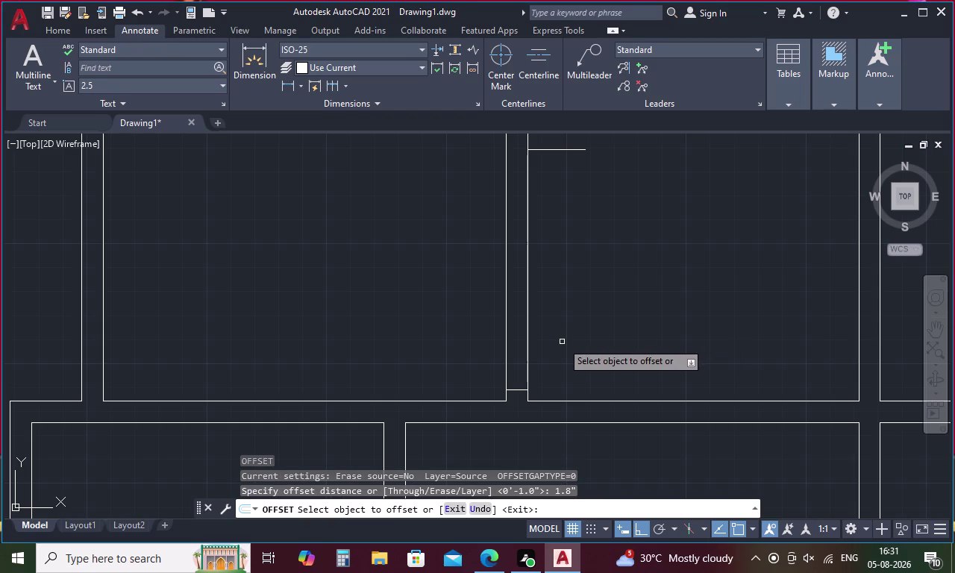
key(Escape)
Offset the short bridging line 1.8' upward.
key(o)
key(Return)
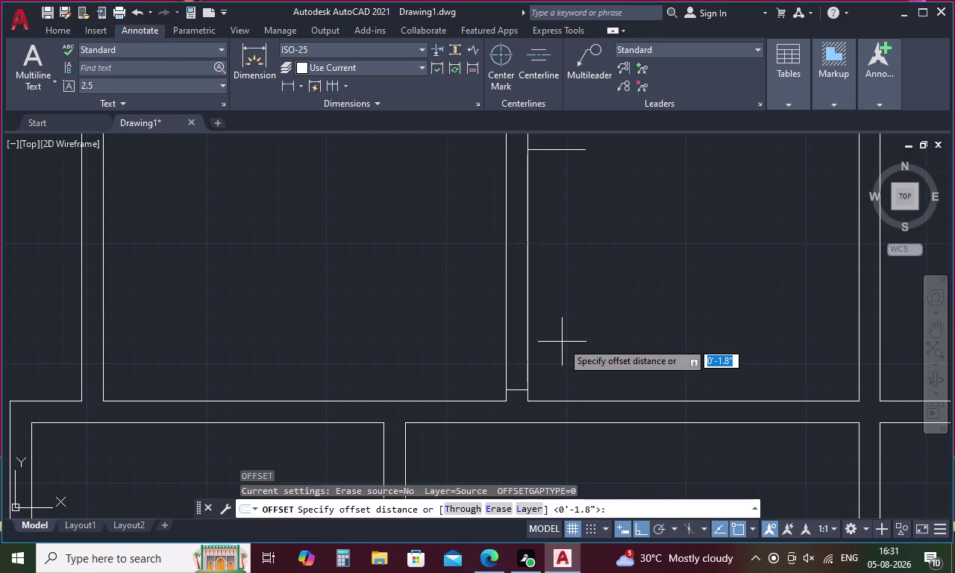
text(1.)
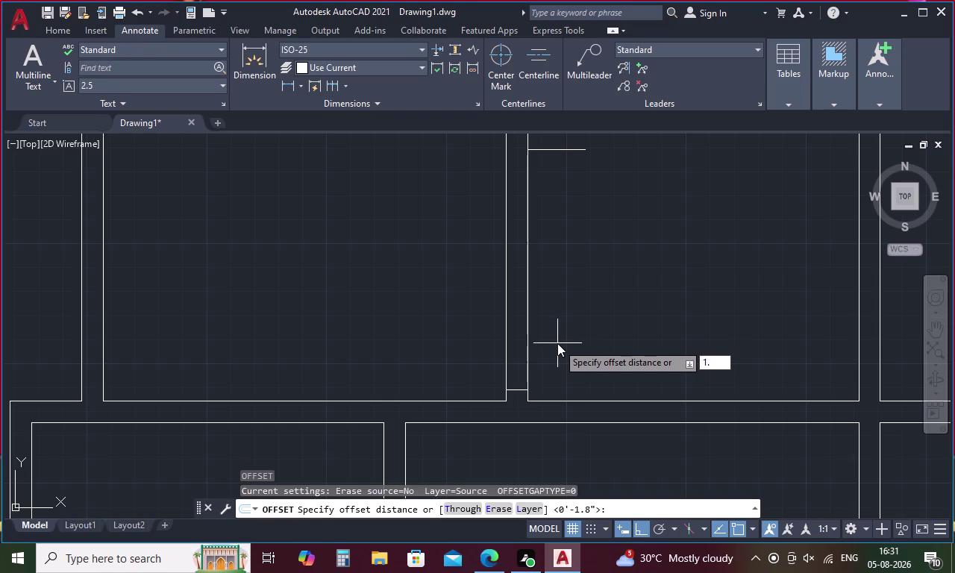
text(8')
key(space)
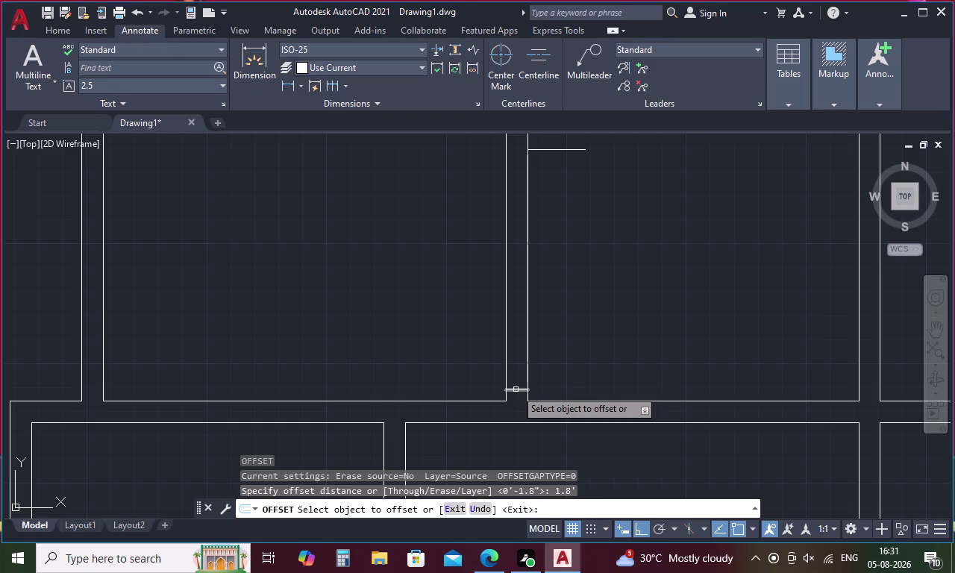
click(516, 389)
click(519, 348)
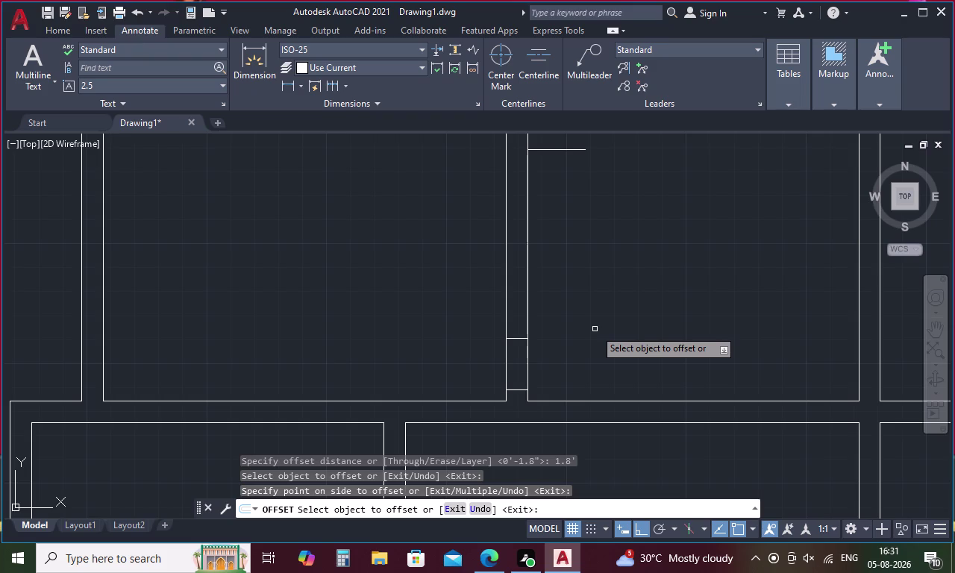
key(Escape)
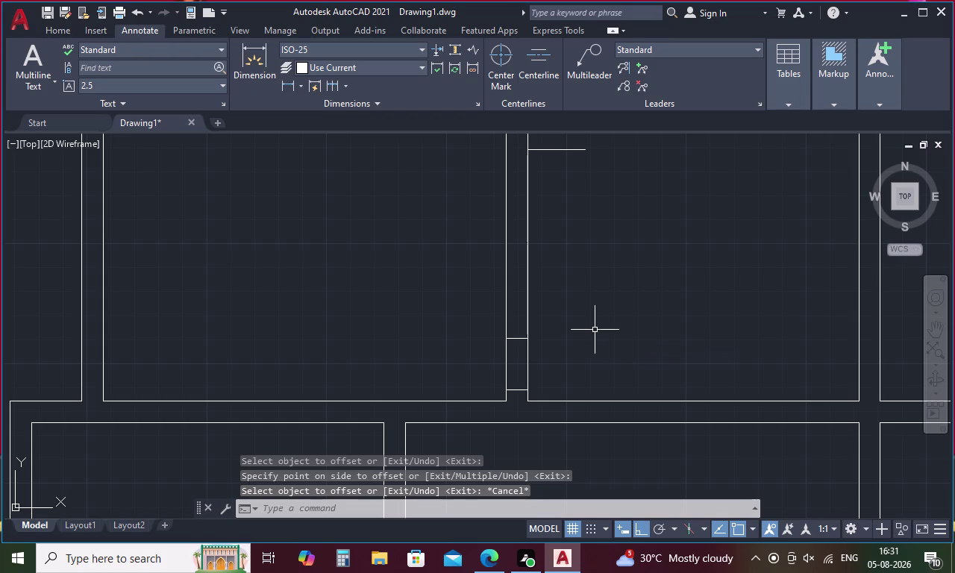
From the 2' stub's end, draw lines 5' down, 9" across, and back to the wall line.
text(l)
key(space)
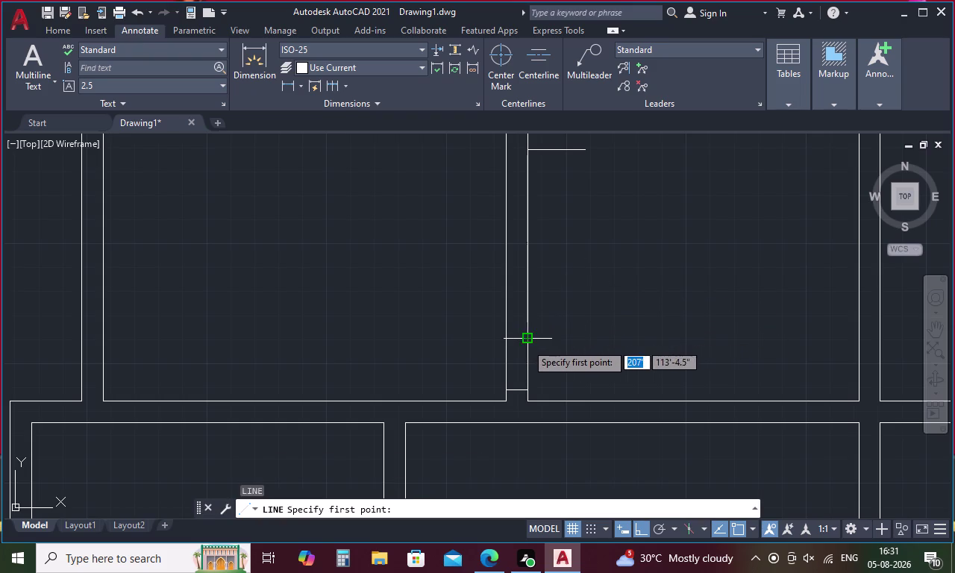
click(587, 153)
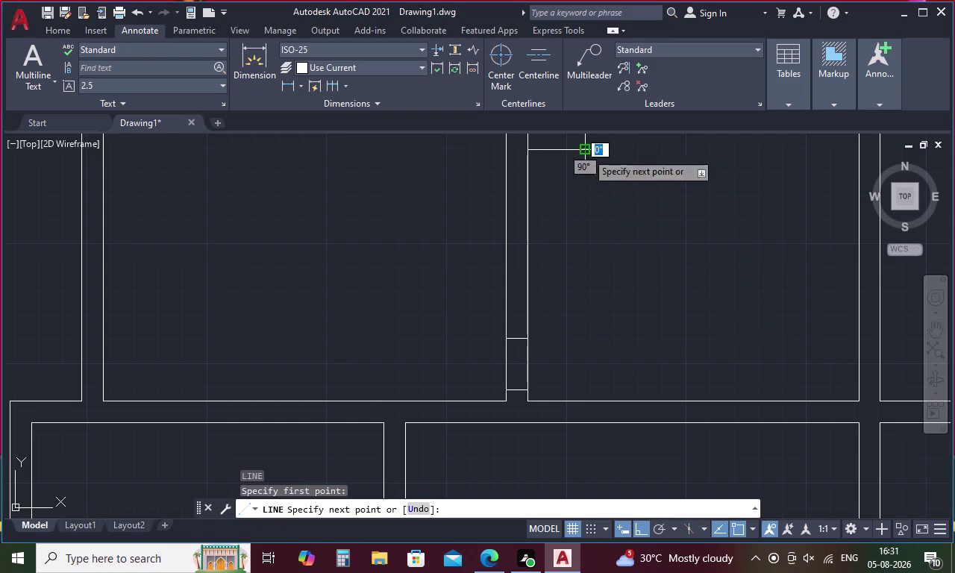
key(5)
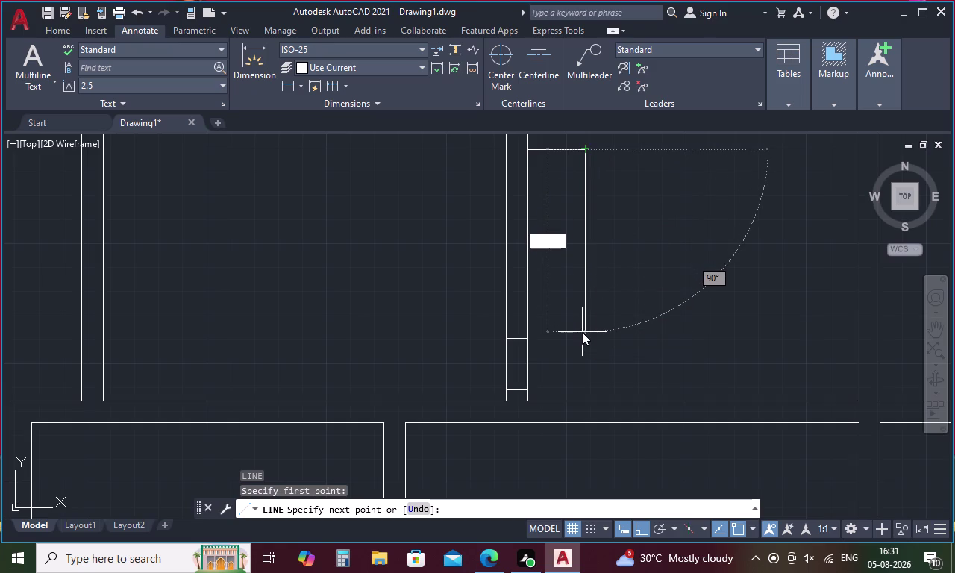
key(apostrophe)
key(space)
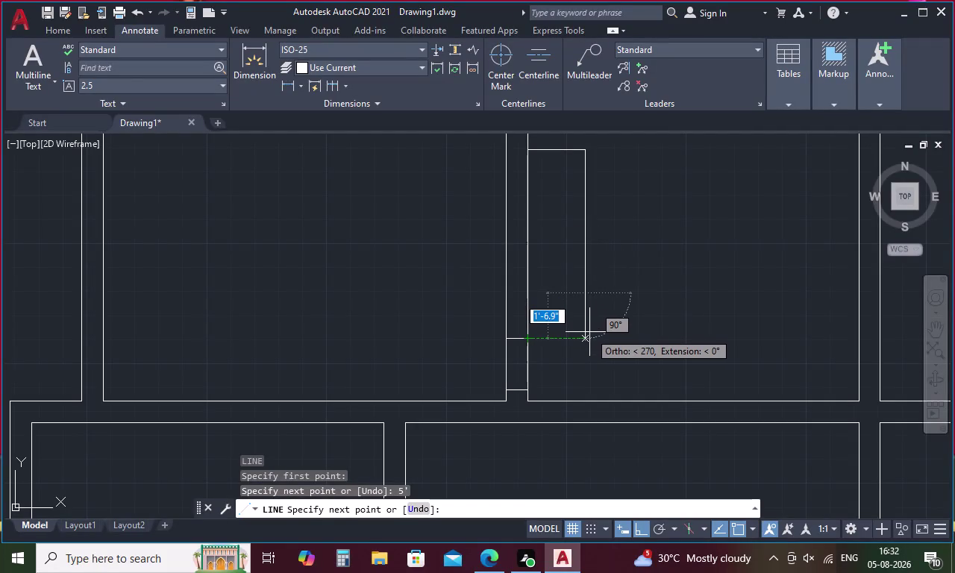
key(9)
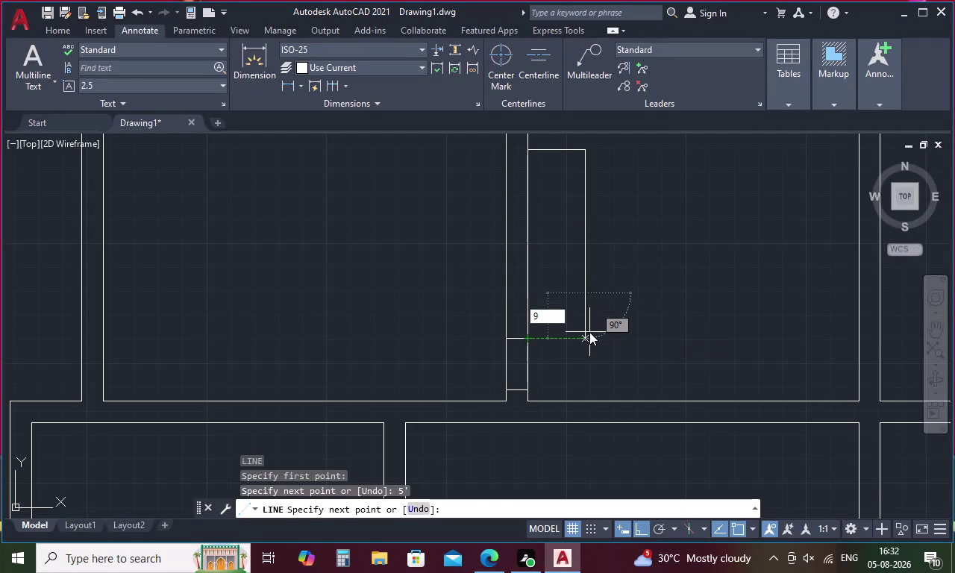
key(space)
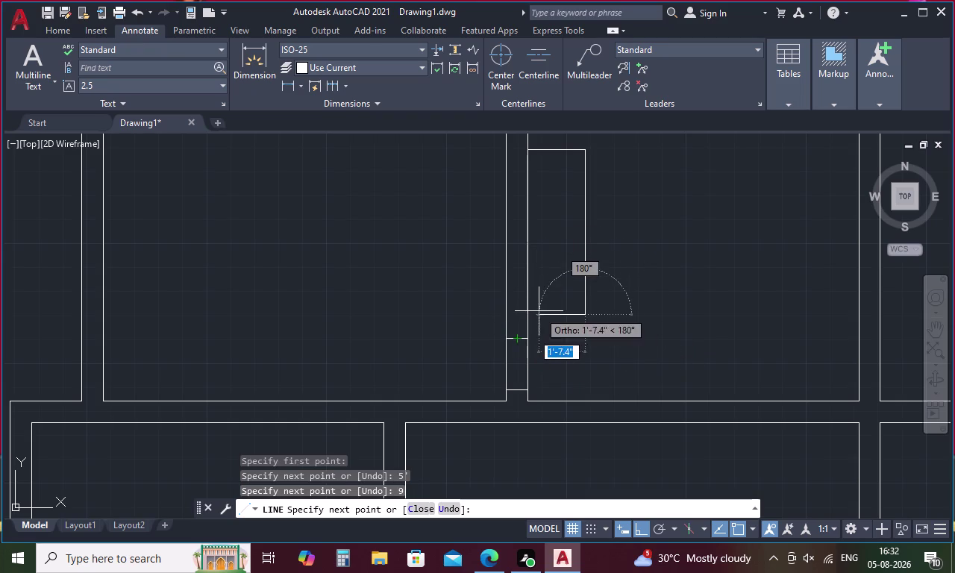
click(528, 312)
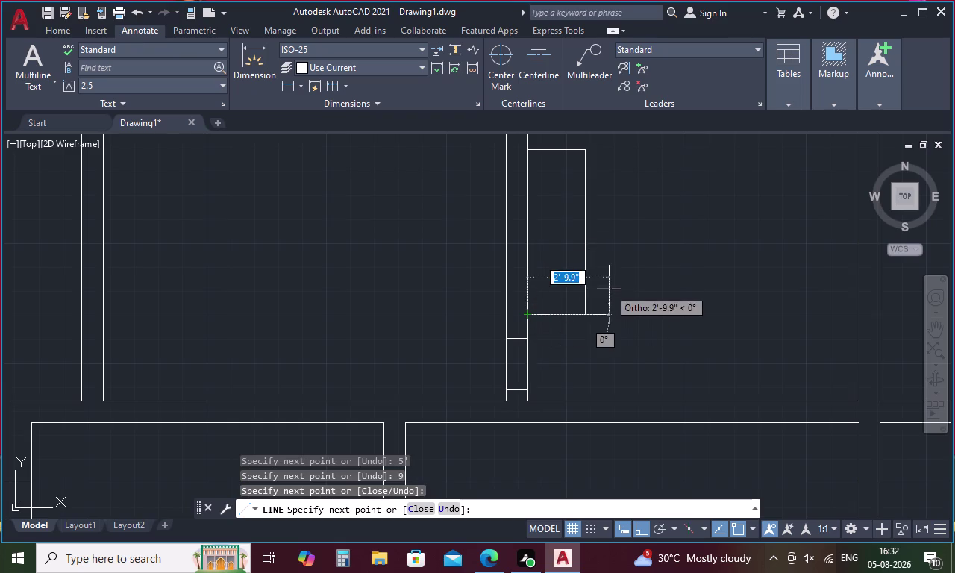
key(Escape)
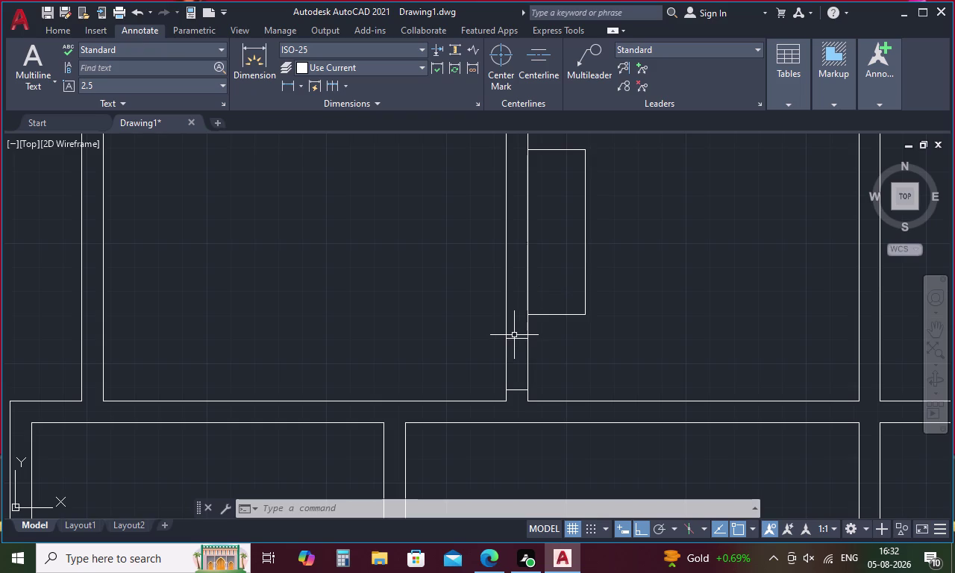
key(d)
text(i)
key(space)
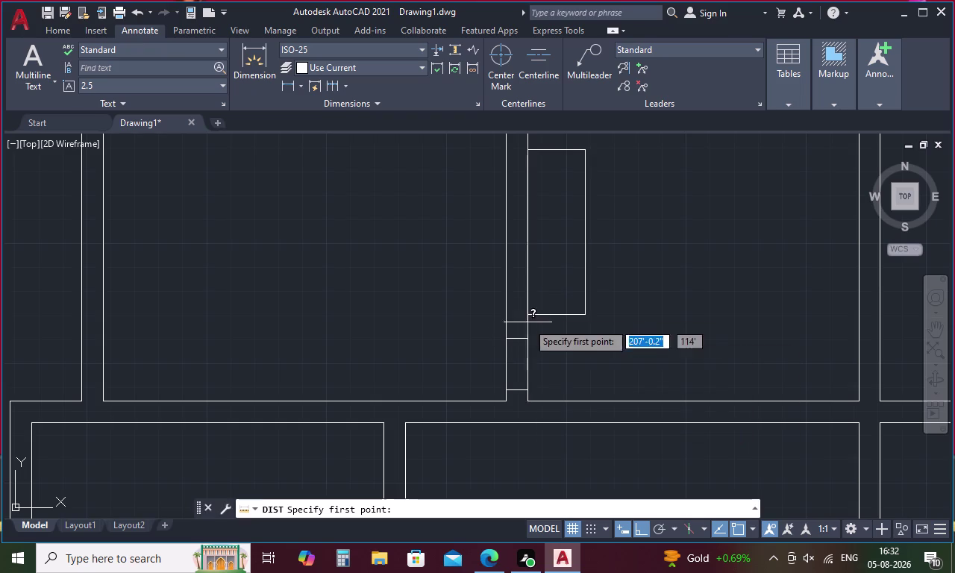
click(524, 392)
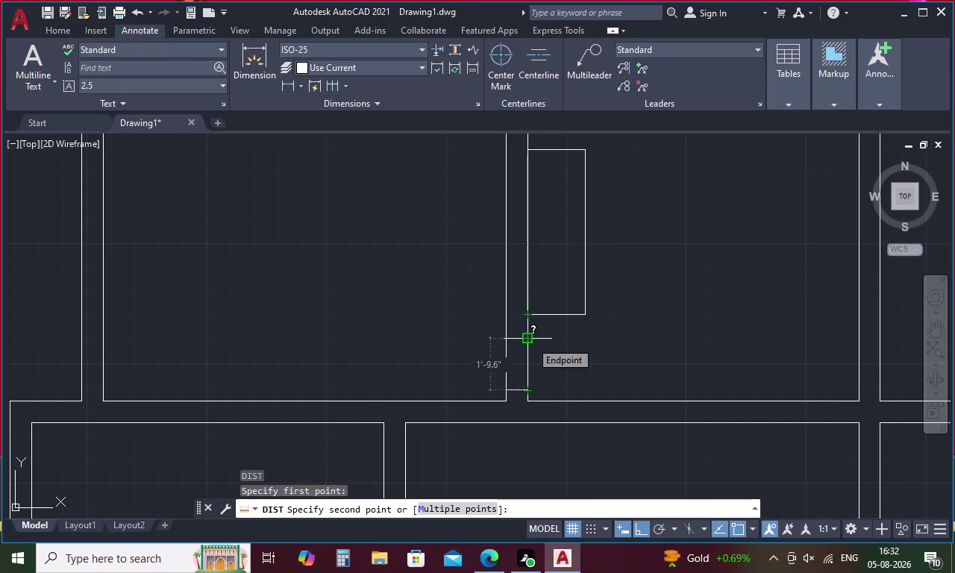
key(Escape)
scroll(down, 3)
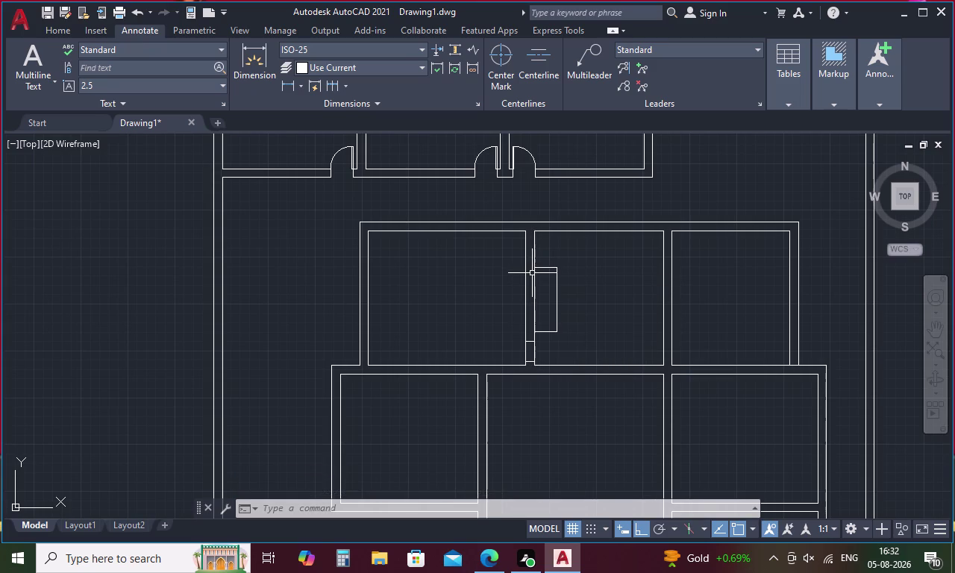
Extend the narrow rectangle's top and bottom edges across the wall to the outer line.
key(e)
key(x)
key(space)
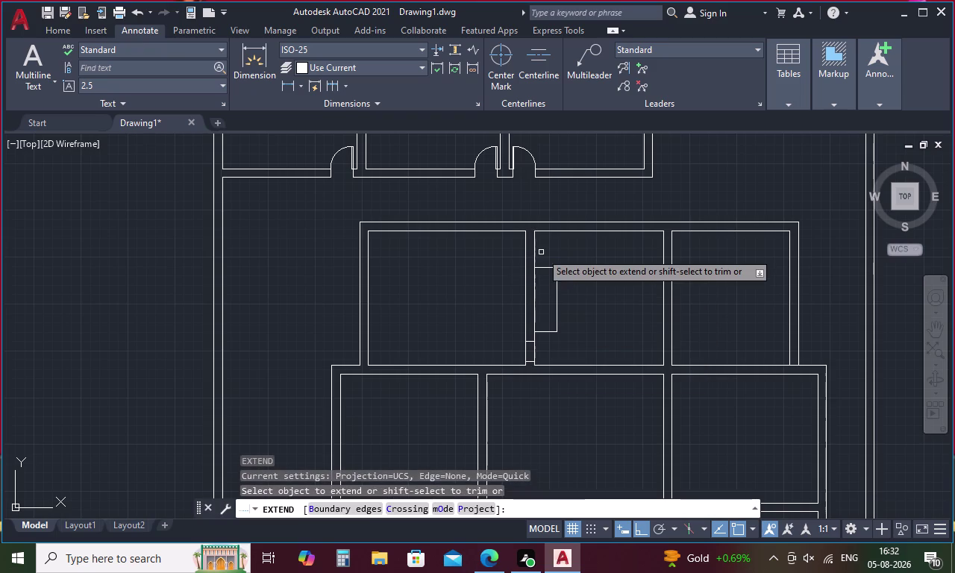
click(540, 267)
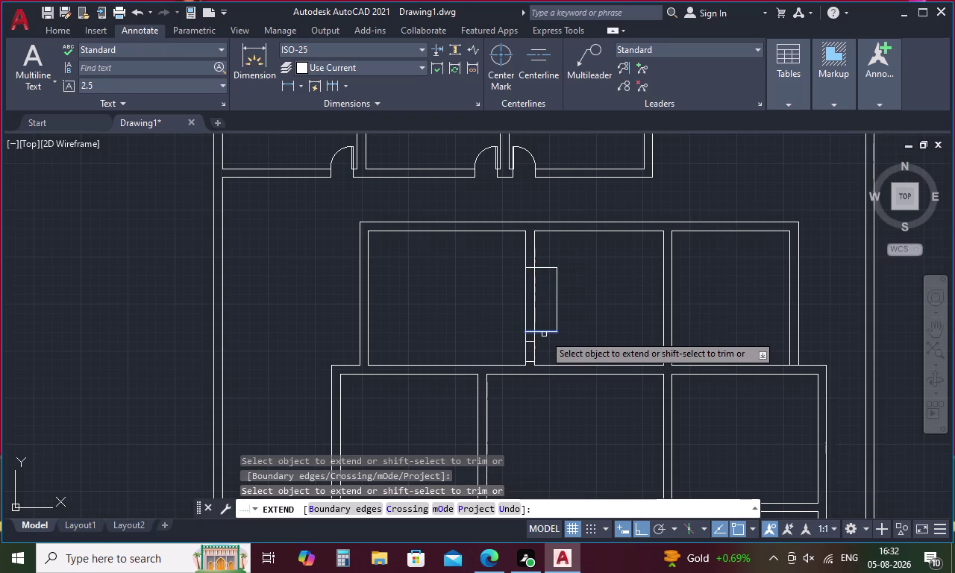
click(544, 334)
key(Escape)
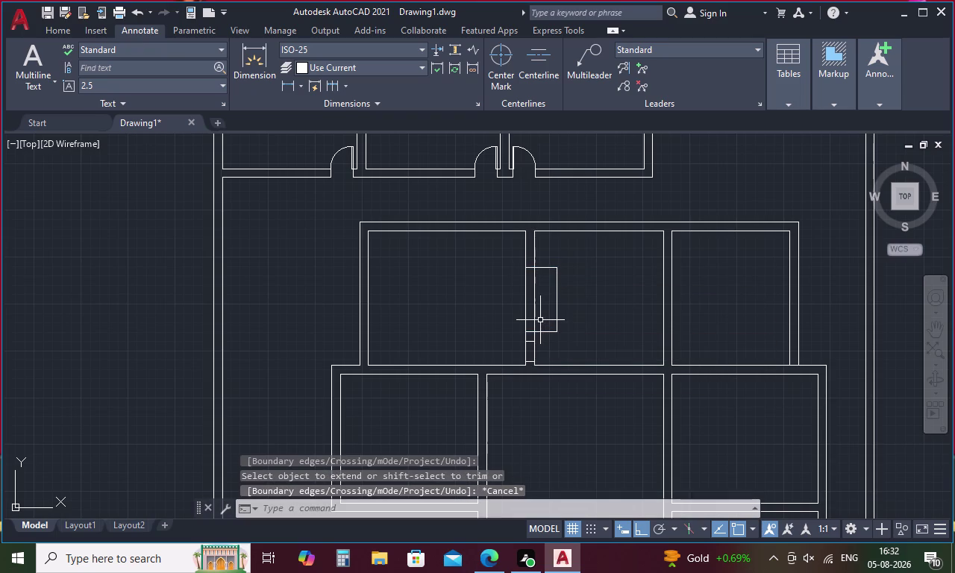
Start the TRIM command with TR.
key(t)
key(r)
key(space)
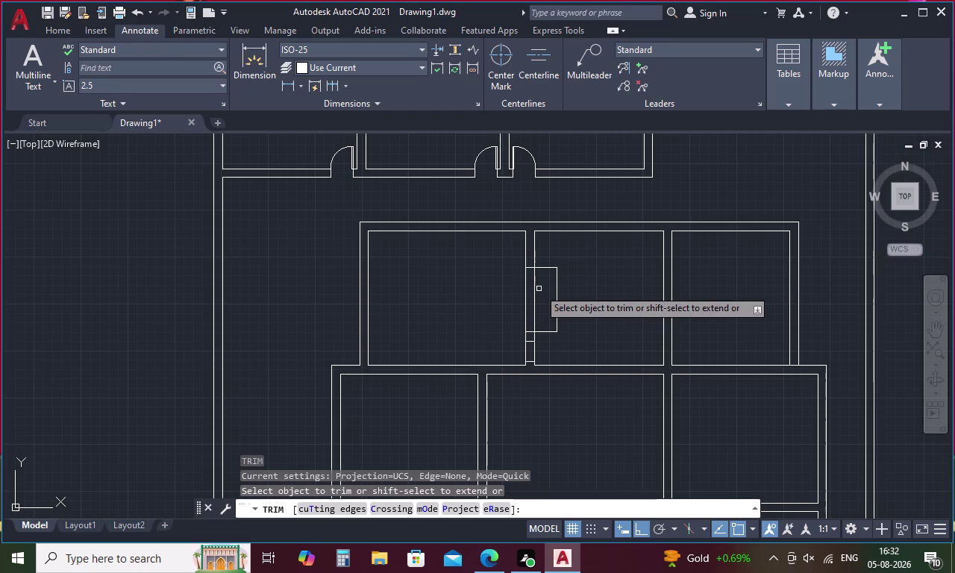
Try a fence trim and a rejected 4.5 mode entry, then cancel TRIM entirely.
drag(540, 289, 521, 297)
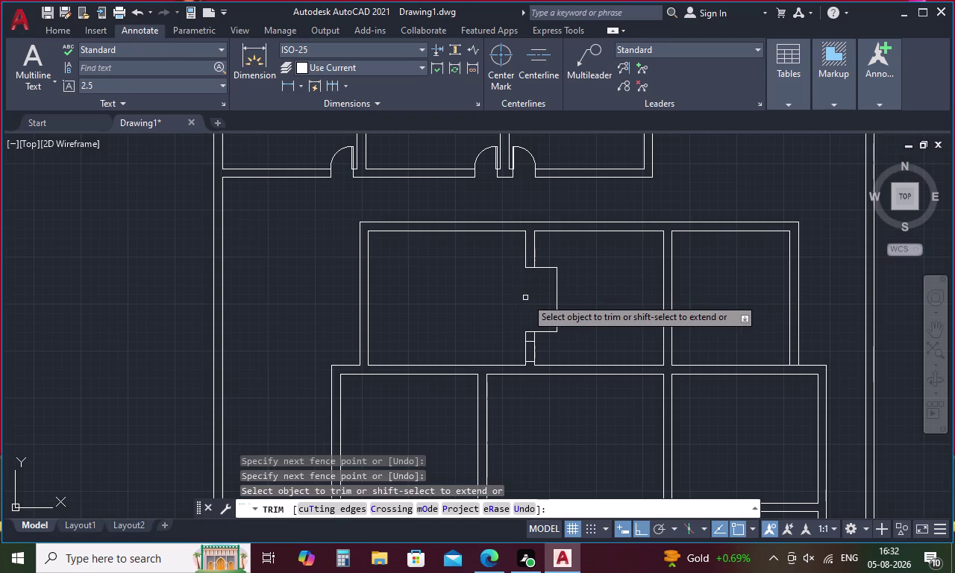
key(o)
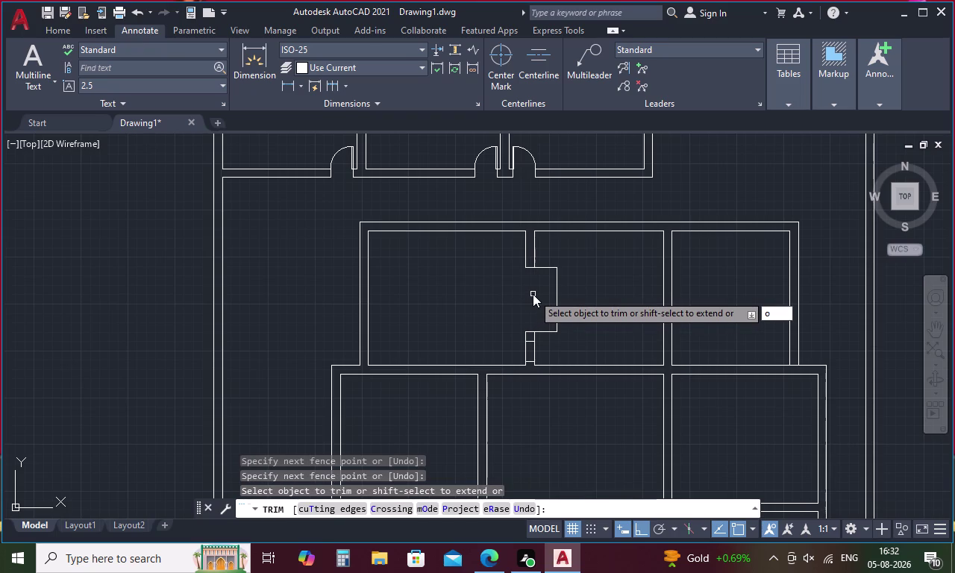
key(space)
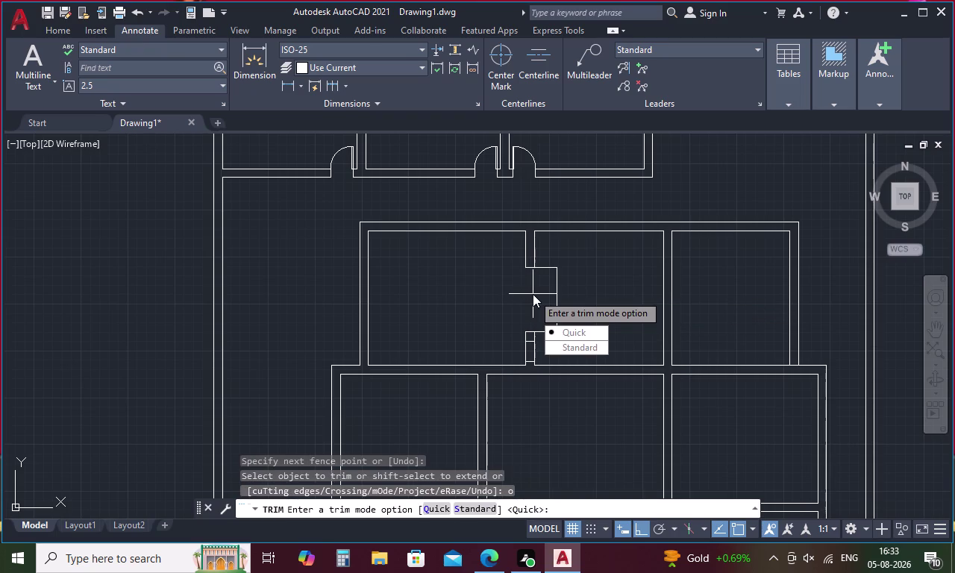
text(4.5)
key(space)
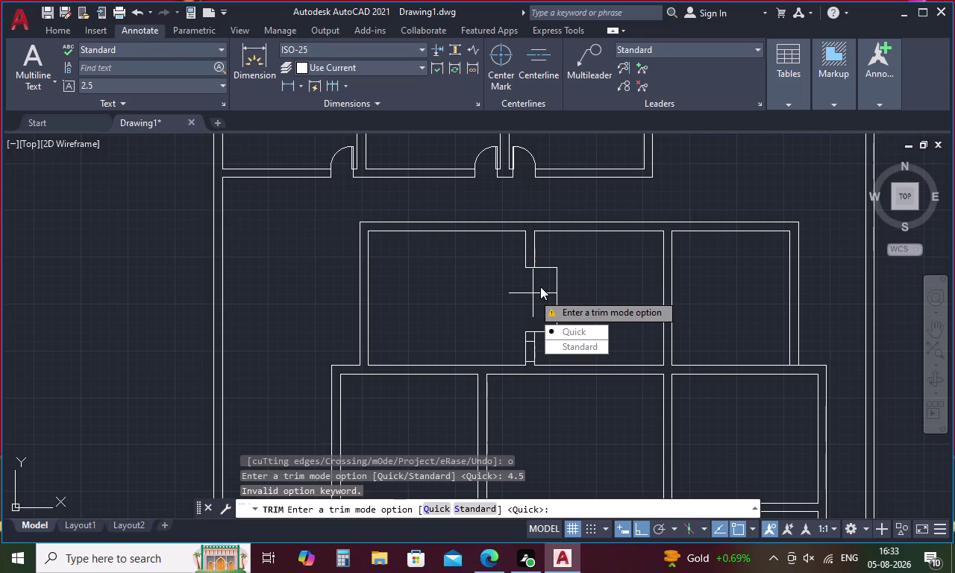
key(Escape)
key(o)
key(space)
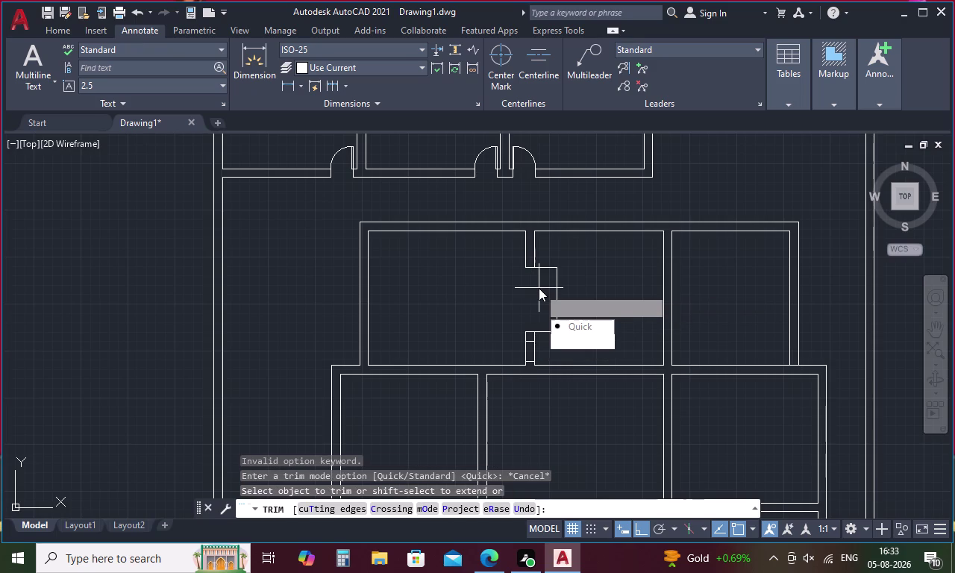
key(4)
key(period)
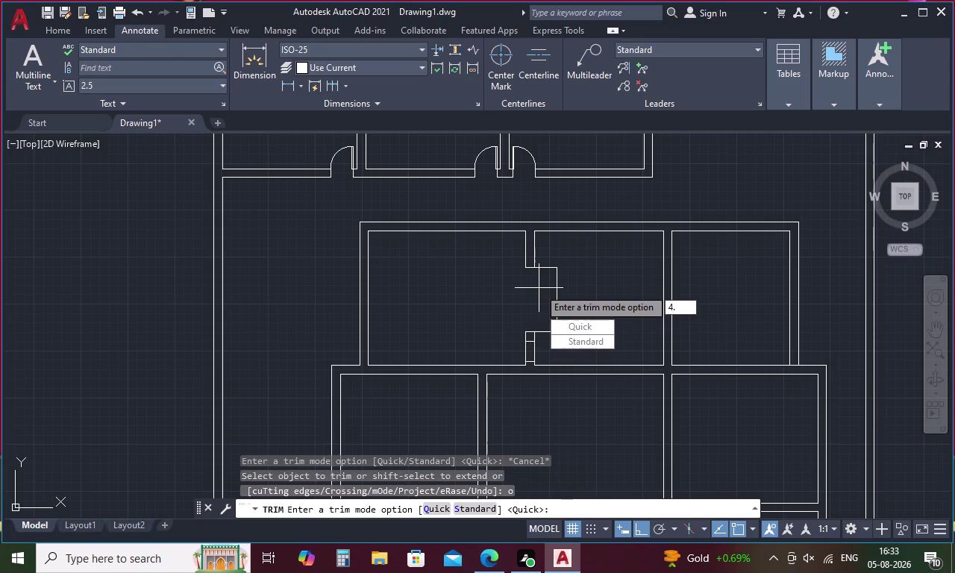
key(Escape)
key(Escape)
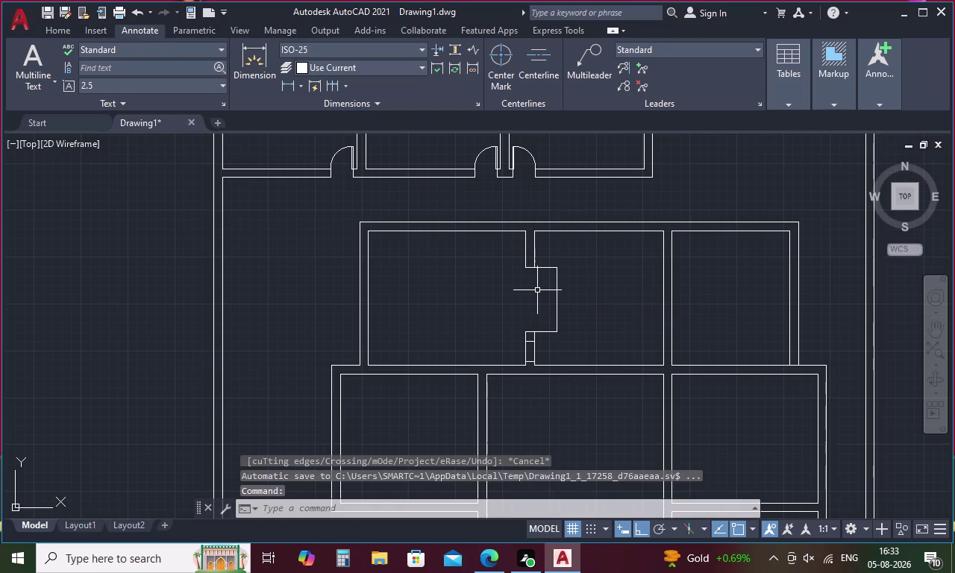
Offset four notch wall lines by 4.5 inches, then erase the one unwanted copy.
text(o 4)
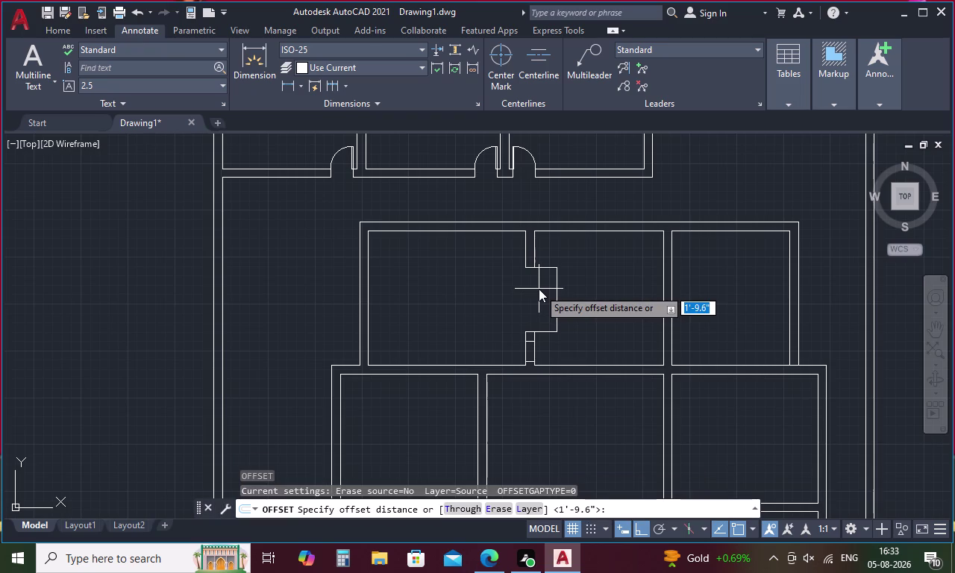
text(.5)
key(space)
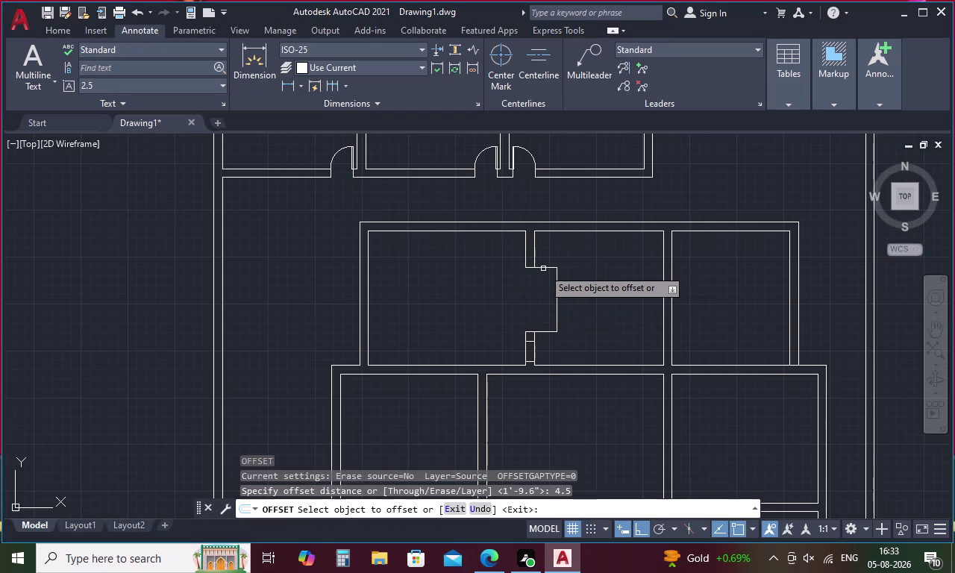
click(543, 268)
click(539, 279)
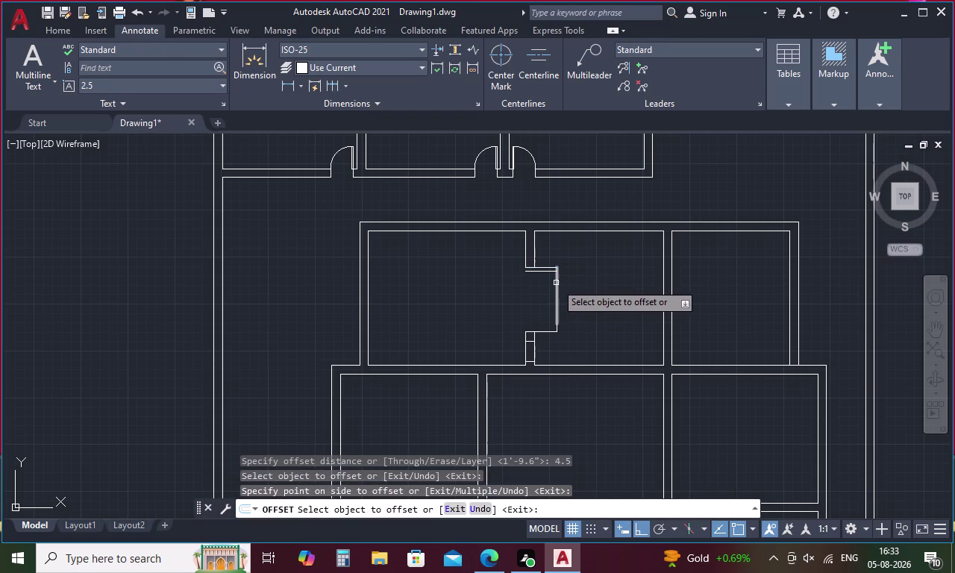
click(556, 283)
click(548, 286)
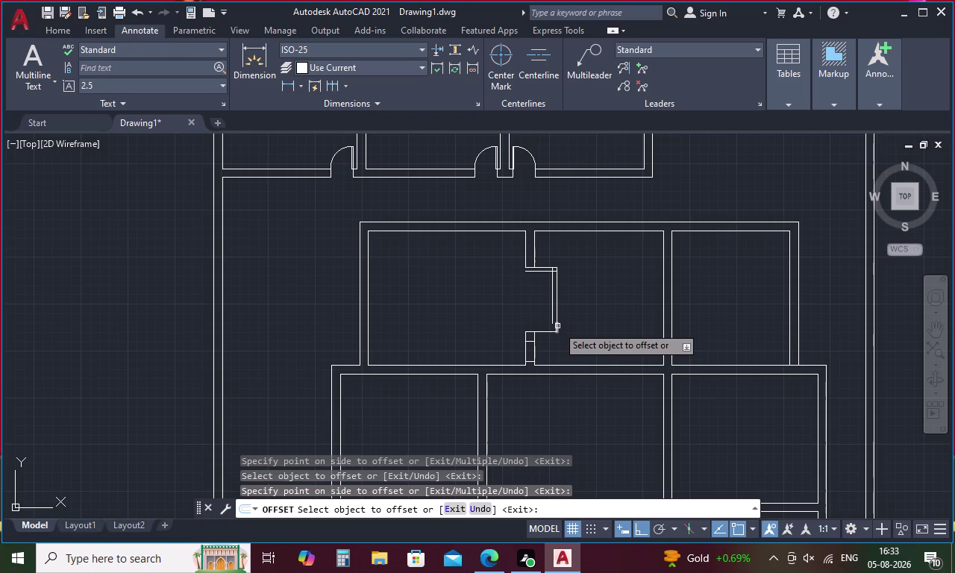
click(557, 327)
click(547, 329)
click(542, 331)
click(539, 315)
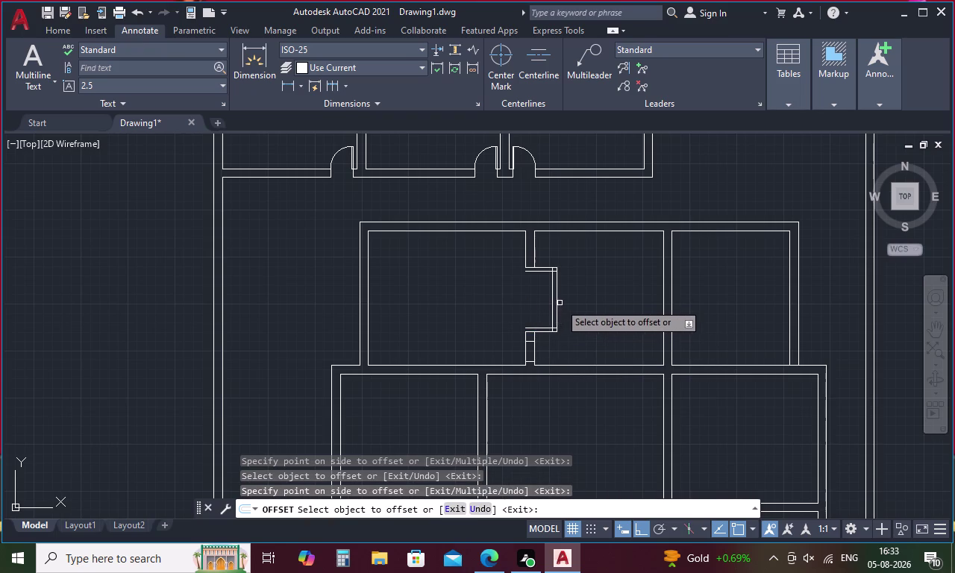
key(Escape)
click(553, 301)
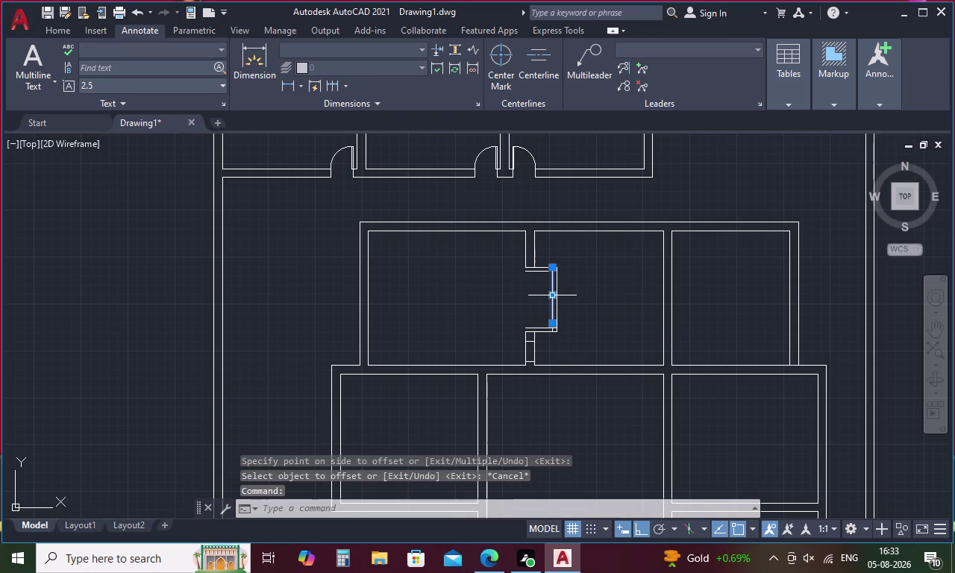
key(Delete)
Offset the notch's lower wall line 9 inches downward.
key(o)
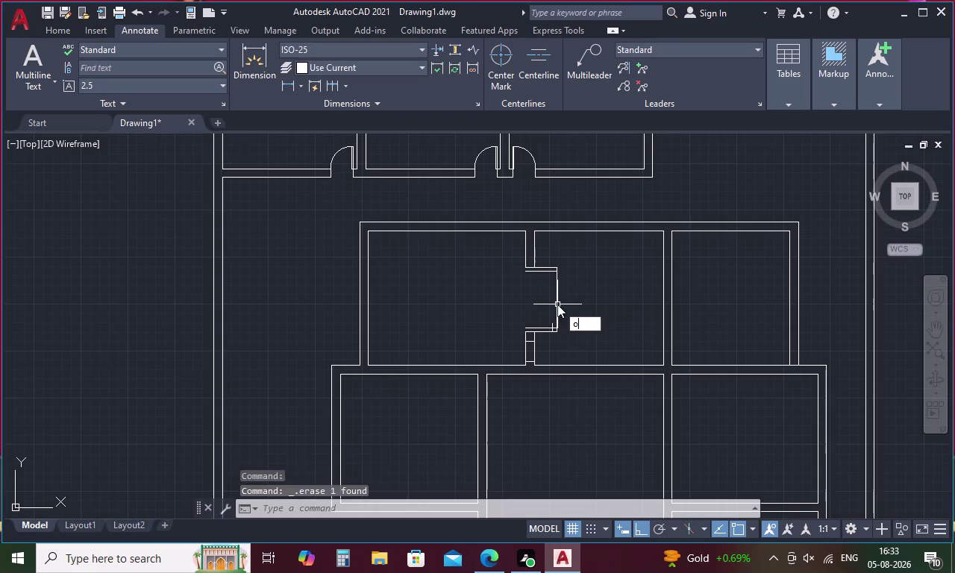
key(space)
text(9)
key(space)
click(557, 306)
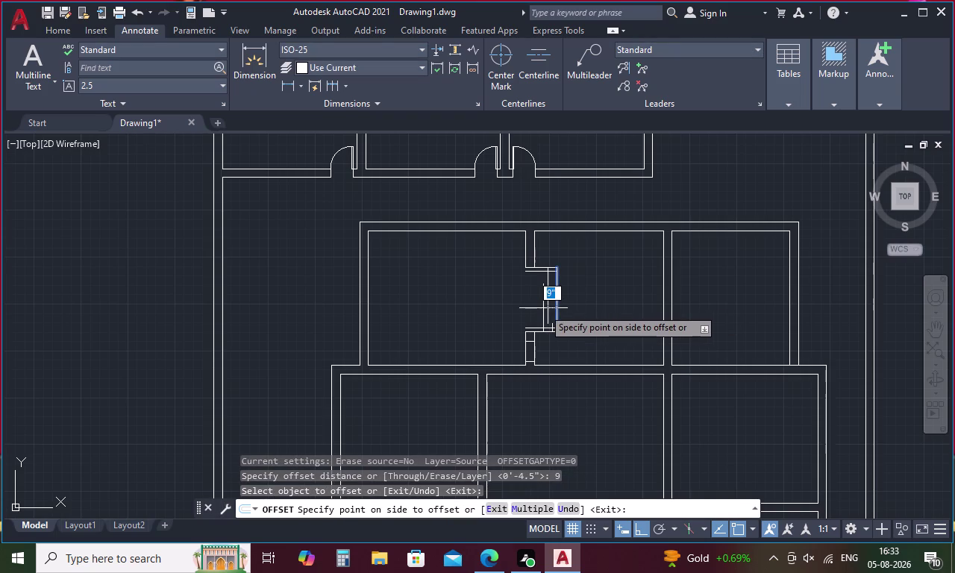
click(543, 308)
click(556, 332)
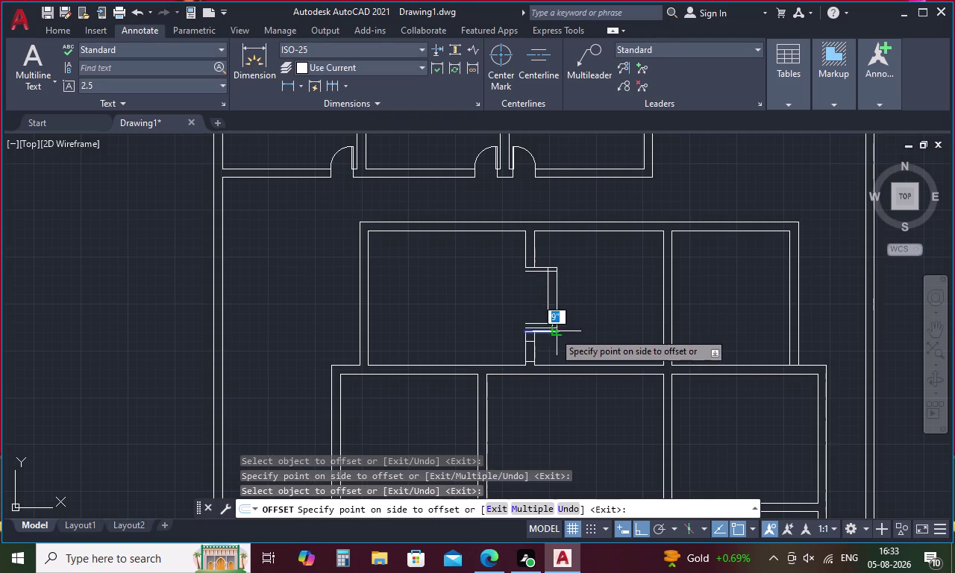
scroll(up, 3)
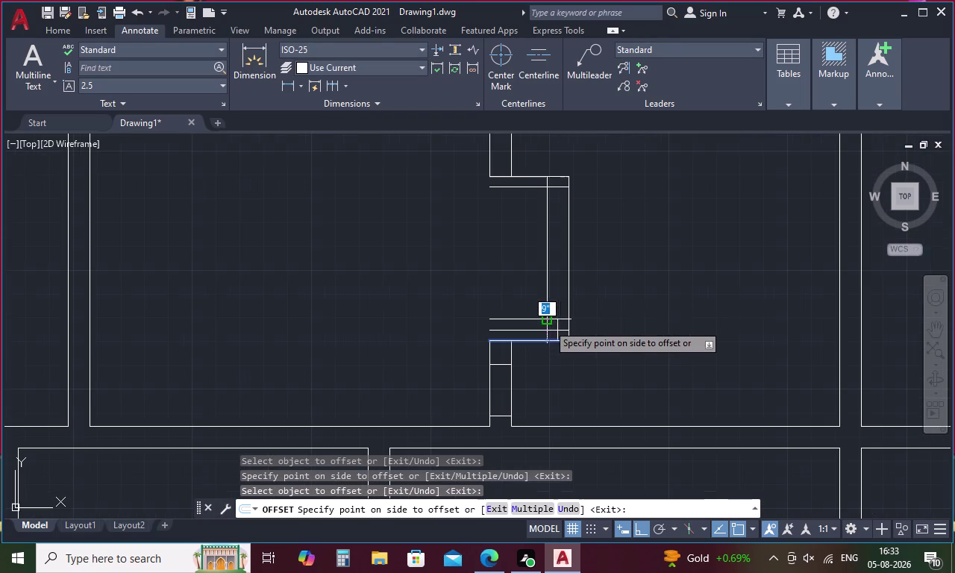
key(Escape)
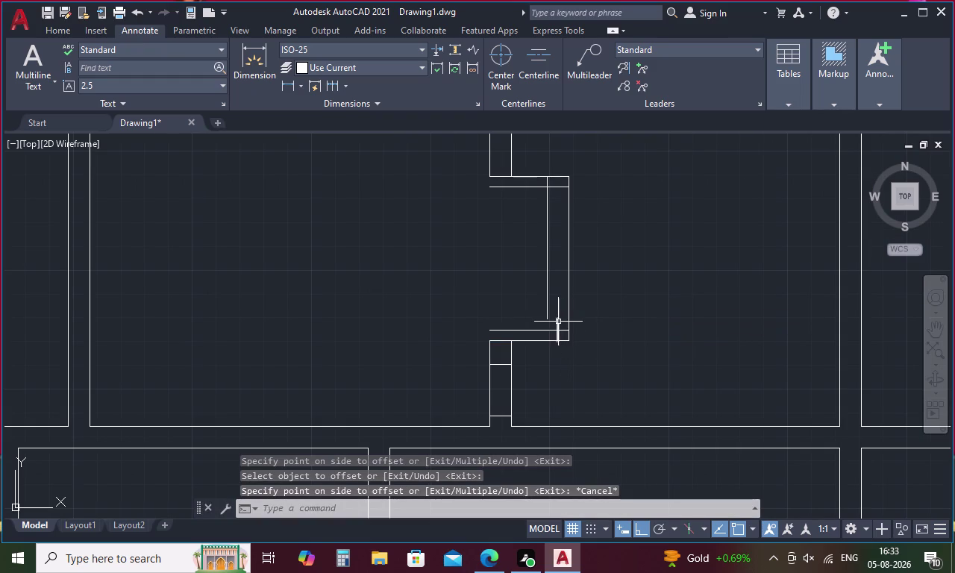
Erase the short wall line at the notch.
click(558, 322)
key(Delete)
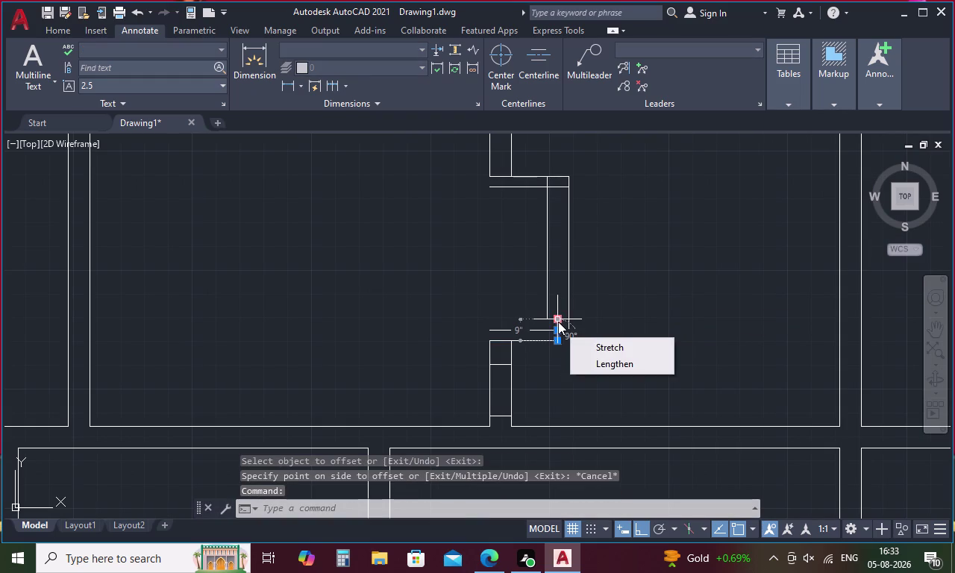
text(rc)
key(BackSpace)
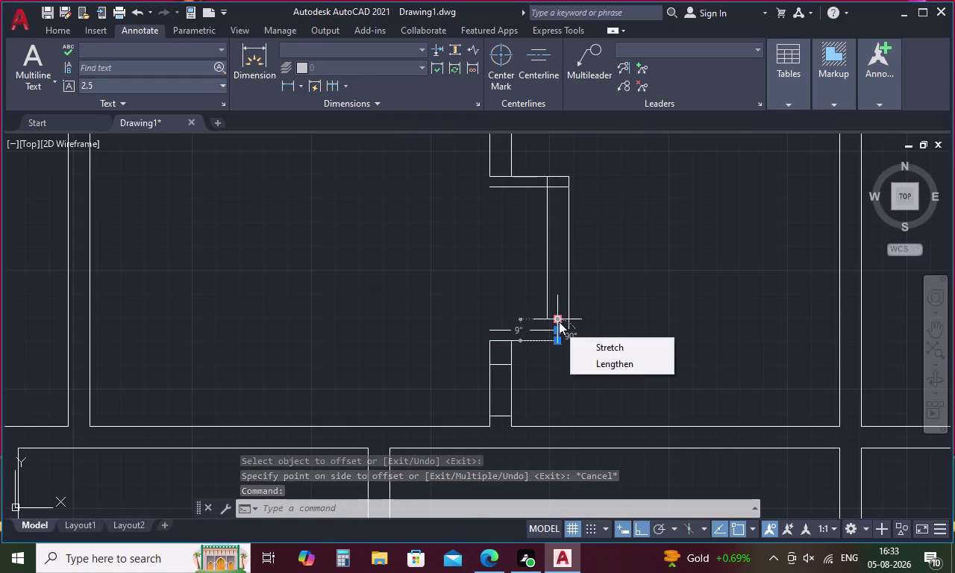
text(ex)
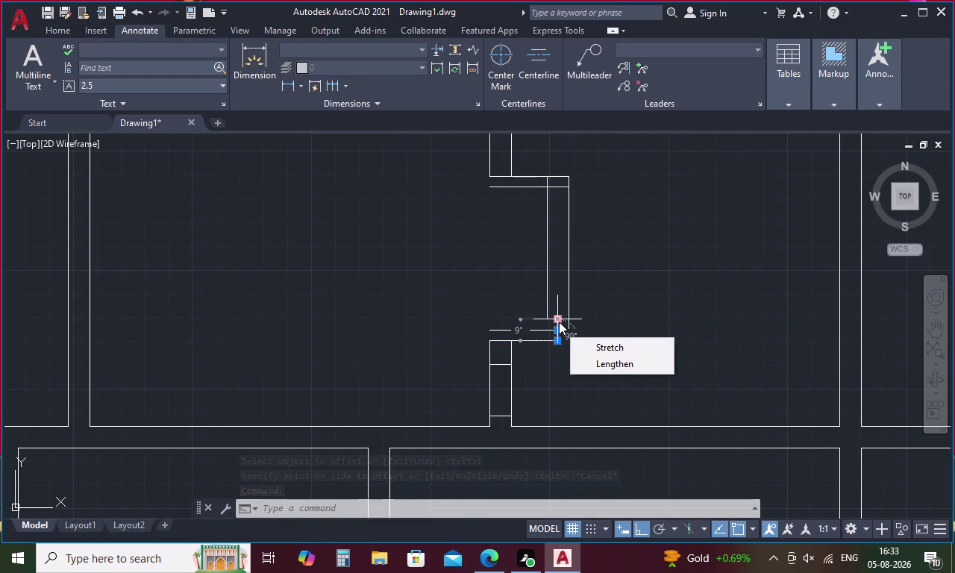
key(Escape)
key(Escape)
text(ex)
key(space)
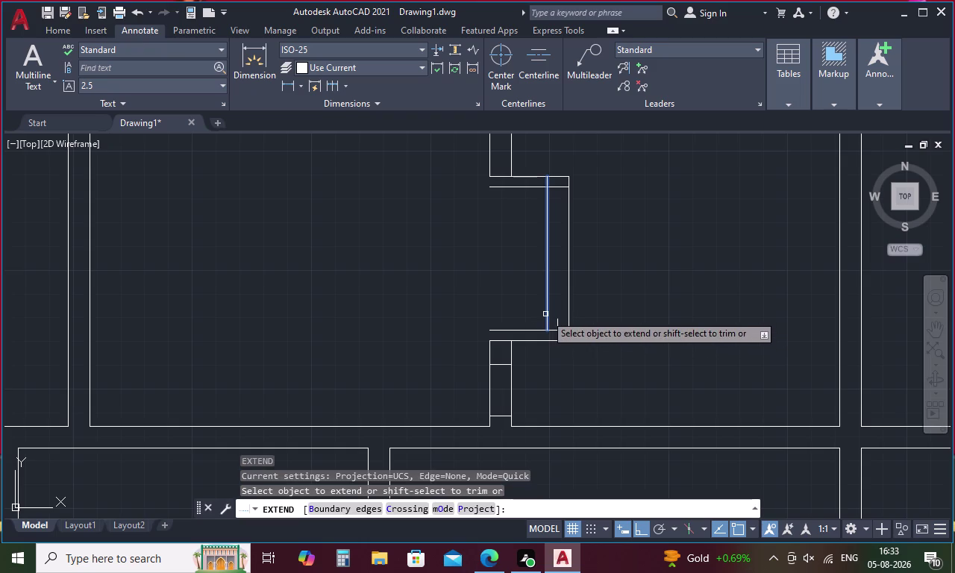
Extend two inner wall lines to their boundary.
click(545, 312)
click(547, 315)
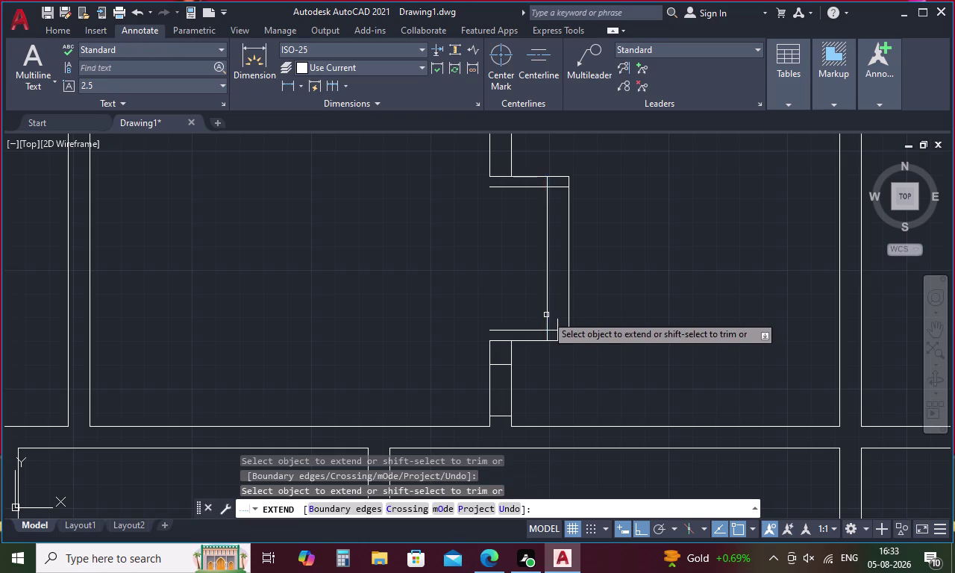
key(Escape)
Trim the stray line ends and corner overhangs at the narrow rectangle's lower end.
text(tr)
key(space)
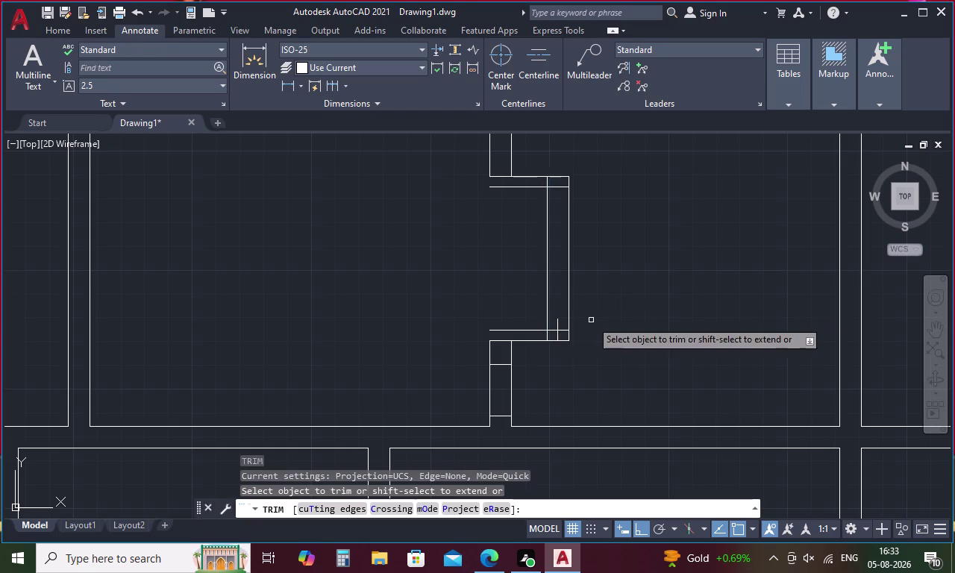
drag(560, 322, 548, 333)
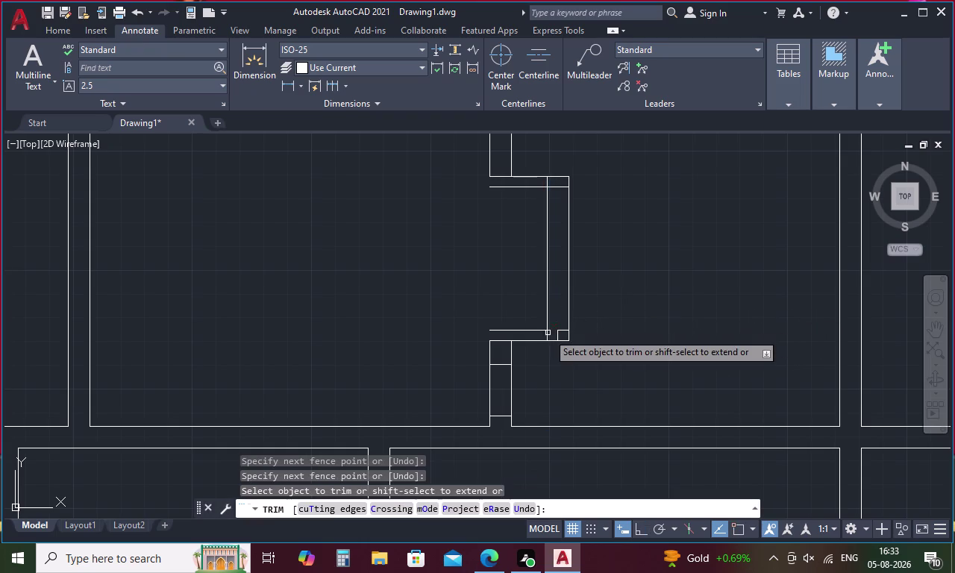
click(558, 333)
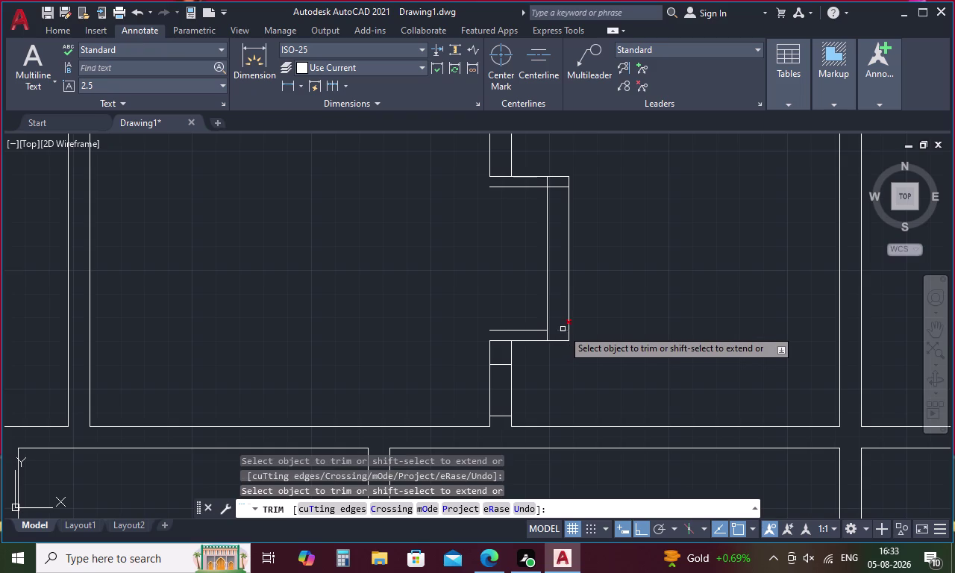
click(562, 329)
click(549, 338)
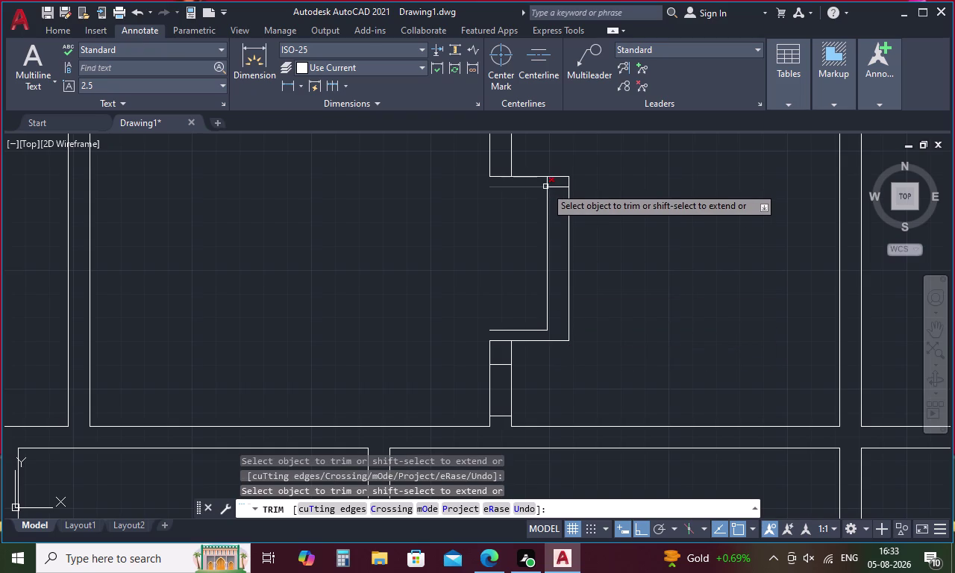
scroll(up, 3)
drag(545, 175, 571, 188)
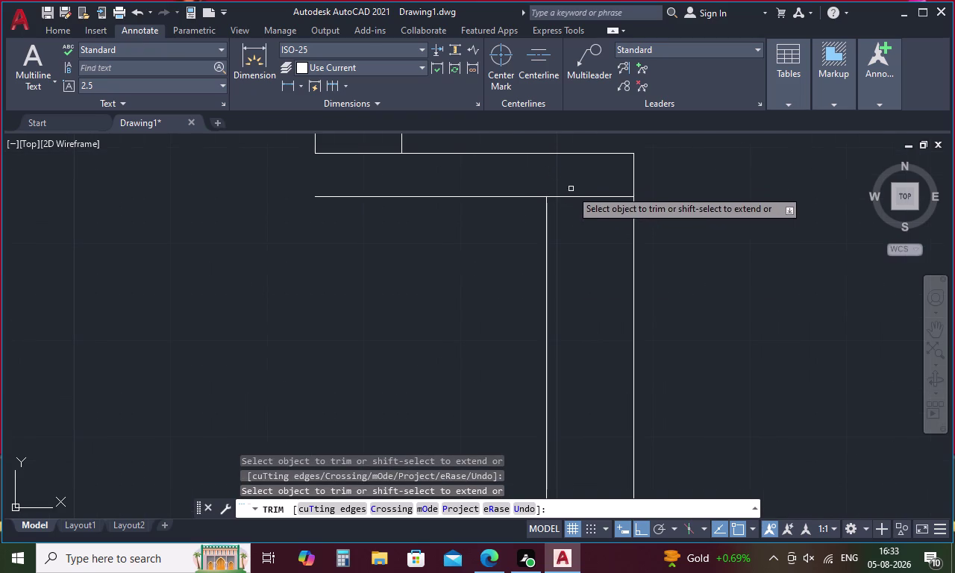
drag(571, 189, 577, 208)
click(579, 195)
scroll(down, 3)
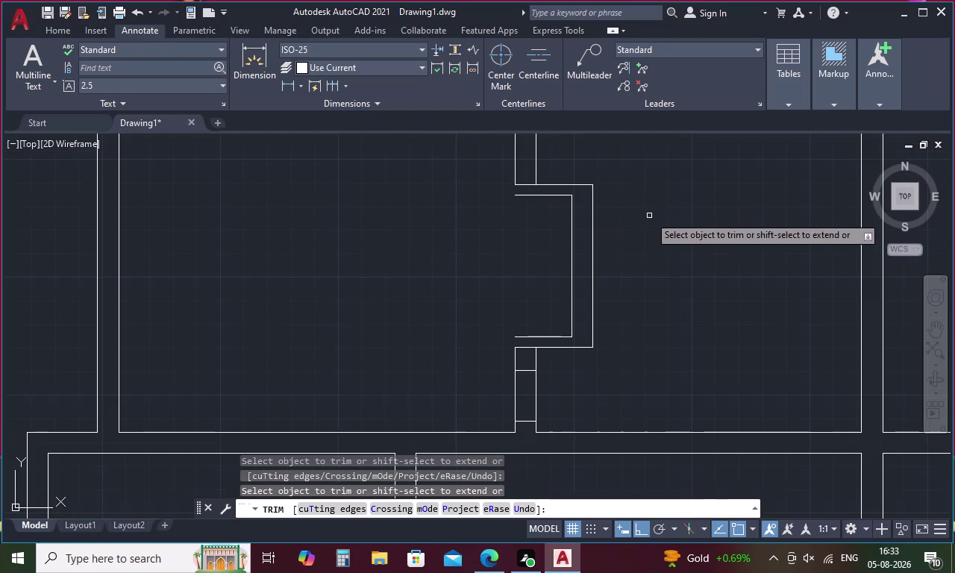
key(Escape)
Extend a central wall line to its boundary.
key(e)
key(x)
key(space)
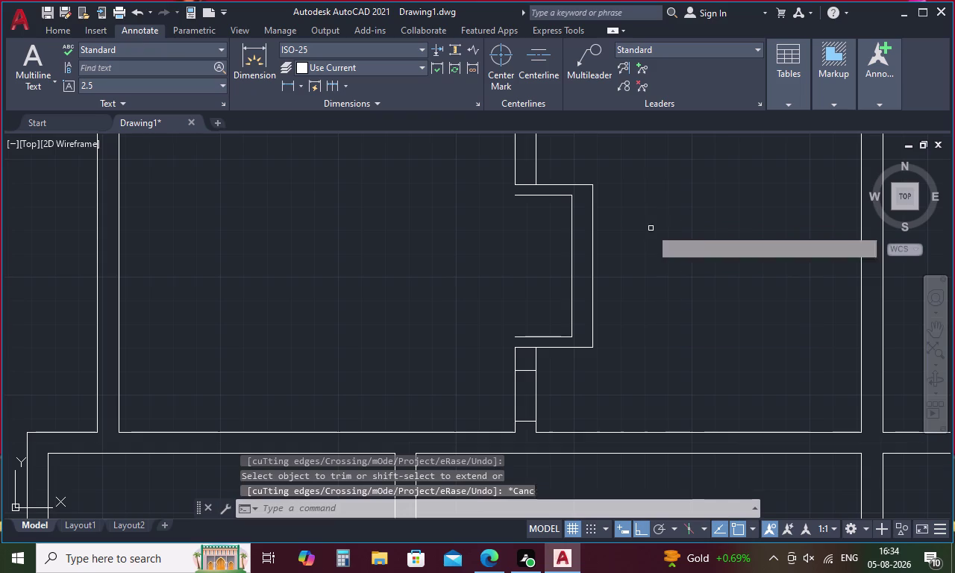
click(513, 162)
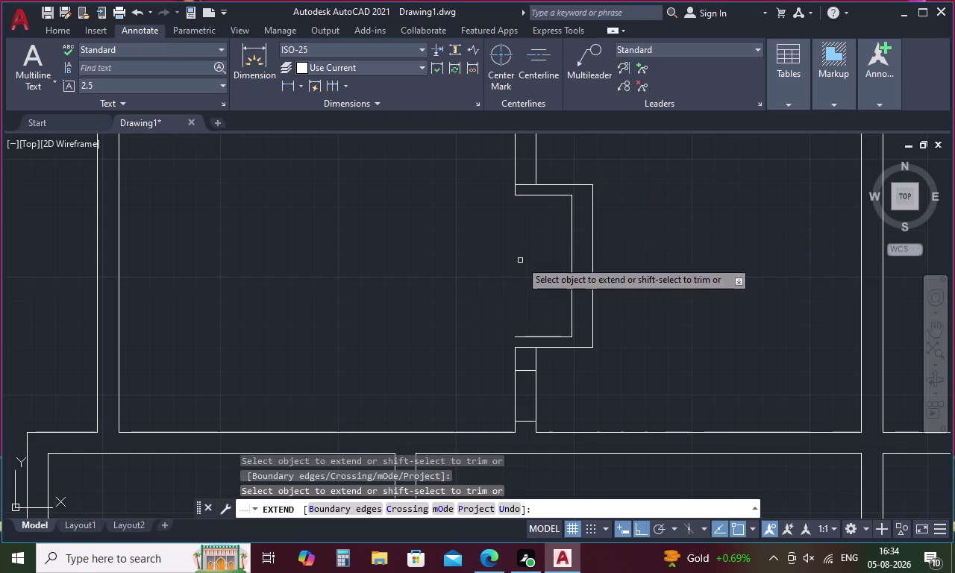
click(516, 357)
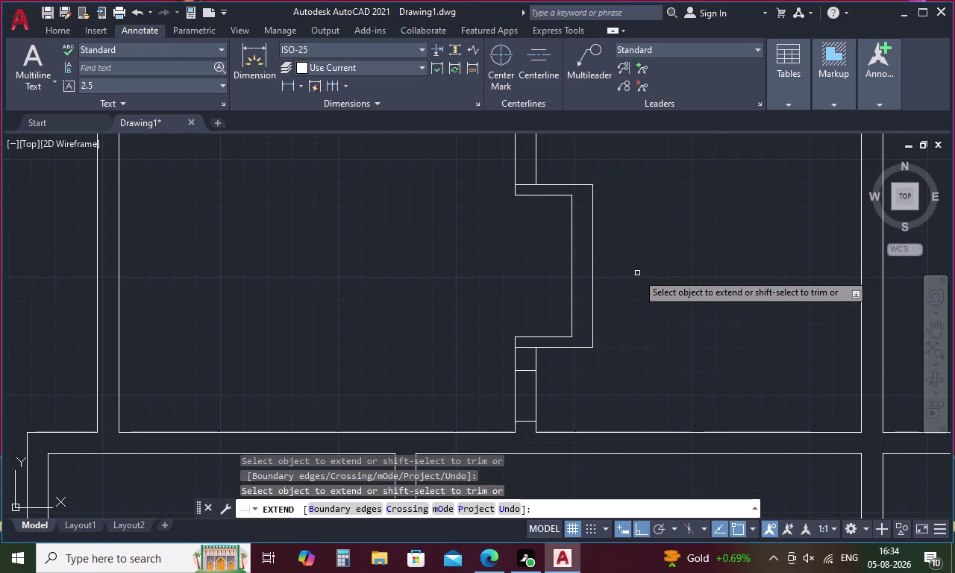
key(Escape)
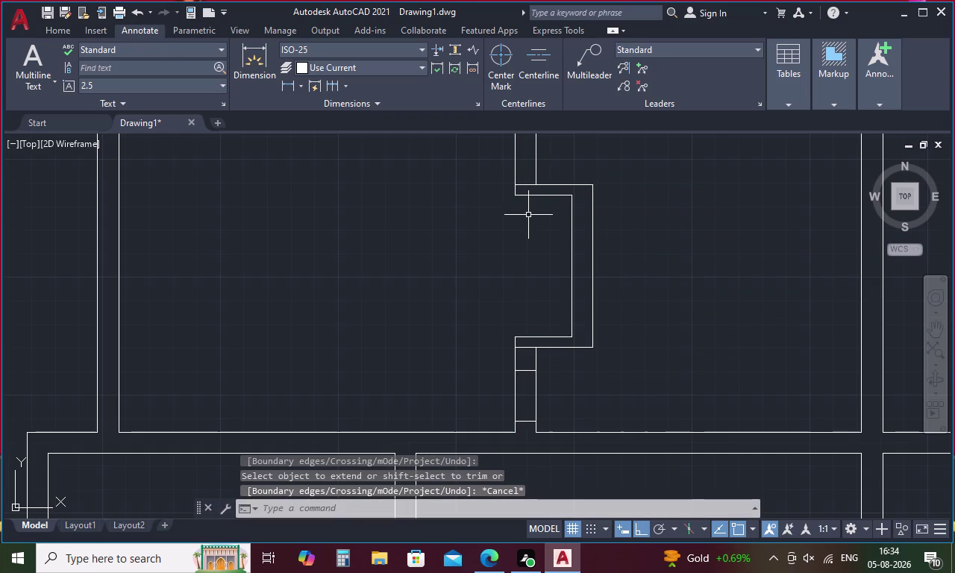
Trim two wall-line segments from the lower opening and select the leftover cross line.
text(tr)
key(space)
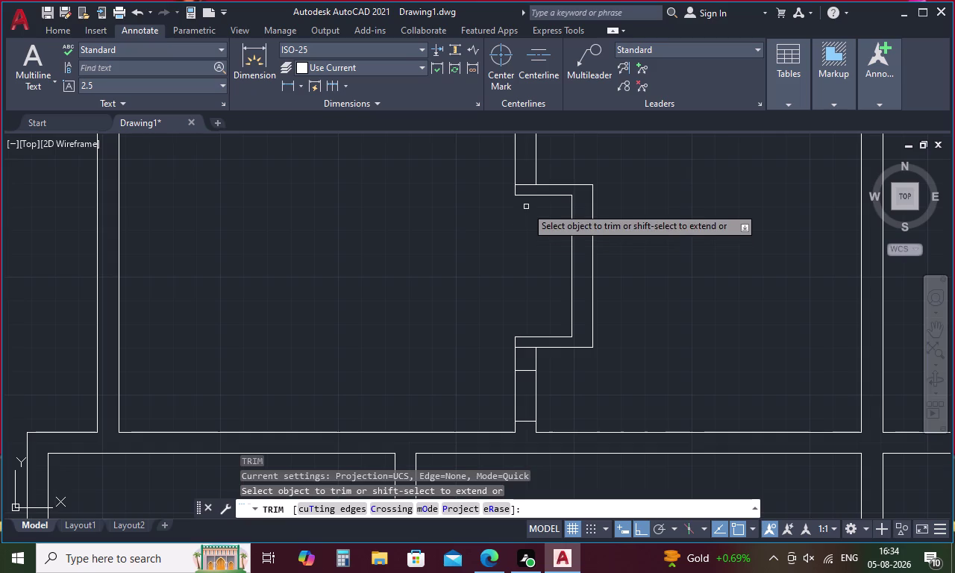
click(526, 183)
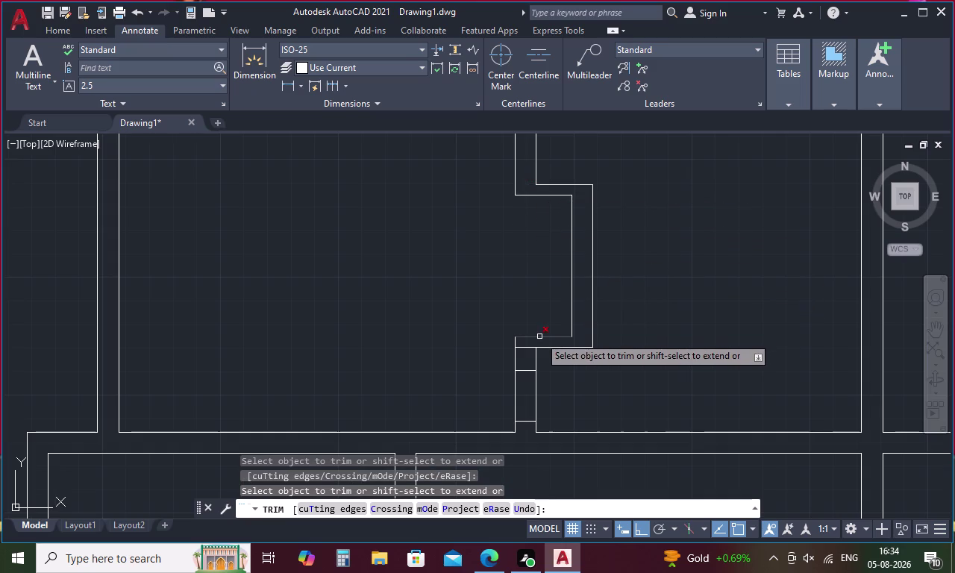
click(526, 349)
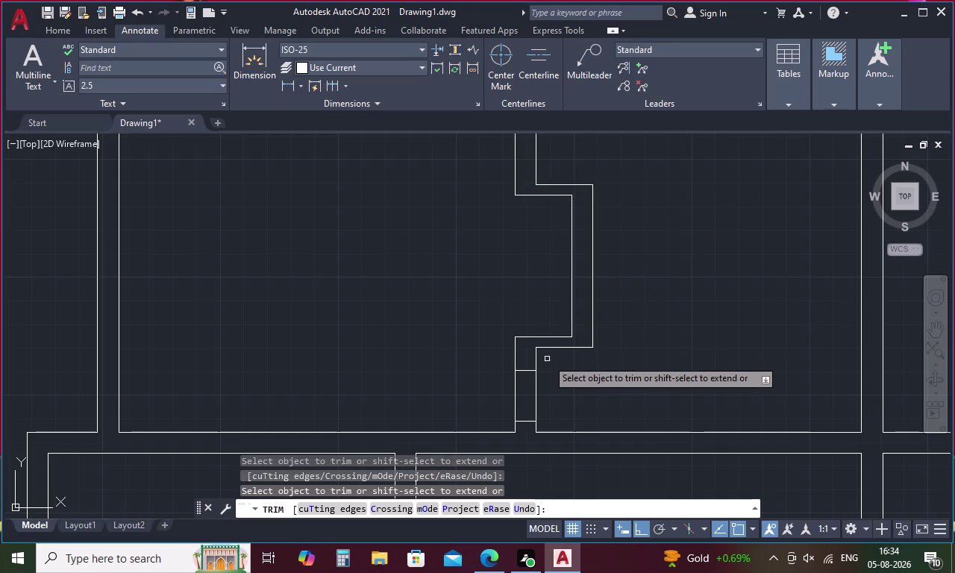
key(Escape)
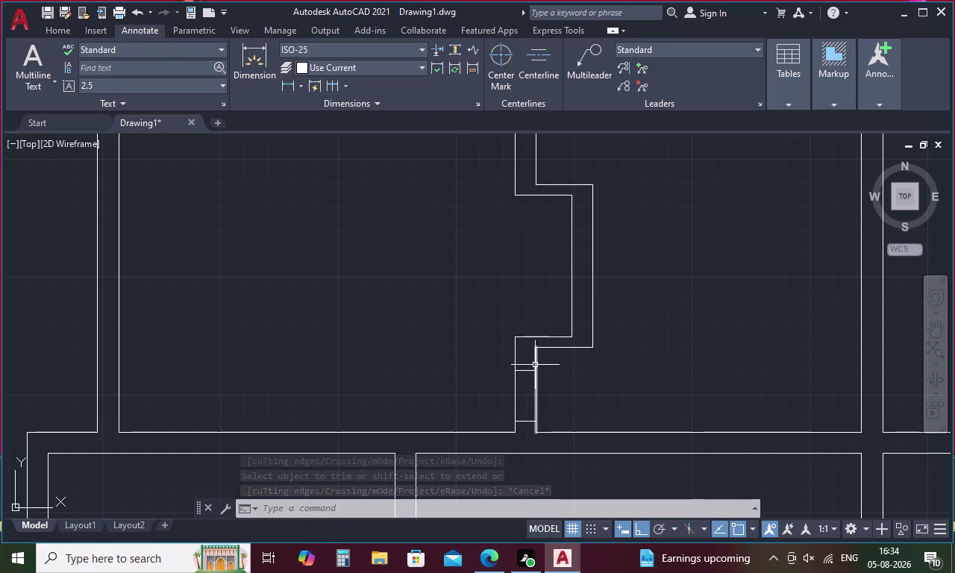
click(525, 372)
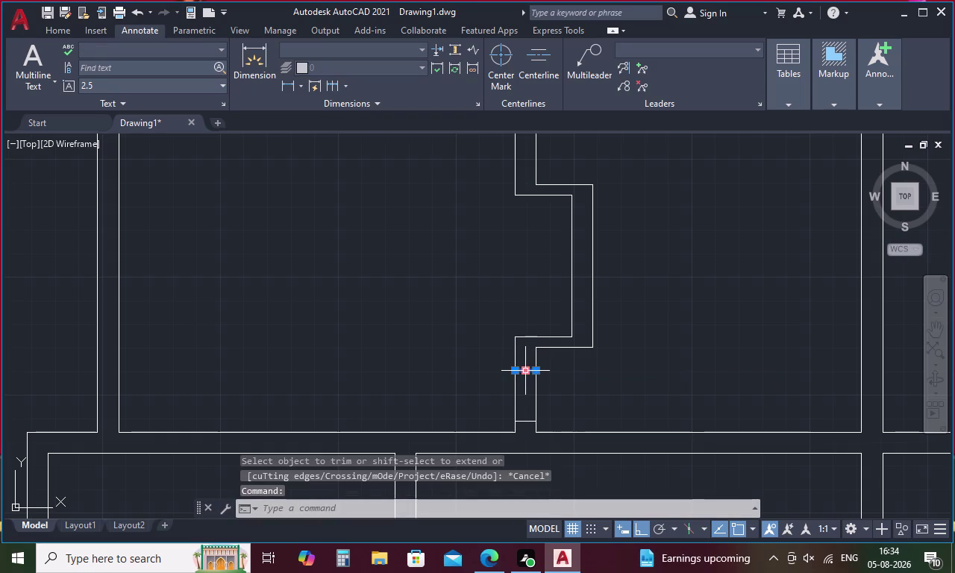
Erase the leftover cross line in the opening.
key(Delete)
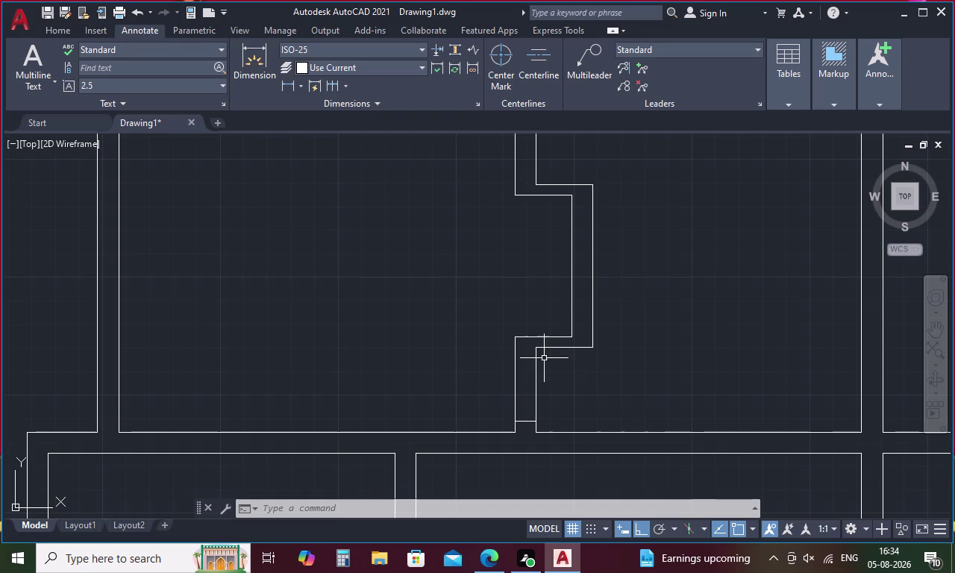
key(0)
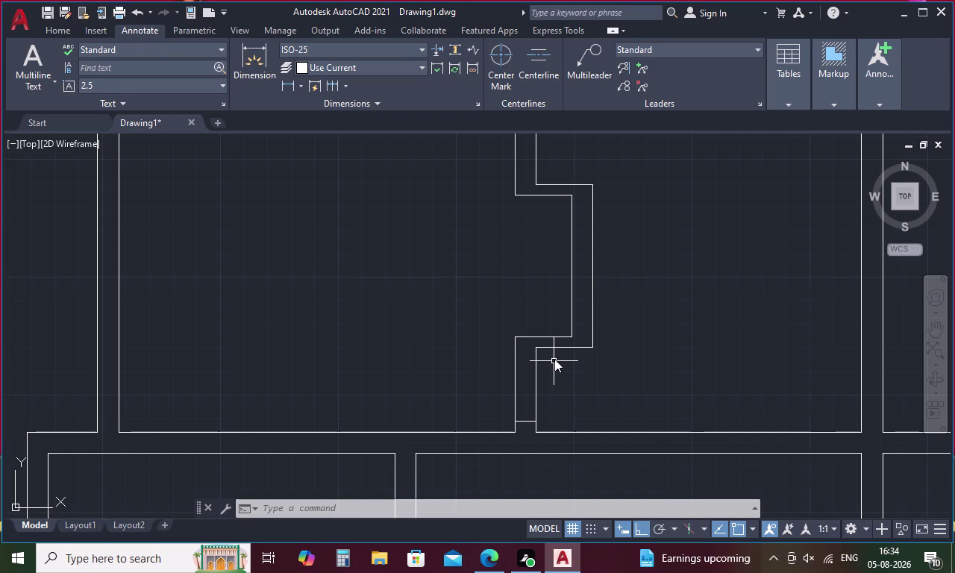
key(Return)
key(2)
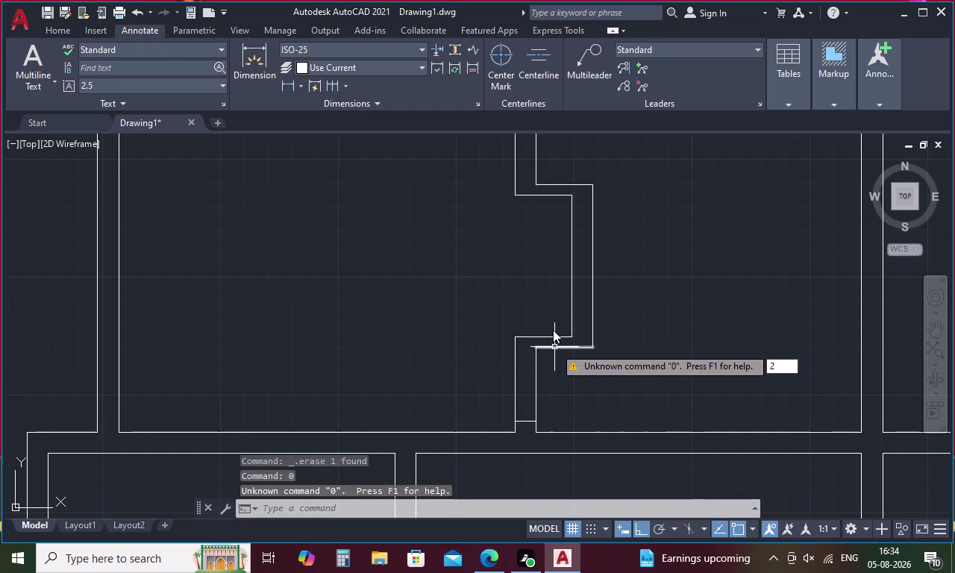
key(comma)
key(Return)
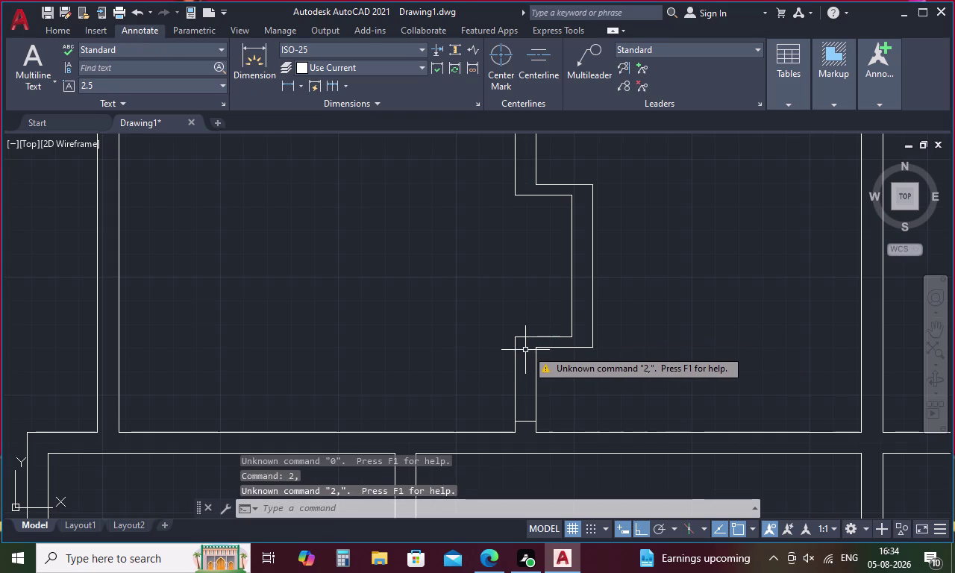
key(Escape)
Offset the lower cross line 2.2 feet upward into the opening.
key(o)
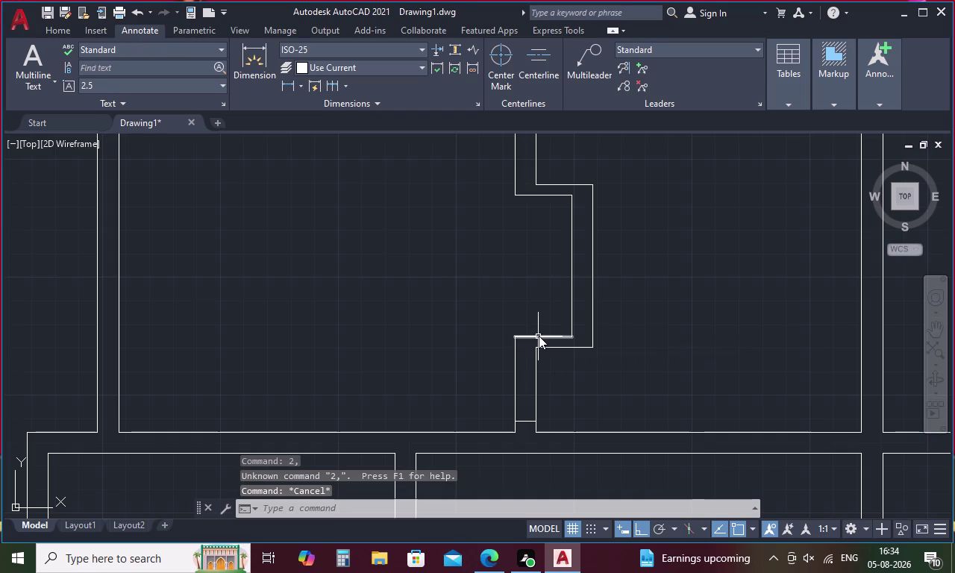
key(Return)
text(2)
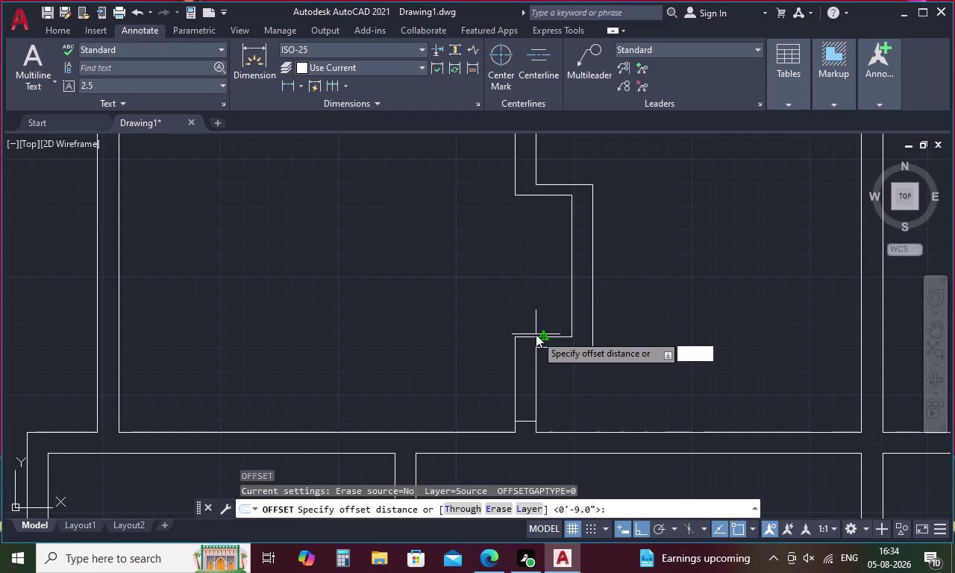
text(.2)
key(apostrophe)
key(space)
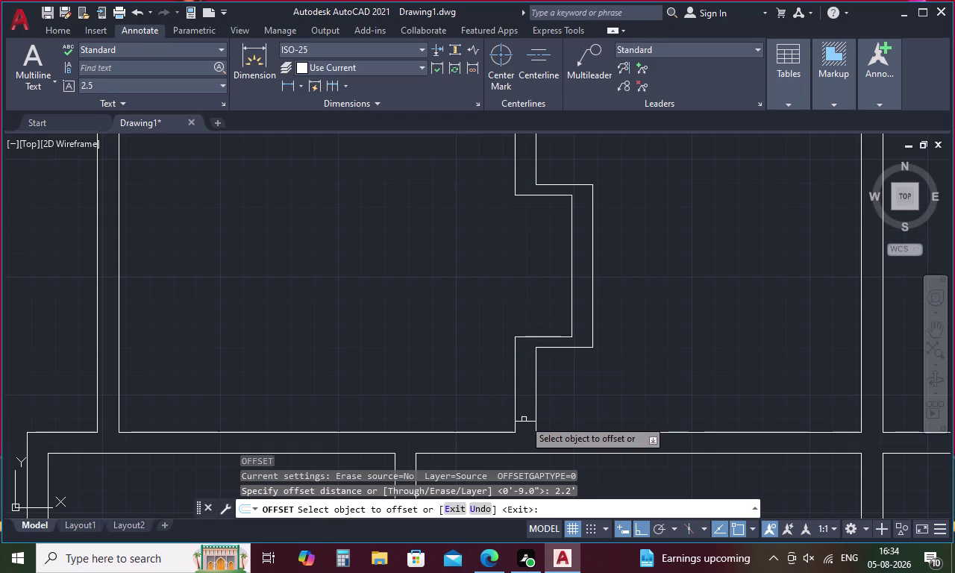
click(524, 421)
click(527, 382)
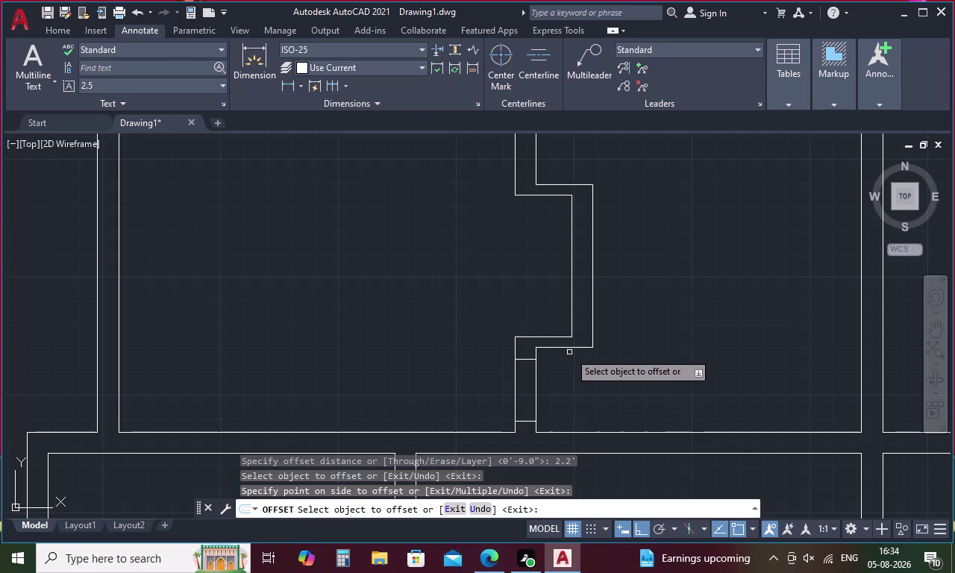
key(Escape)
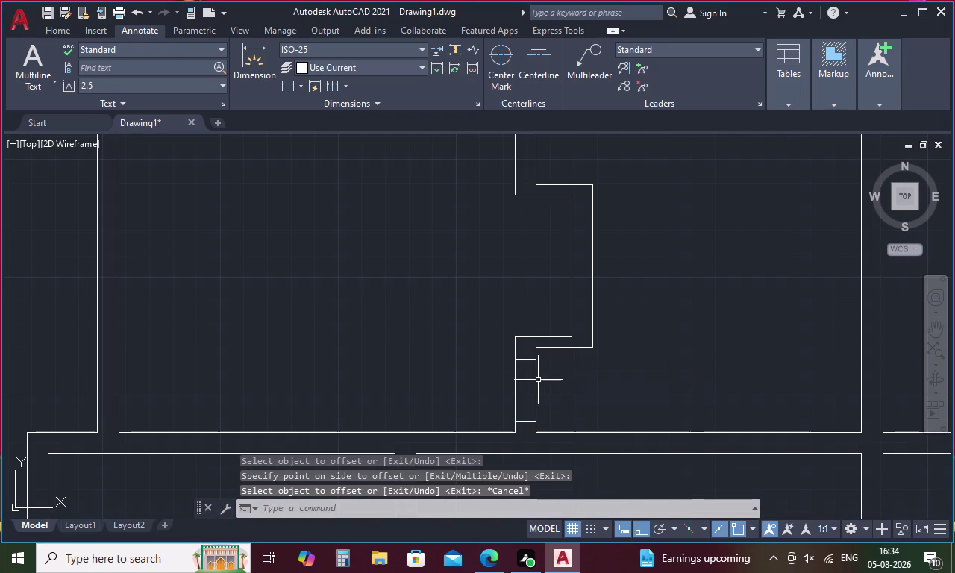
key(l)
key(Return)
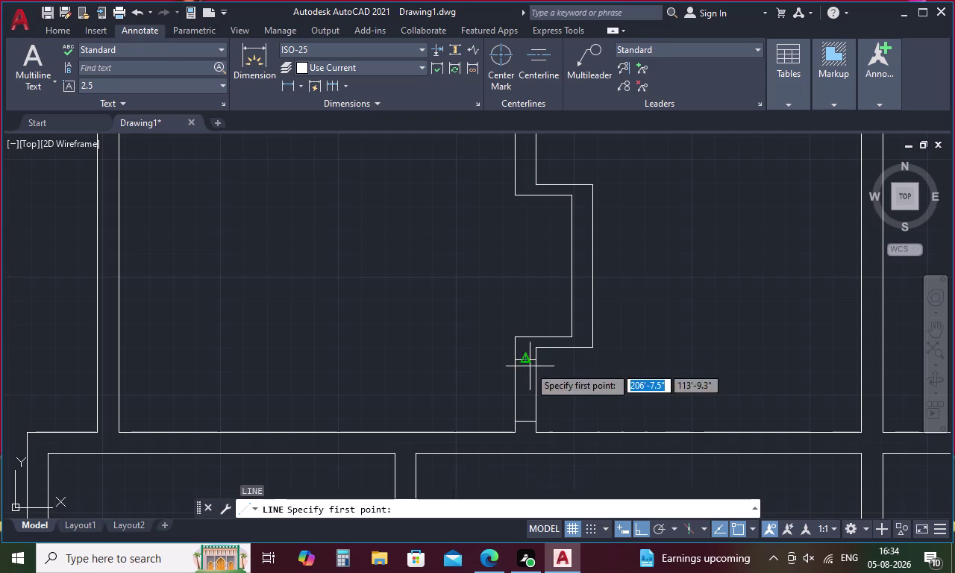
Draw a 2.2-foot line leftward from the door opening corner.
click(514, 358)
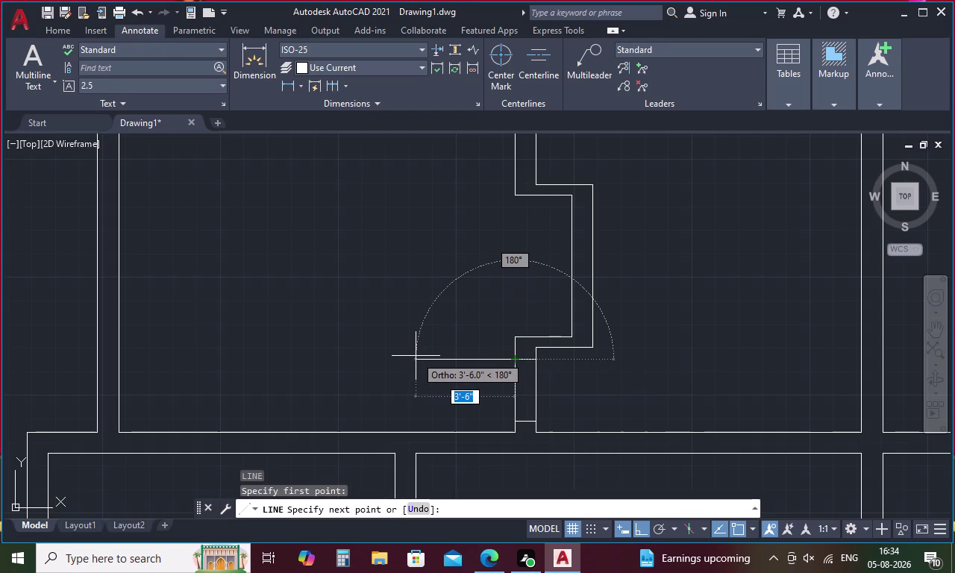
text(2.)
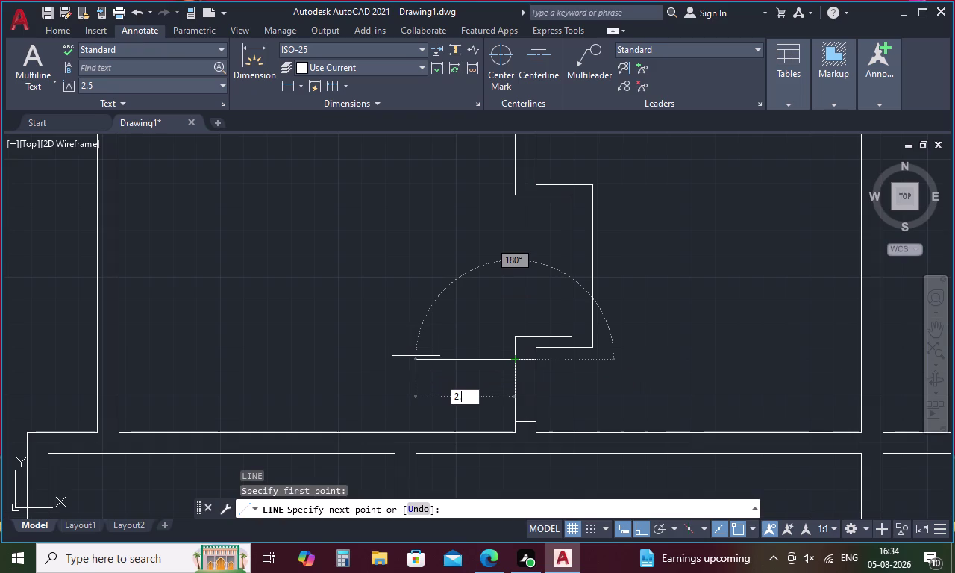
text(2')
key(space)
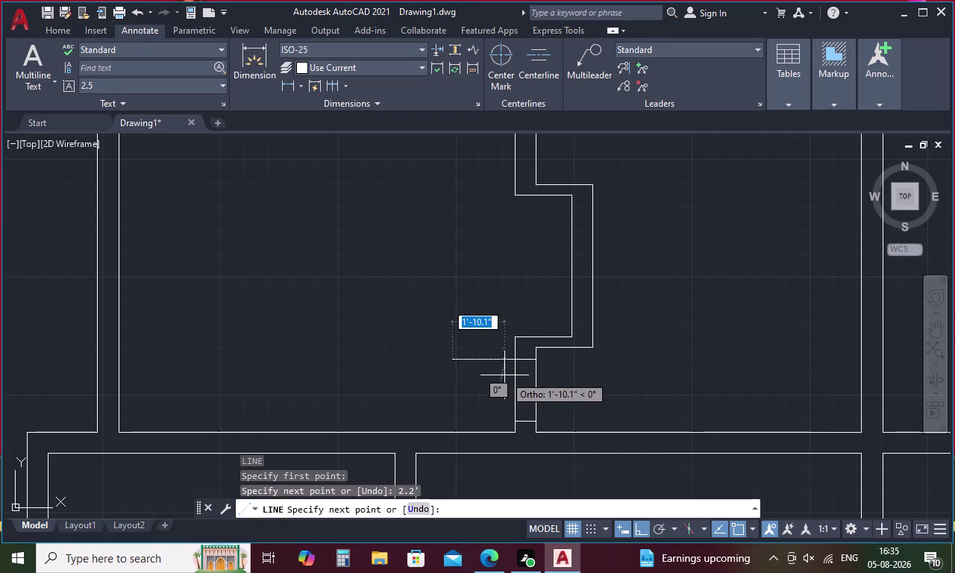
key(Escape)
key(0)
key(space)
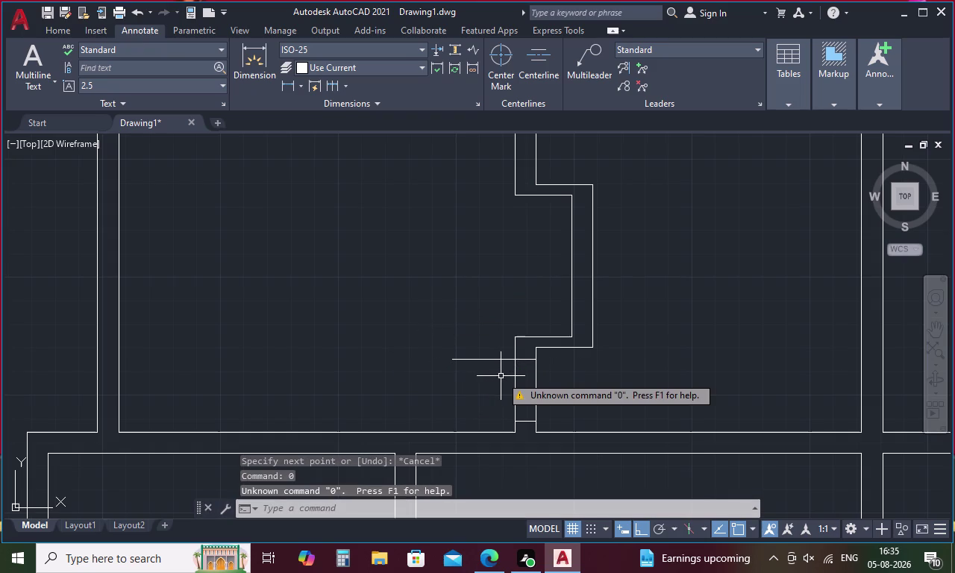
key(1)
key(space)
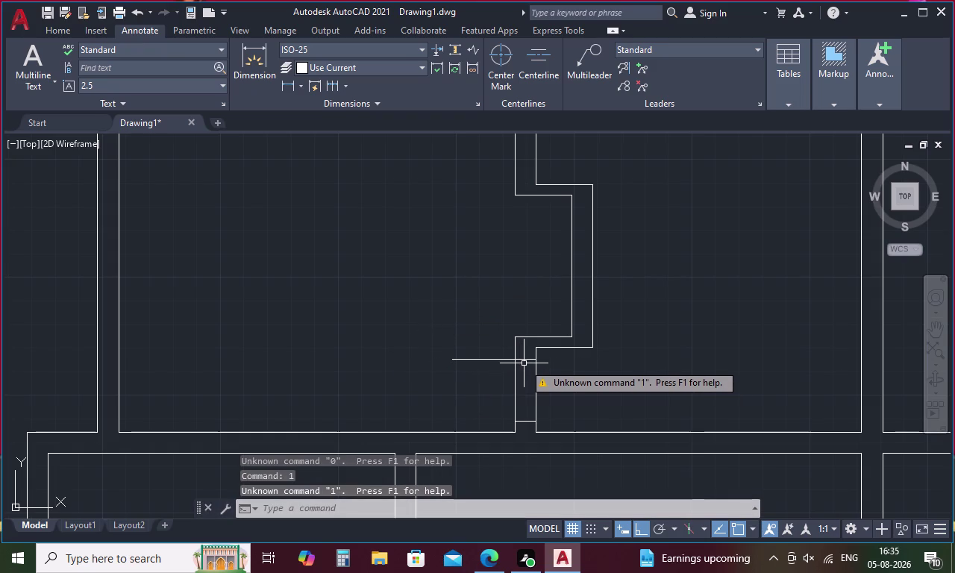
key(Escape)
key(Escape)
Offset the notch's short vertical wall line by 1.
key(o)
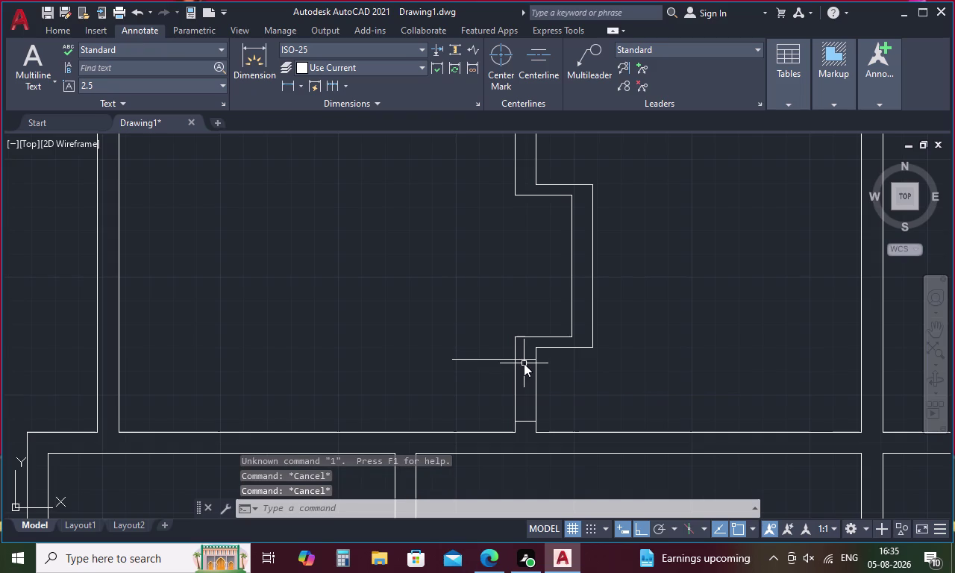
key(space)
text(1)
key(space)
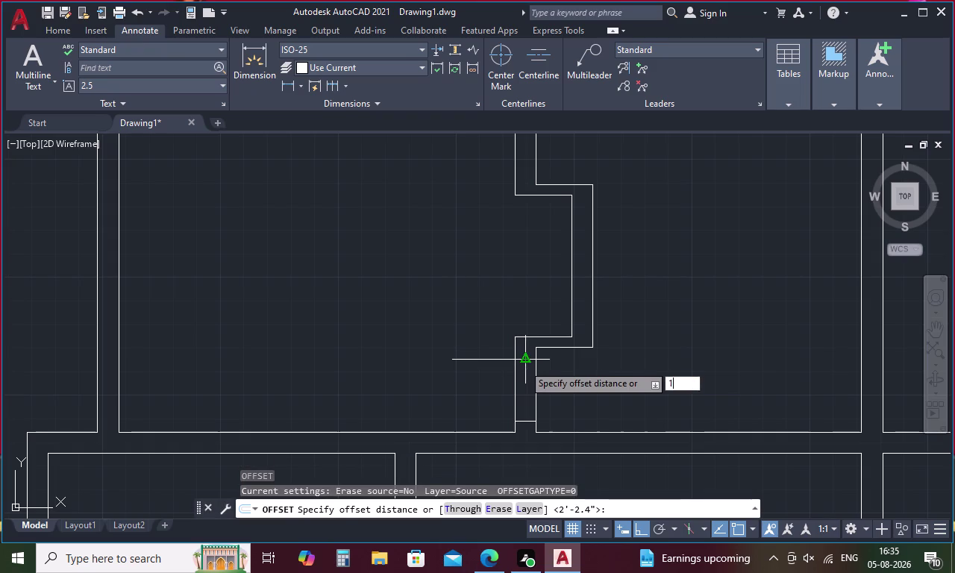
click(525, 358)
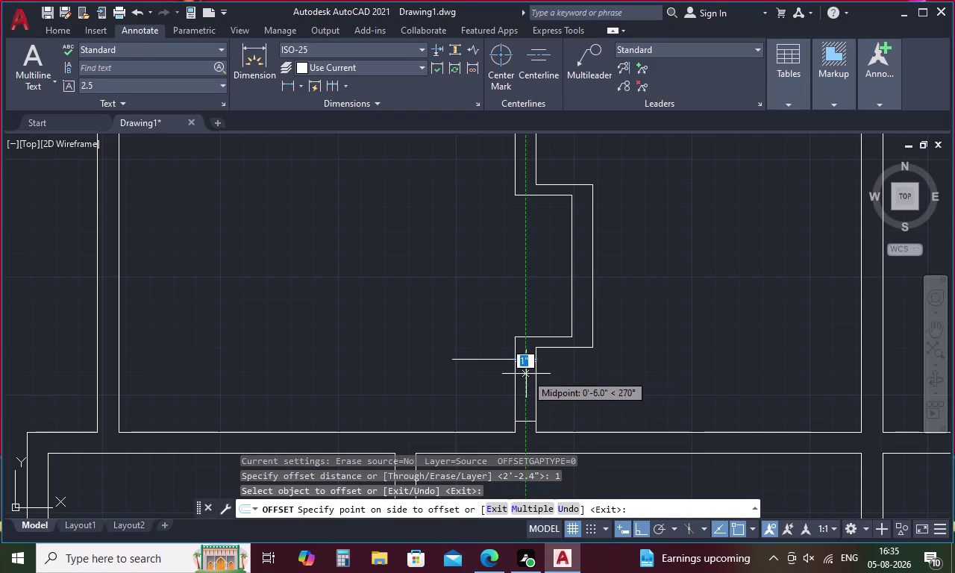
click(526, 374)
key(Escape)
key(l)
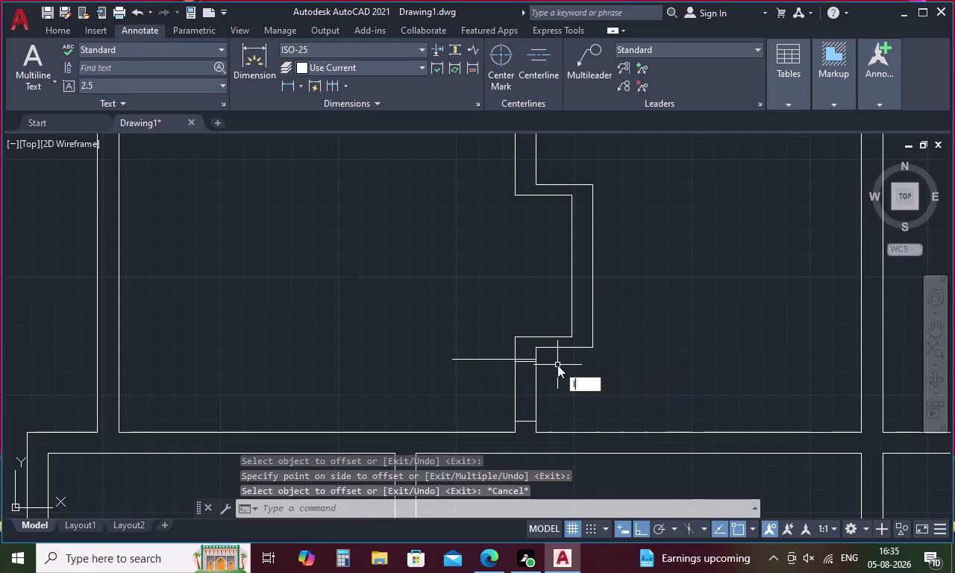
key(Escape)
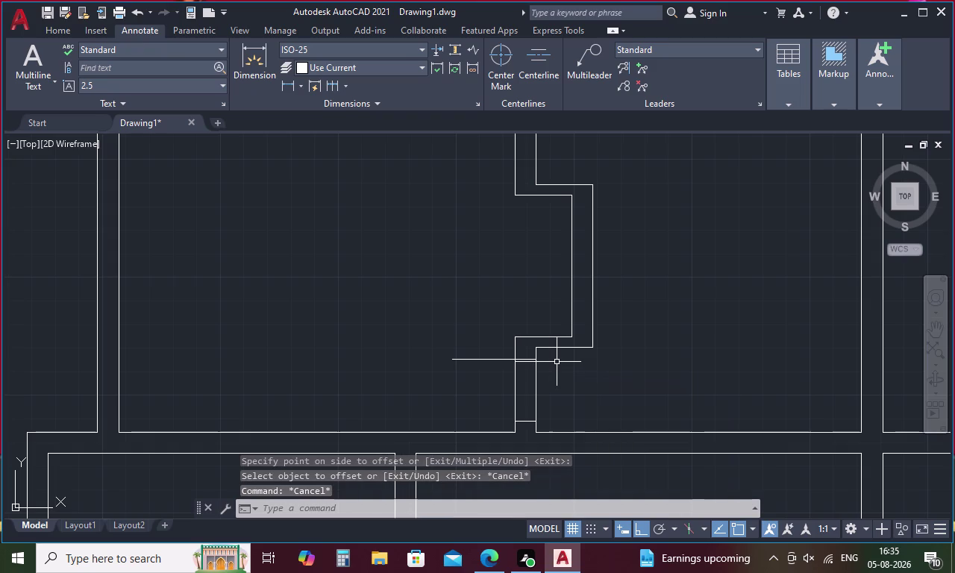
Erase the leftover short vertical line near the opening.
key(a)
key(space)
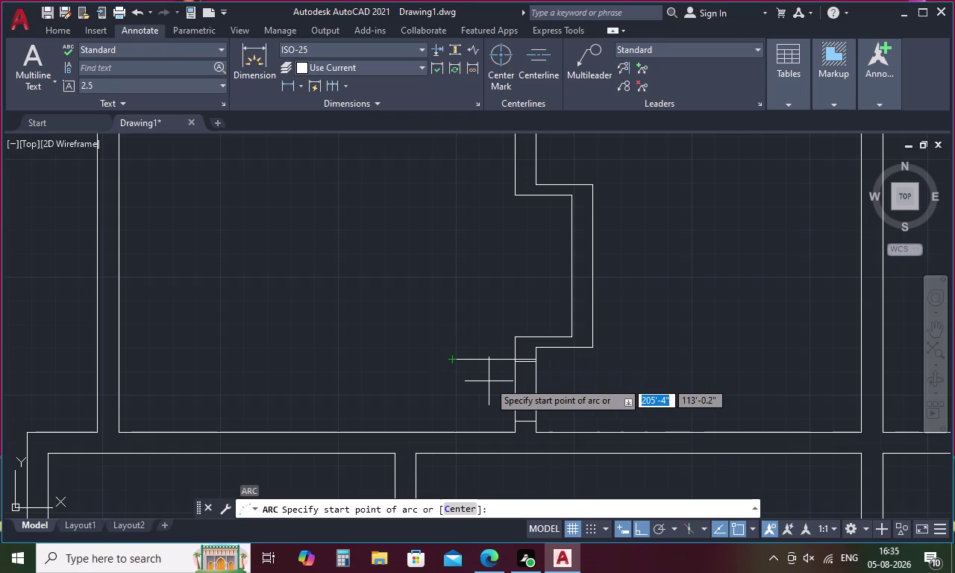
key(Escape)
click(524, 362)
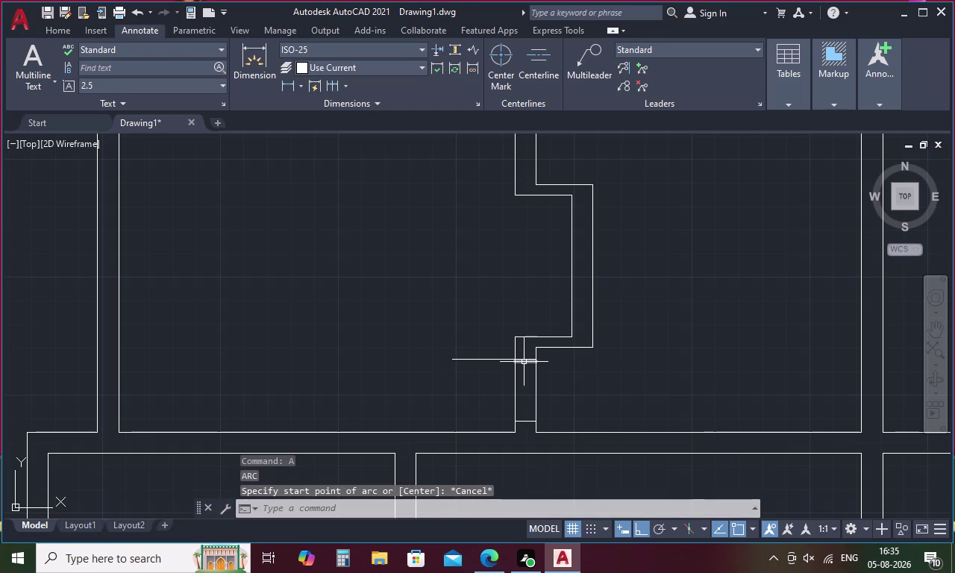
key(Delete)
Double the 2.2' door-leaf line with a parallel copy offset by 1.
text(o)
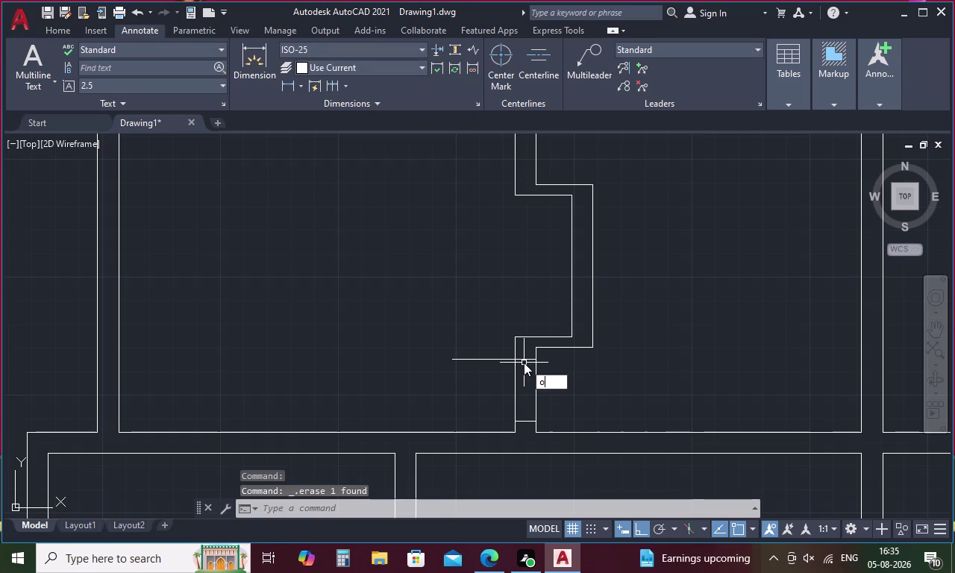
key(space)
text(1)
key(space)
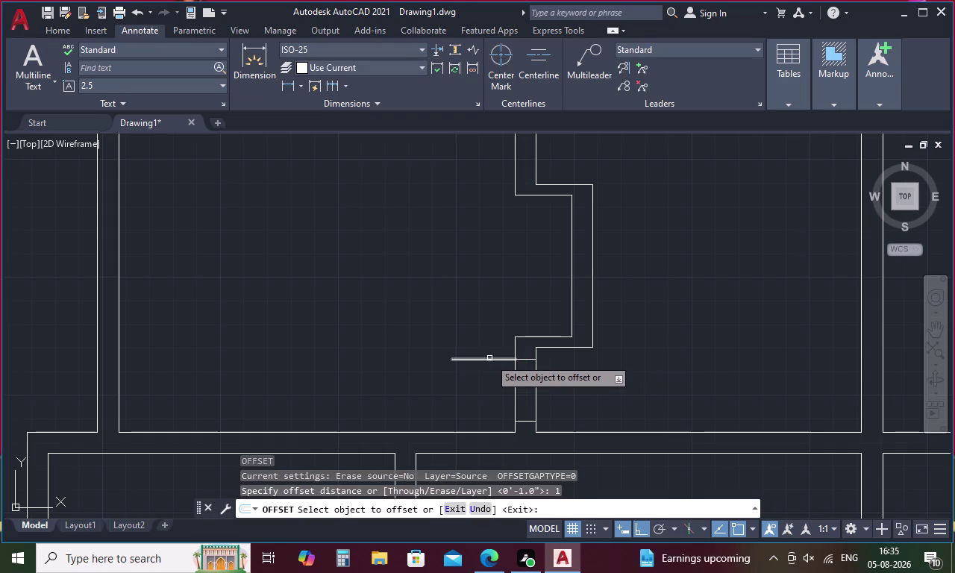
click(490, 358)
click(490, 376)
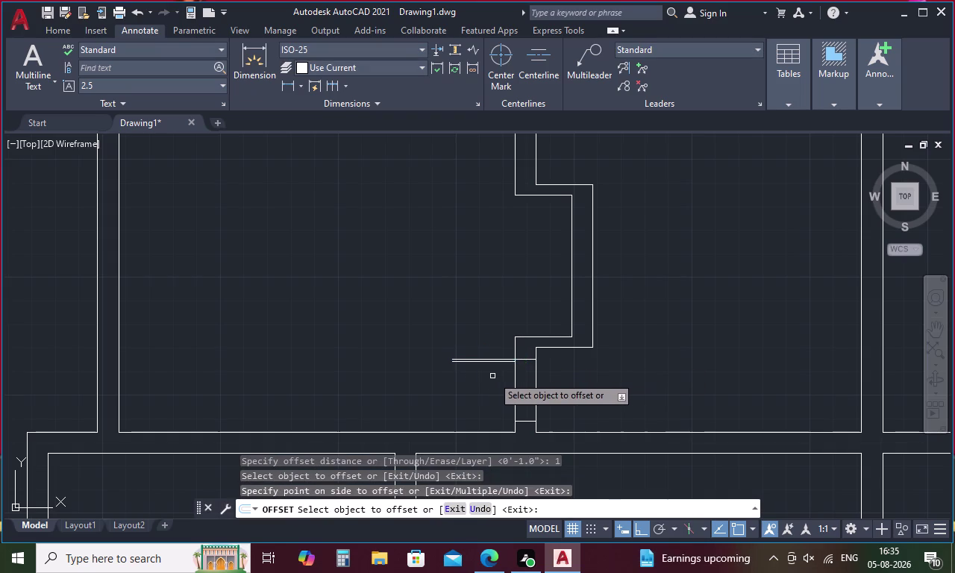
key(Escape)
text(a)
key(space)
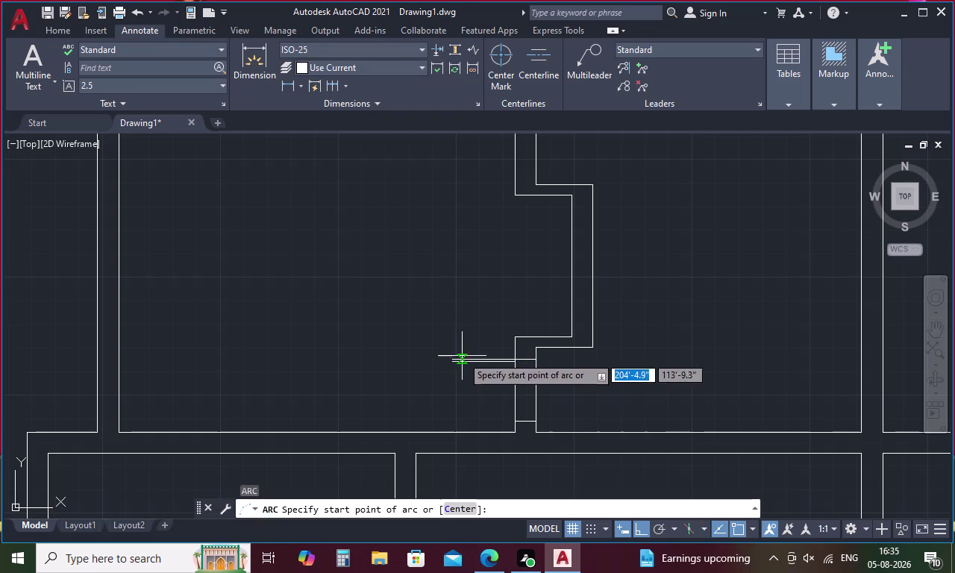
Draw a three-point arc from the door leaf's outer end to the wall end.
scroll(up, 3)
click(438, 395)
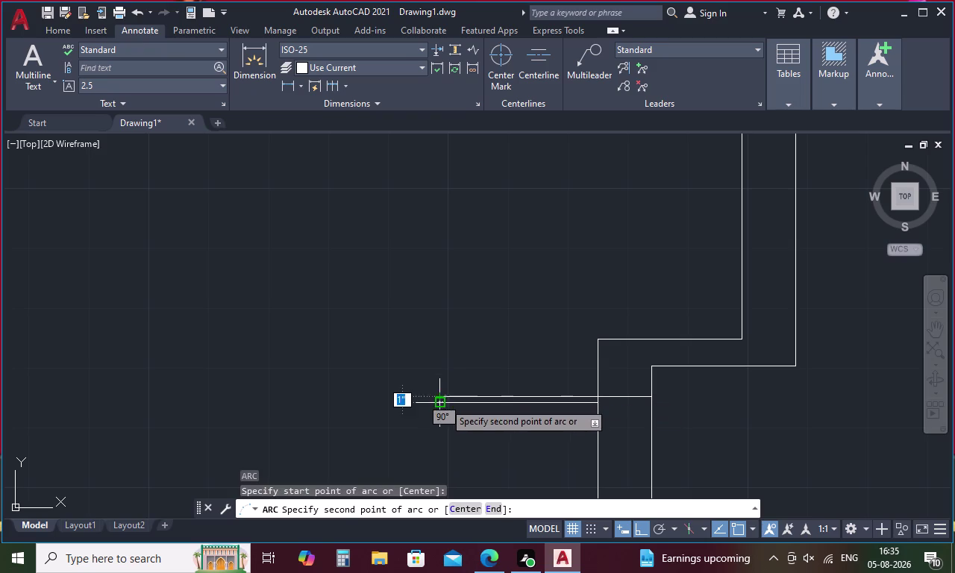
click(444, 402)
scroll(down, 3)
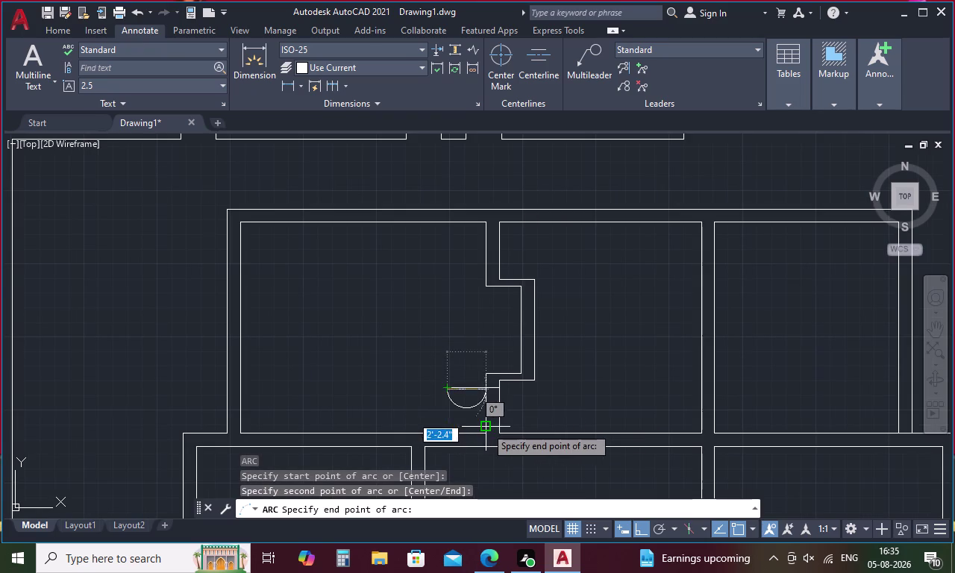
scroll(up, 3)
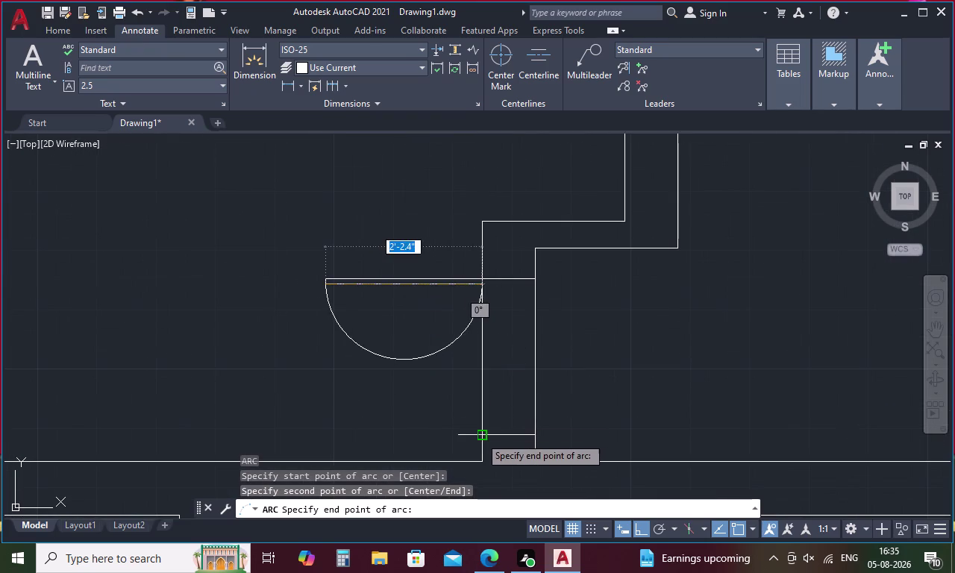
click(480, 436)
key(Escape)
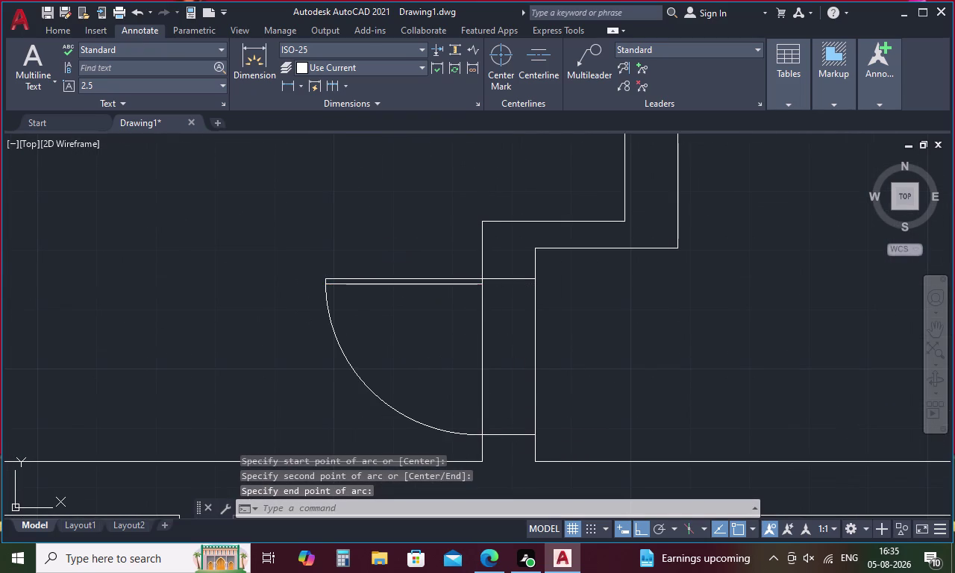
key(y)
key(BackSpace)
Fence-trim the wall line lying inside the door swing arc.
text(tr)
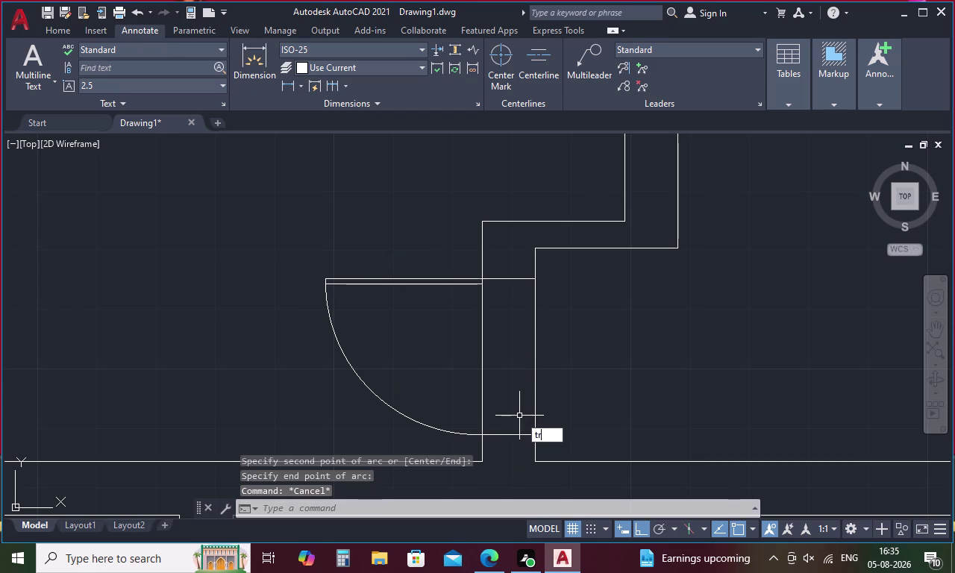
key(space)
drag(554, 355, 469, 363)
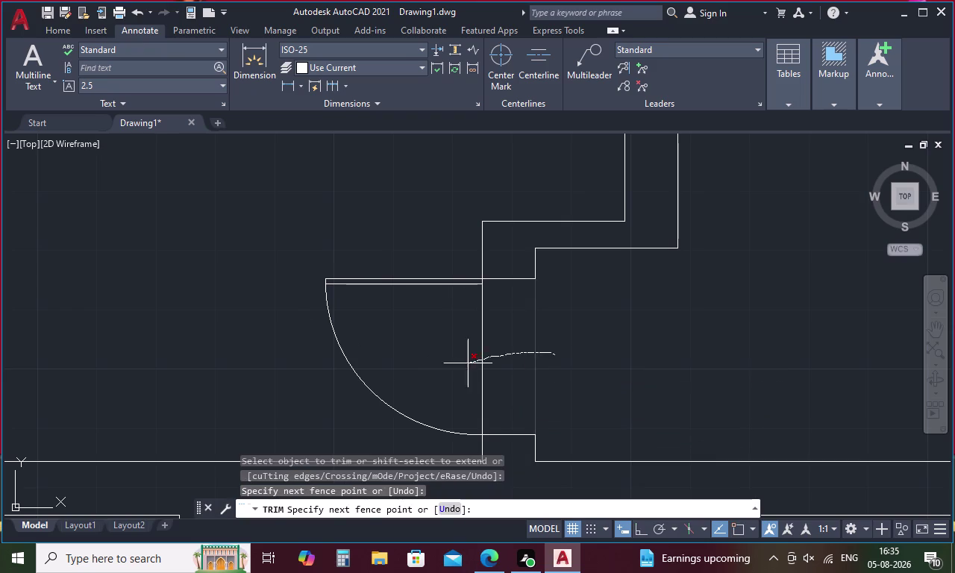
drag(470, 364, 466, 365)
scroll(down, 3)
key(space)
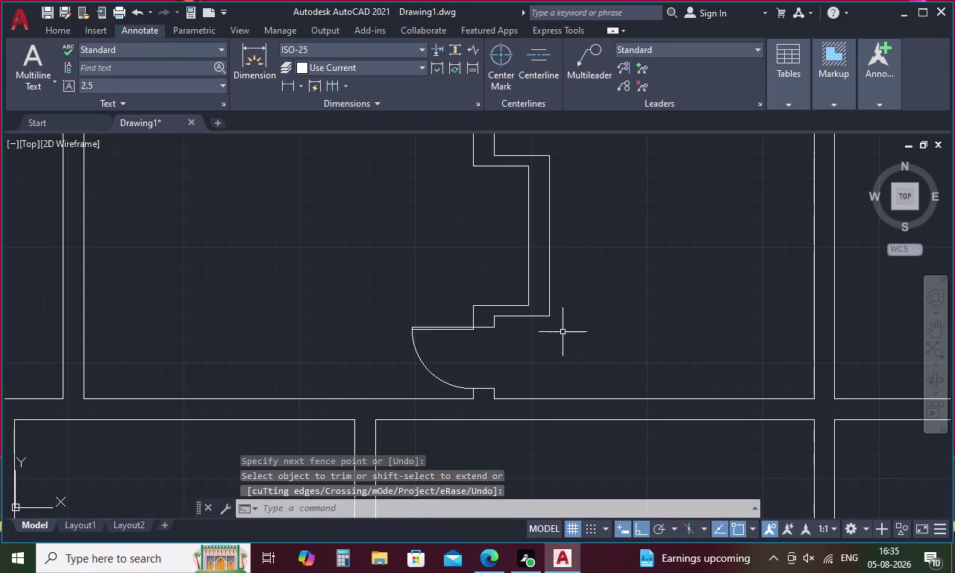
scroll(down, 3)
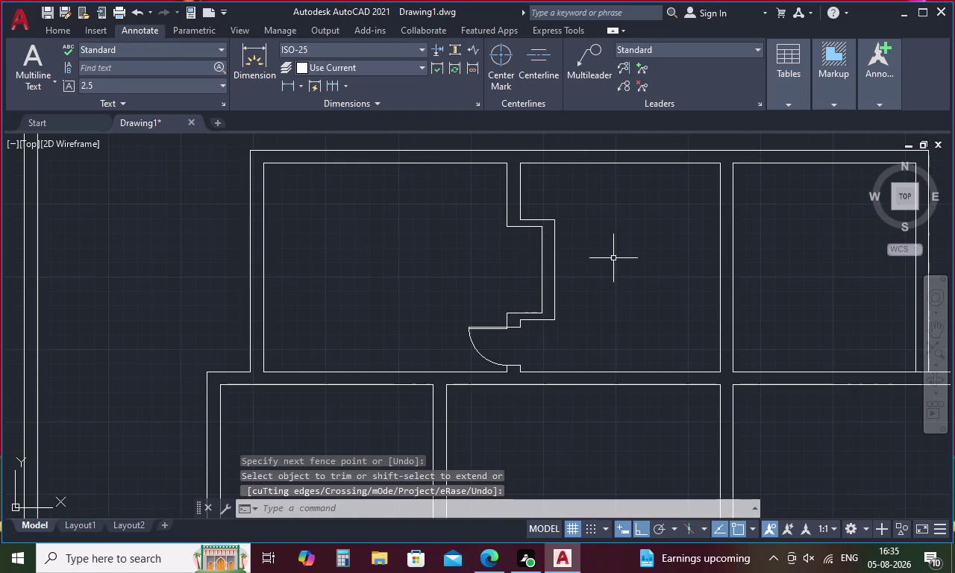
middle_drag(614, 258, 575, 259)
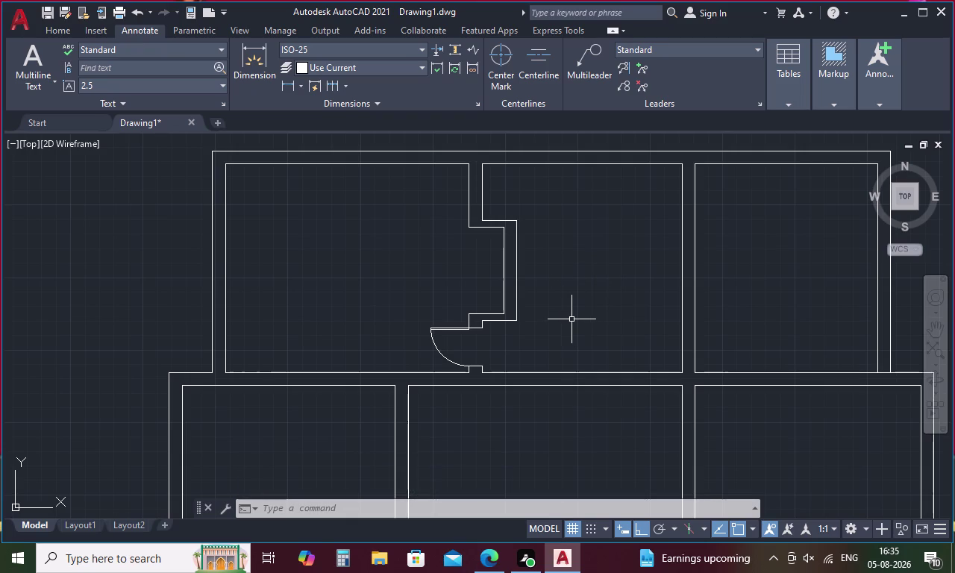
key(space)
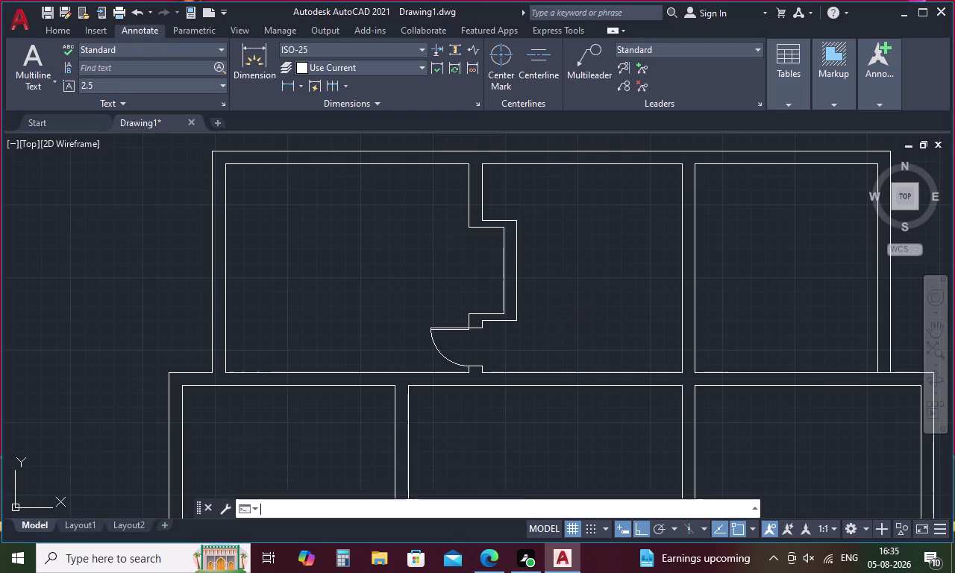
text(ex)
key(space)
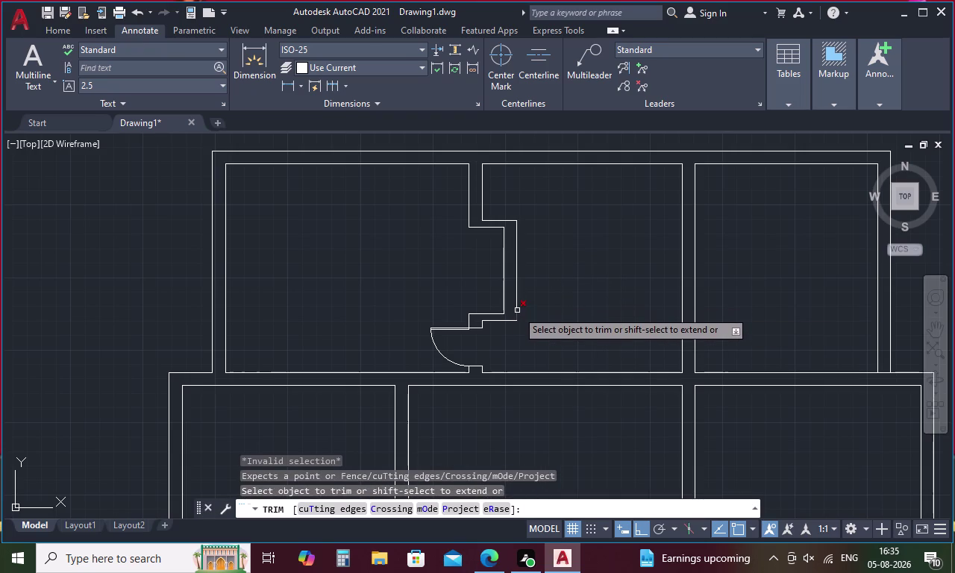
Extend the short inner wall line down to the lower outer wall.
key(Escape)
text(ex)
key(space)
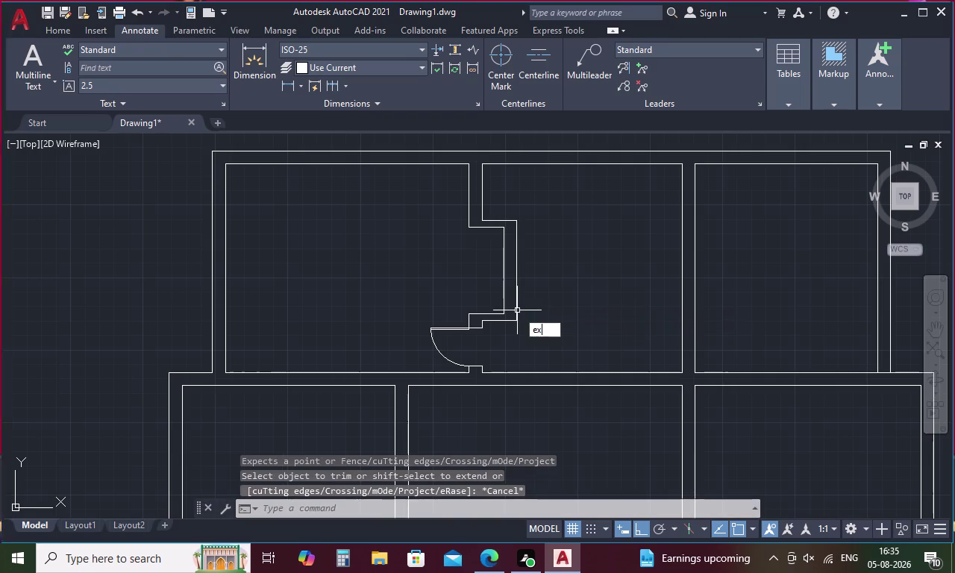
click(518, 314)
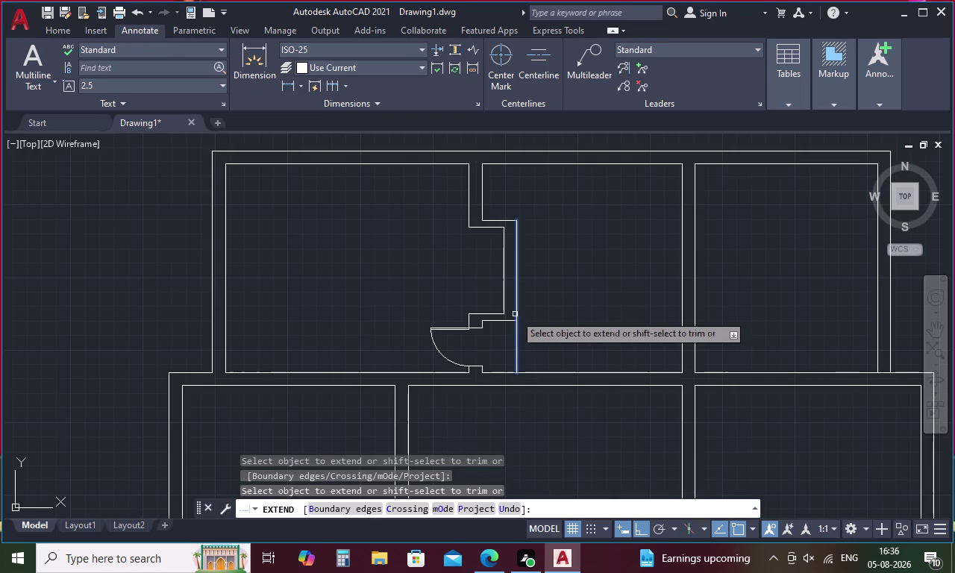
click(515, 314)
click(516, 348)
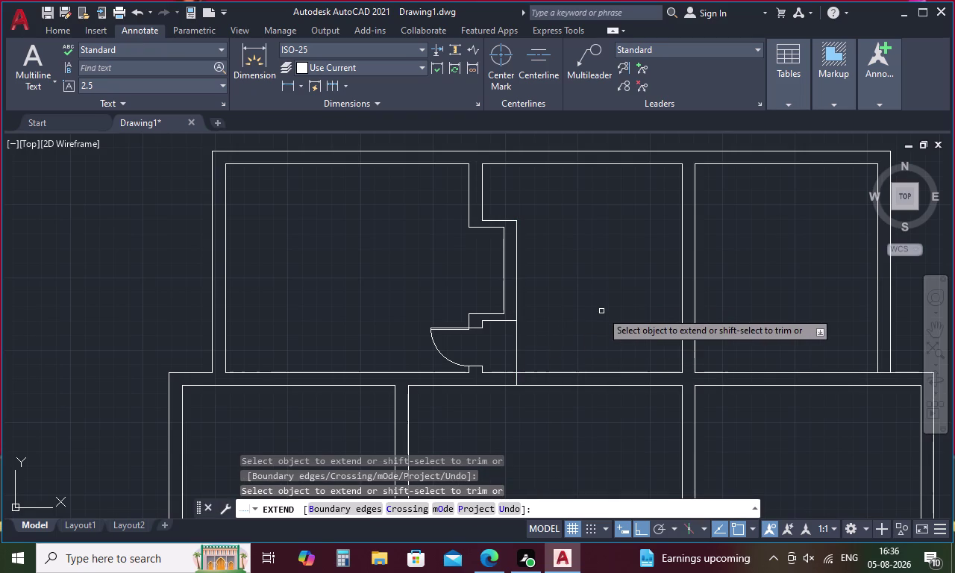
key(Escape)
Trim open the lower wall segments below the middle room with two fence cuts.
text(tr)
key(space)
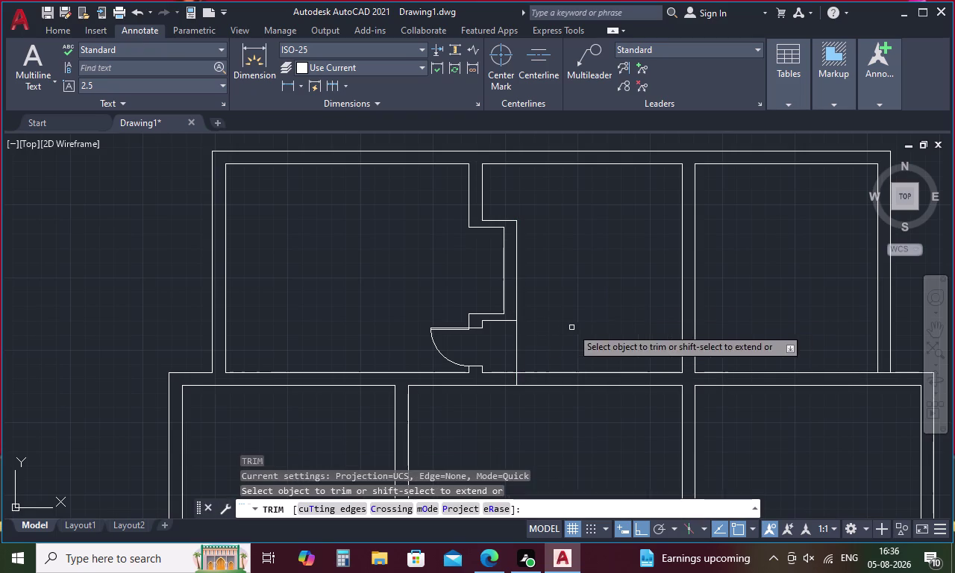
drag(546, 334, 516, 340)
drag(568, 347, 570, 401)
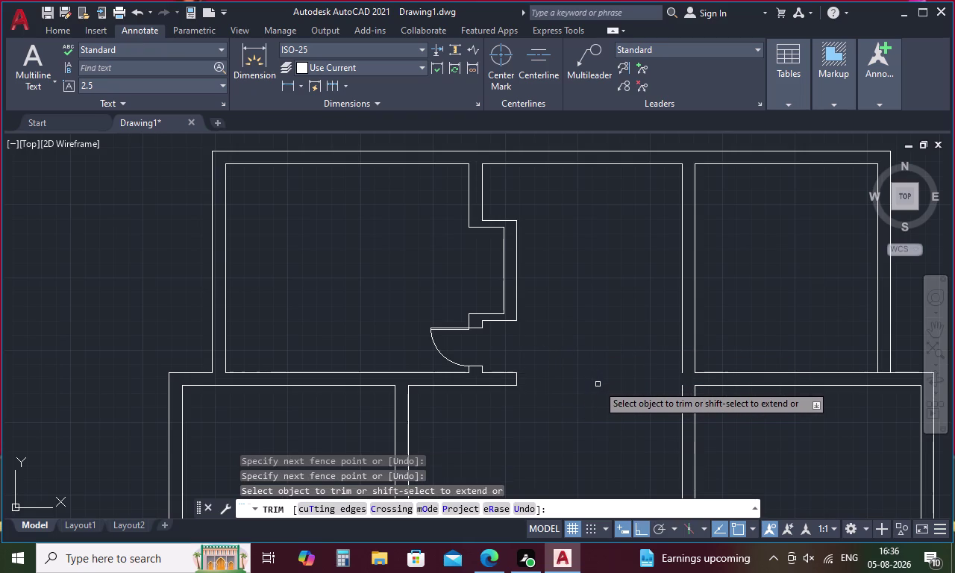
key(Escape)
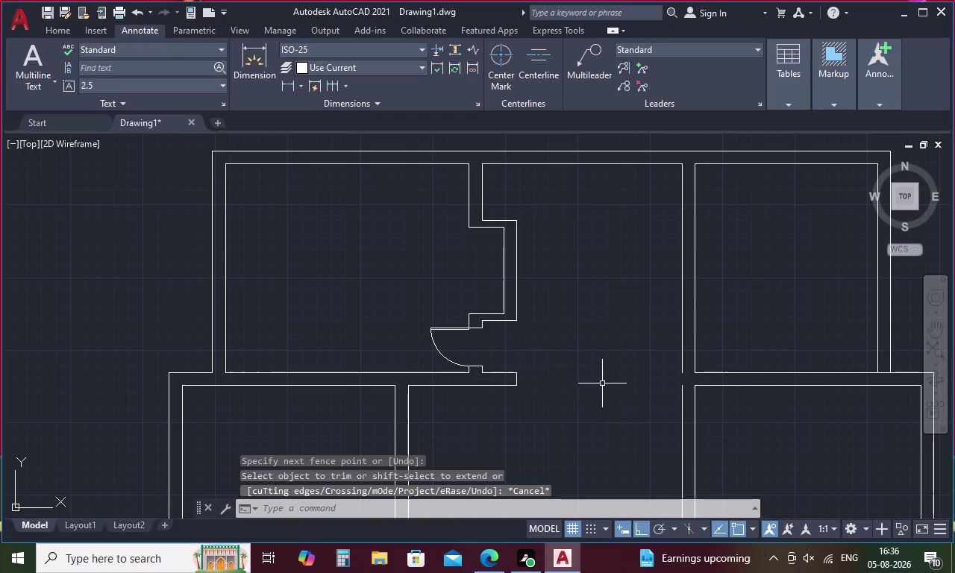
Select the long vertical wall line, clear it, and pan toward the left rooms.
click(683, 396)
click(683, 355)
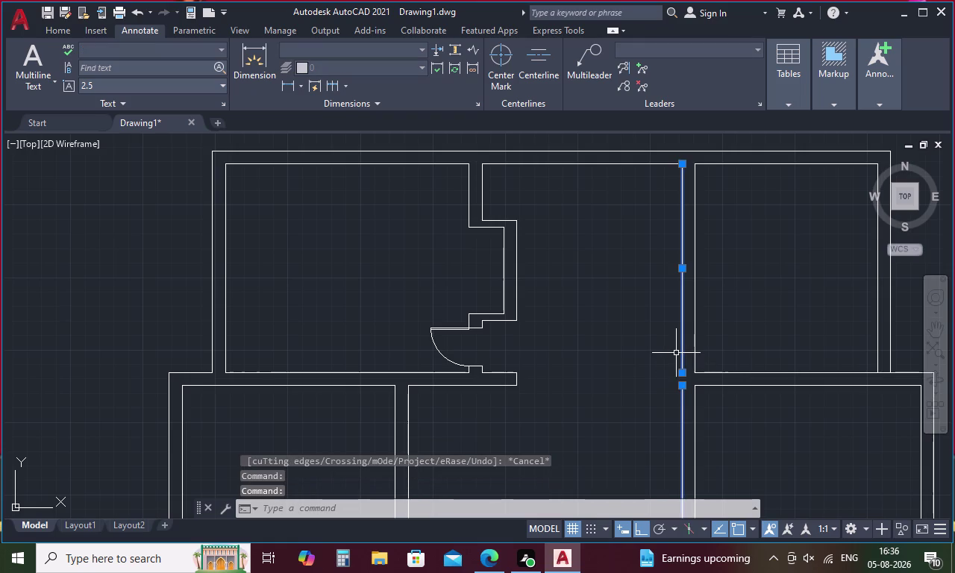
key(j)
key(space)
middle_drag(602, 279, 401, 282)
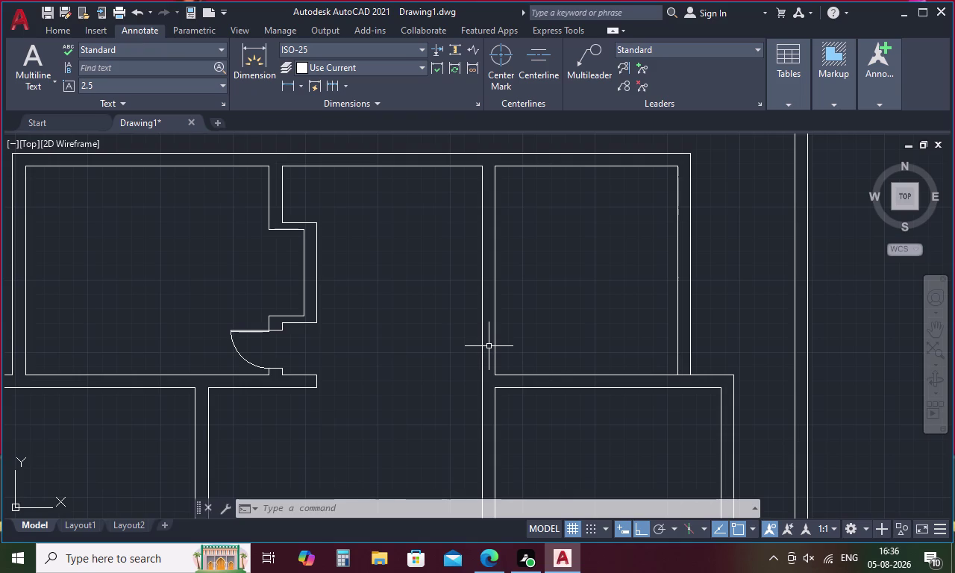
Draw a short line 4.5 units from the wall corner, then select the first door's leaf and arc.
text(l)
key(space)
key(t)
key(k)
key(space)
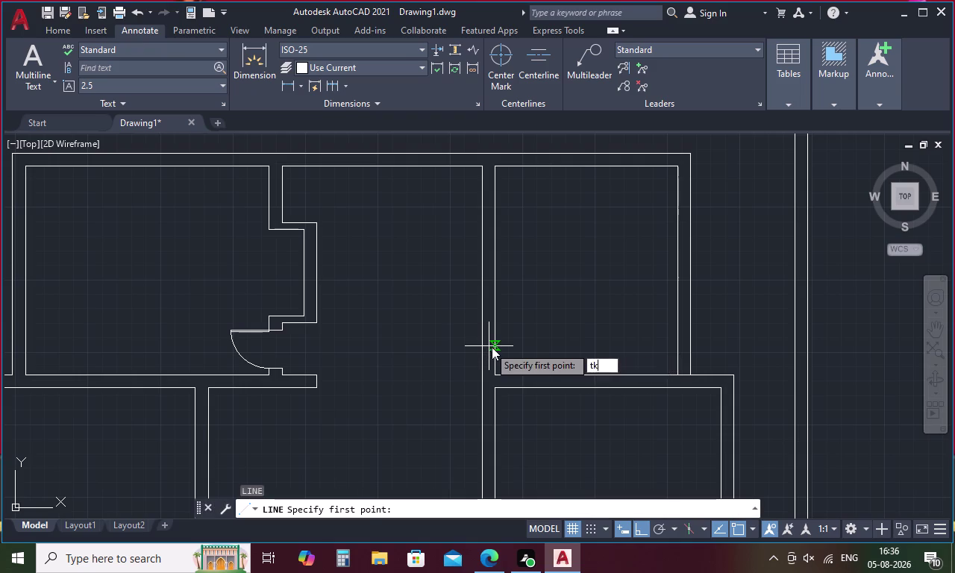
click(493, 372)
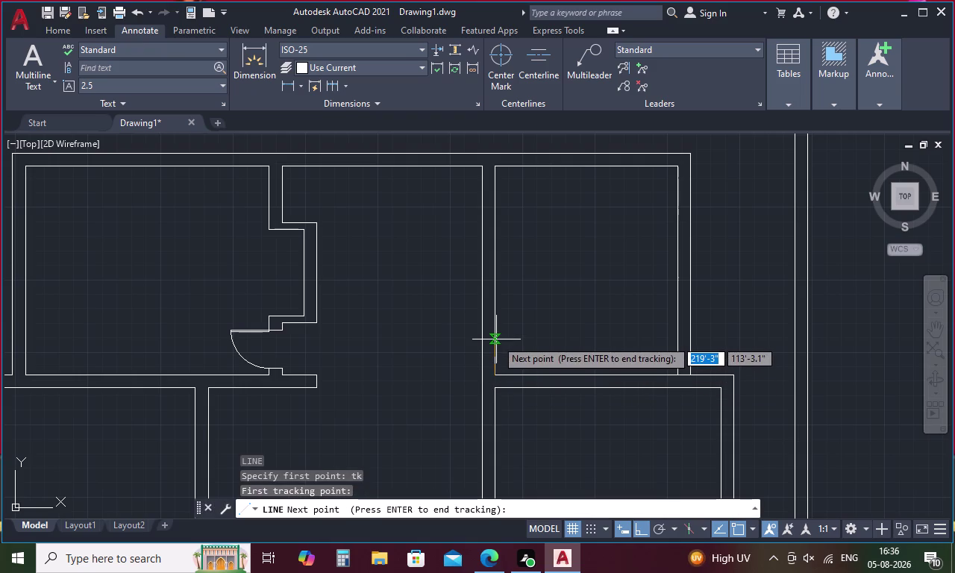
text(4)
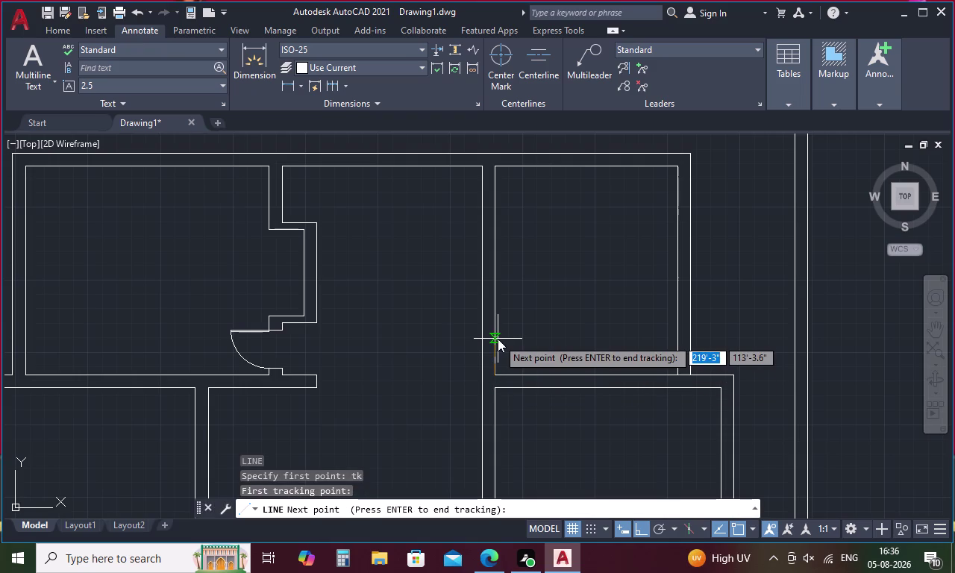
text(.5)
key(space)
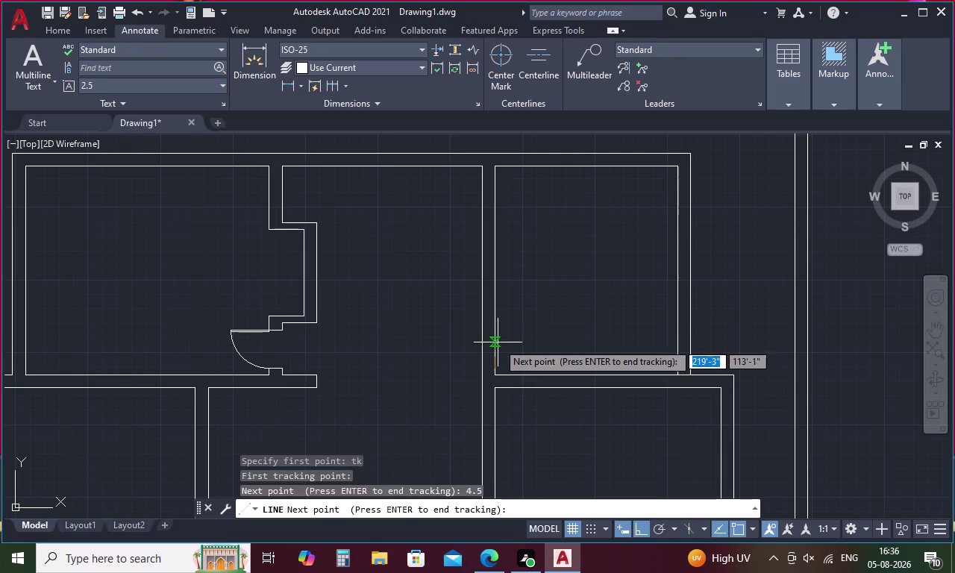
key(space)
click(481, 368)
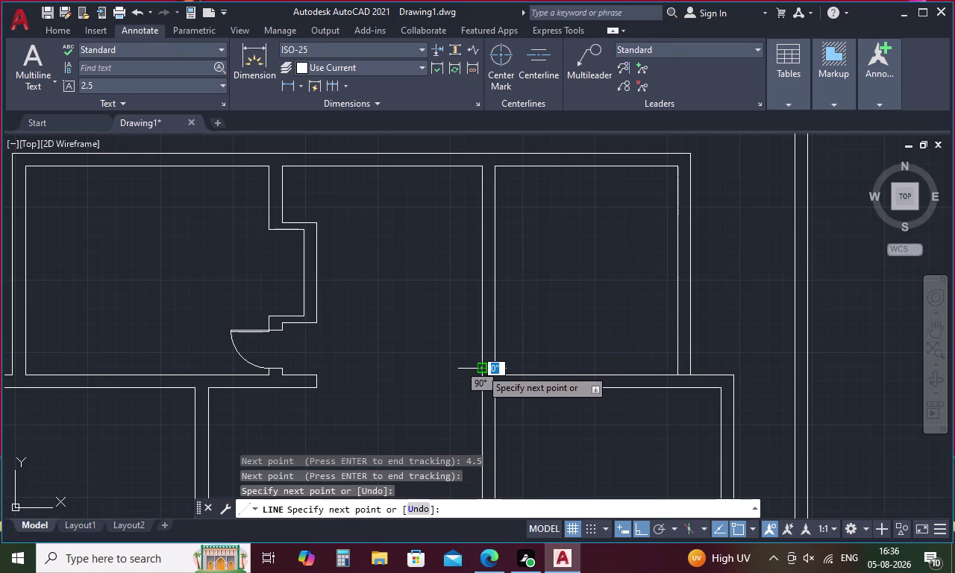
key(Escape)
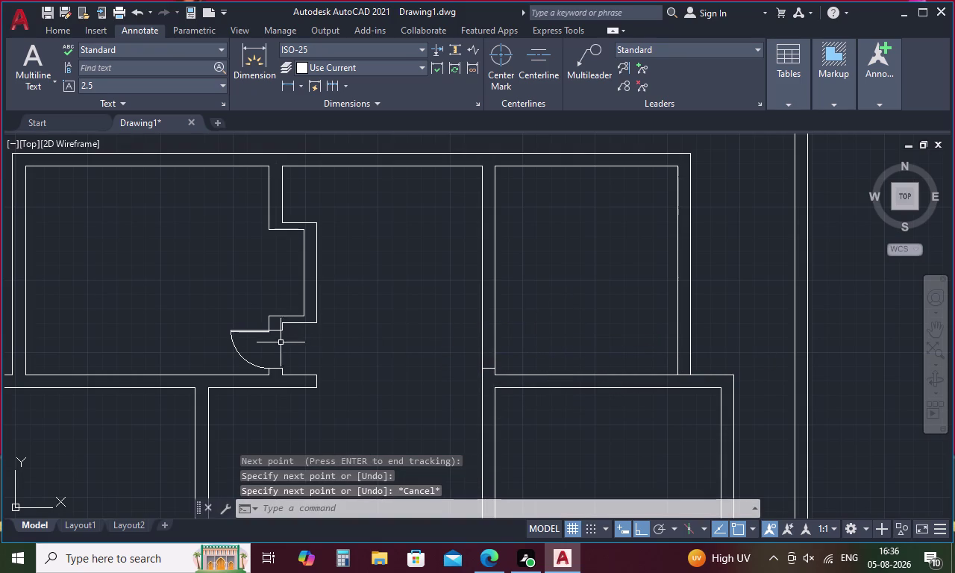
drag(247, 314, 234, 355)
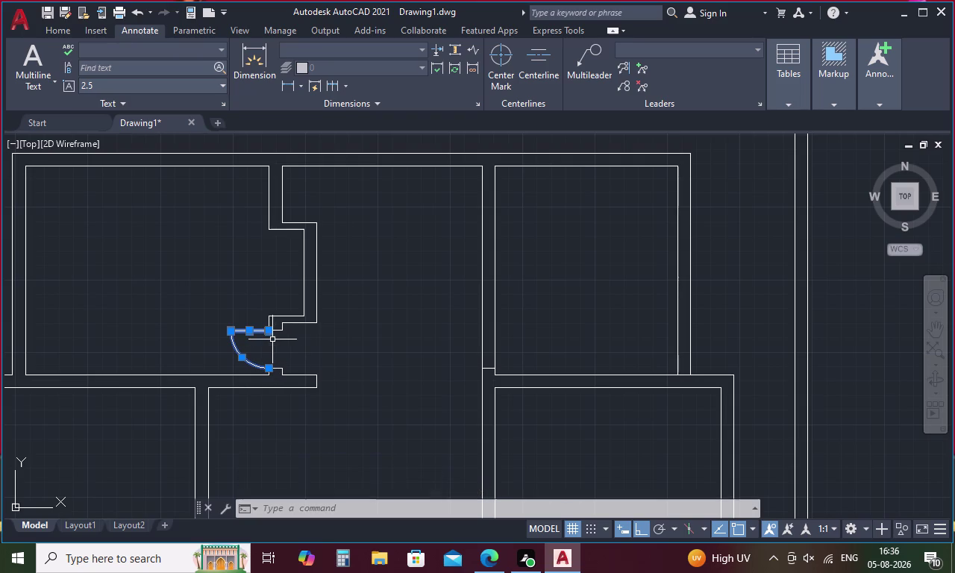
Copy the door leaf and swing arc from its frame corner into the second wall opening.
scroll(up, 3)
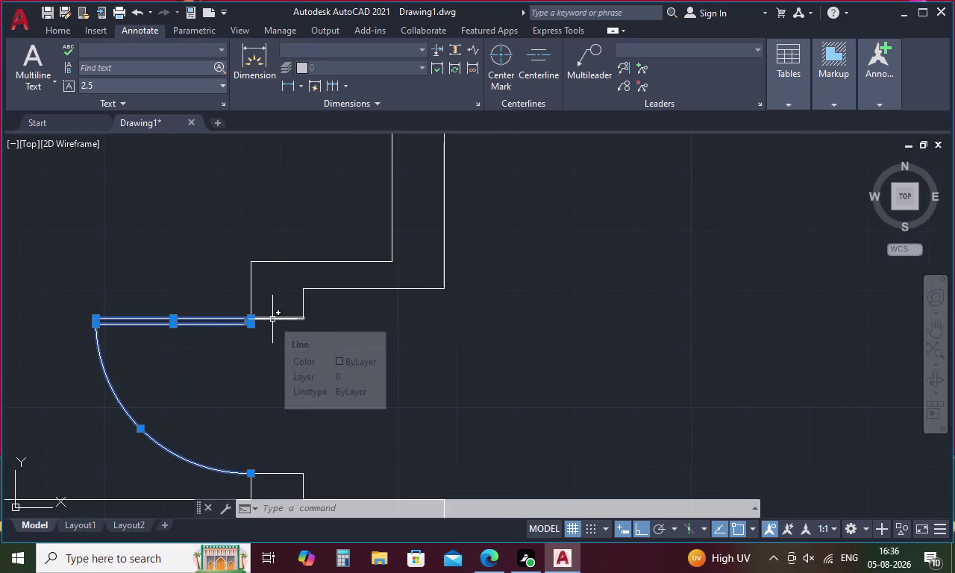
click(279, 472)
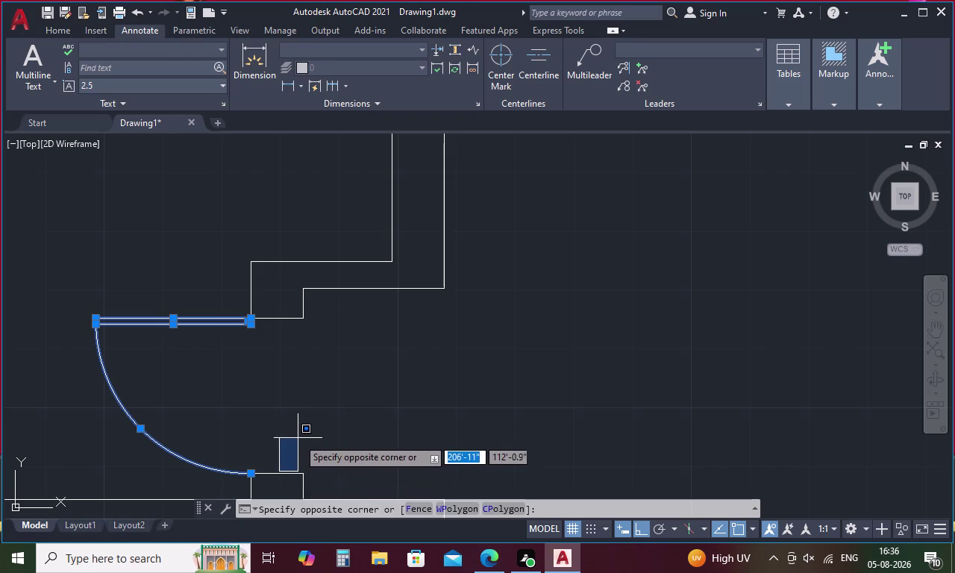
click(298, 437)
scroll(down, 3)
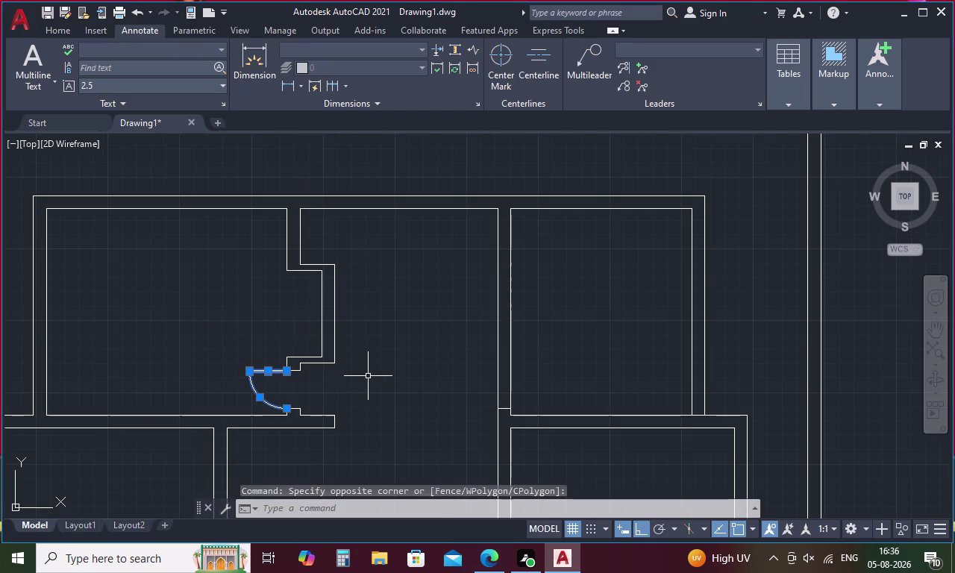
right_click(367, 376)
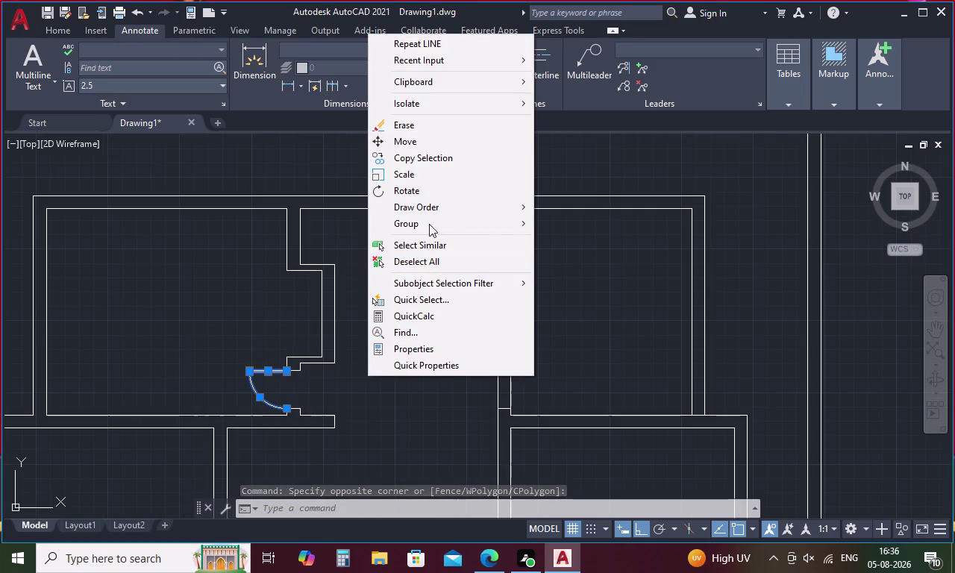
click(424, 158)
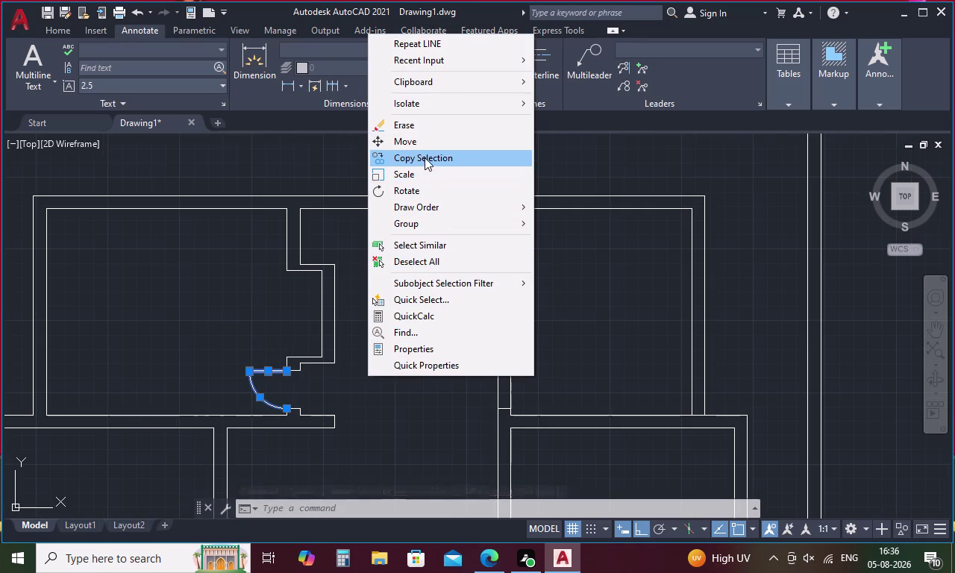
scroll(up, 3)
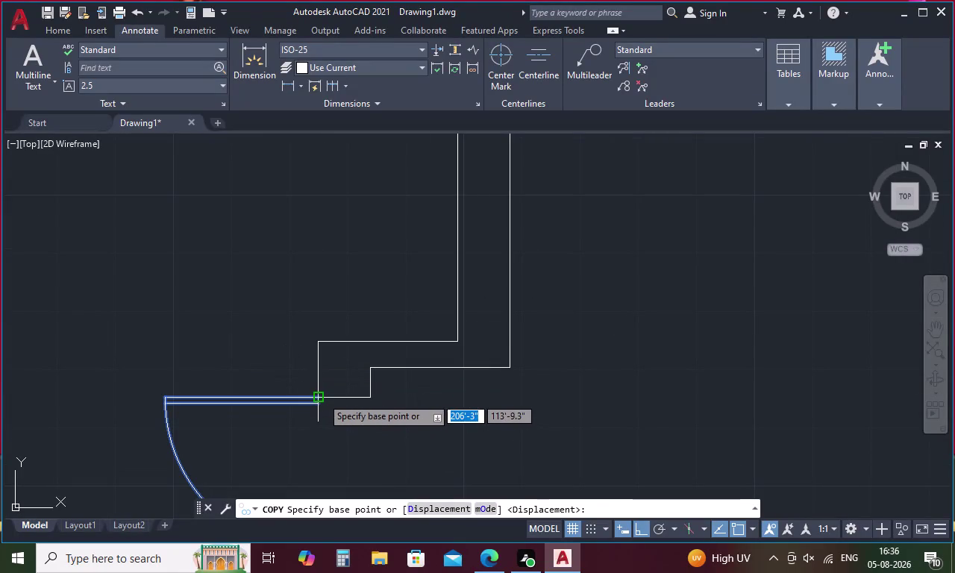
click(321, 397)
scroll(down, 3)
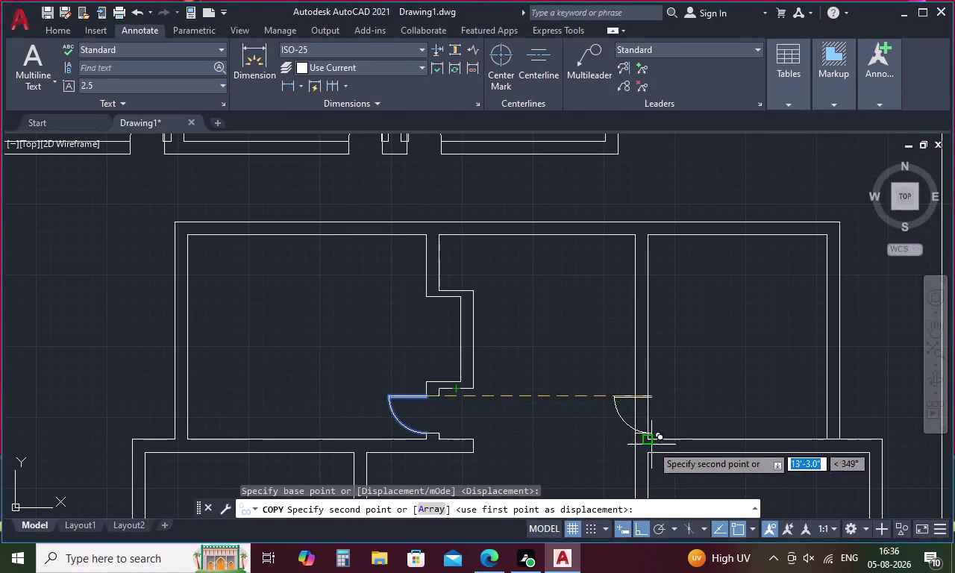
scroll(up, 3)
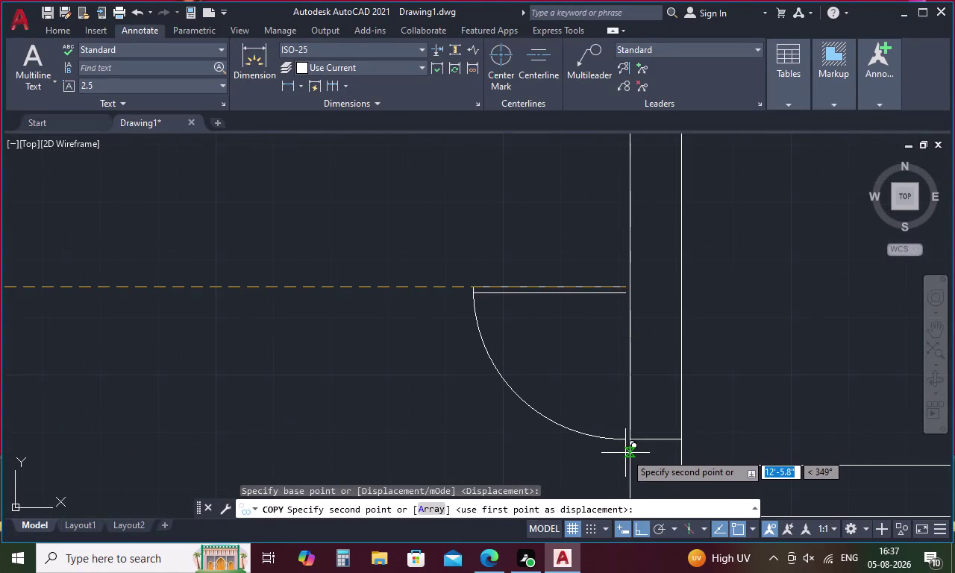
click(629, 440)
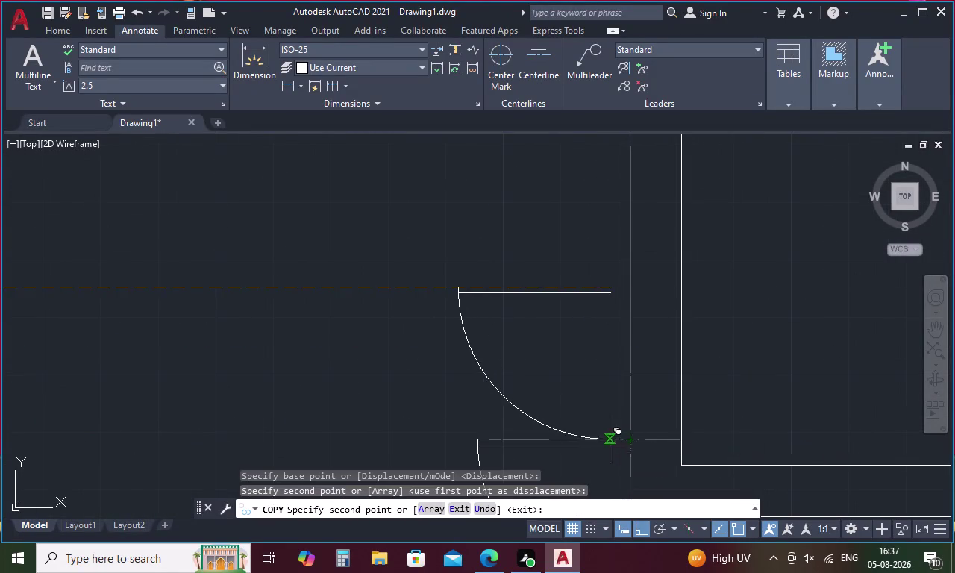
key(Escape)
Centre the copied door in view and window-select its swing.
scroll(down, 3)
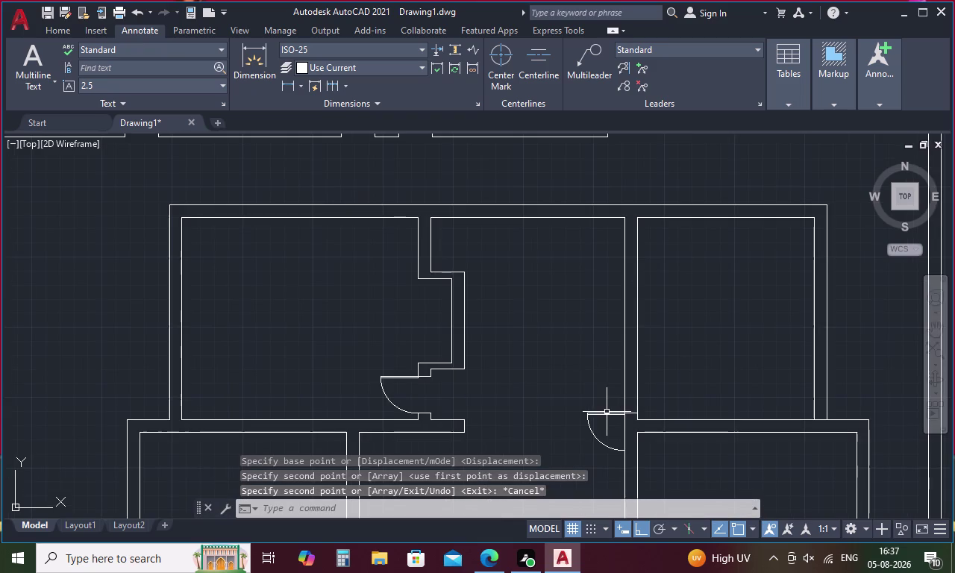
middle_drag(604, 413, 557, 340)
drag(558, 325, 554, 381)
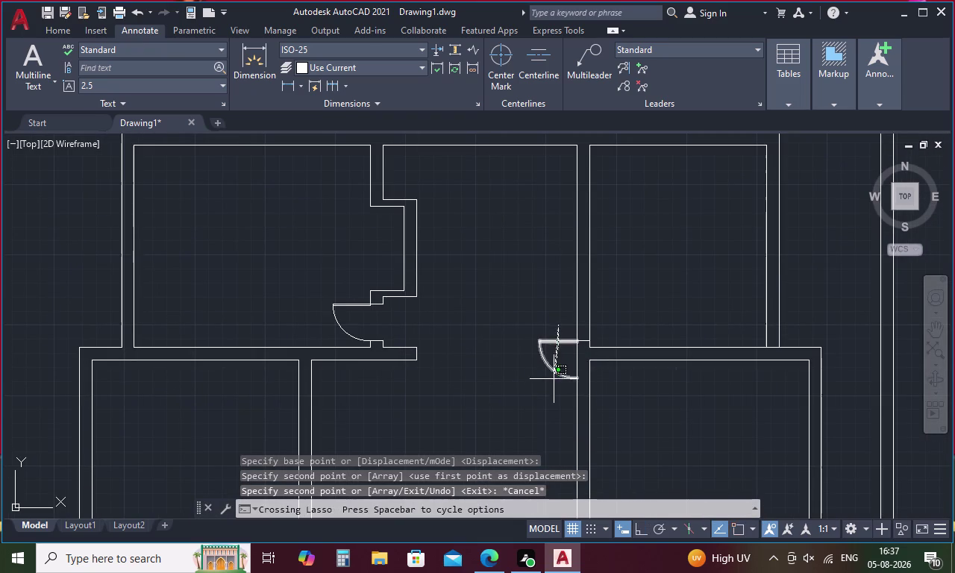
drag(554, 381, 551, 387)
Mirror the copied door across its frame line, erase the original, and select the mirrored swing.
right_click(501, 337)
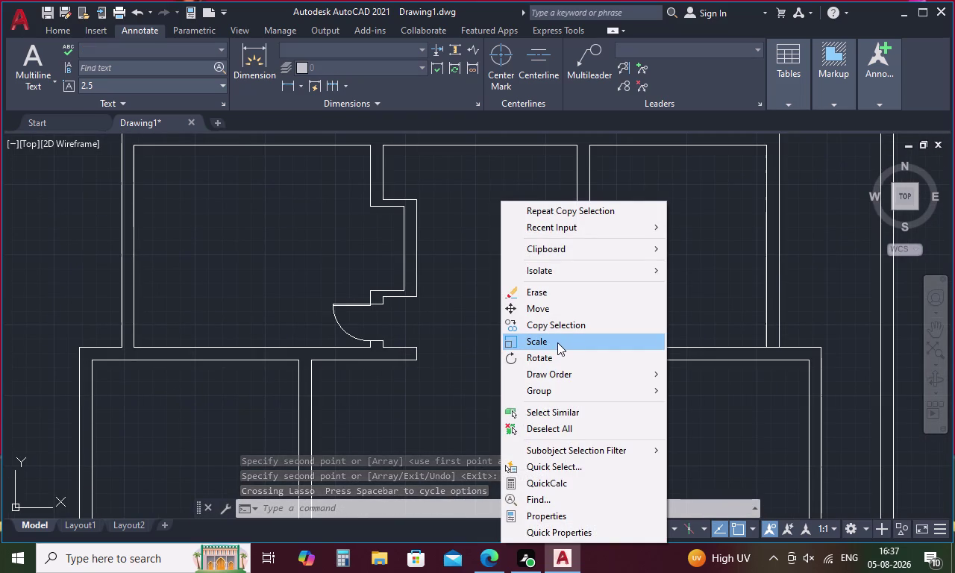
key(Escape)
key(m)
key(i)
key(space)
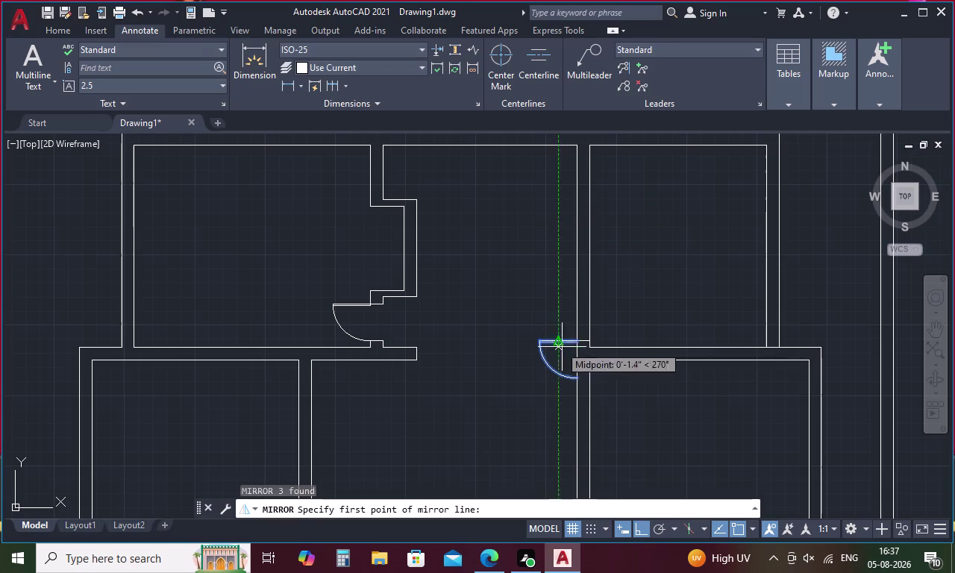
scroll(up, 3)
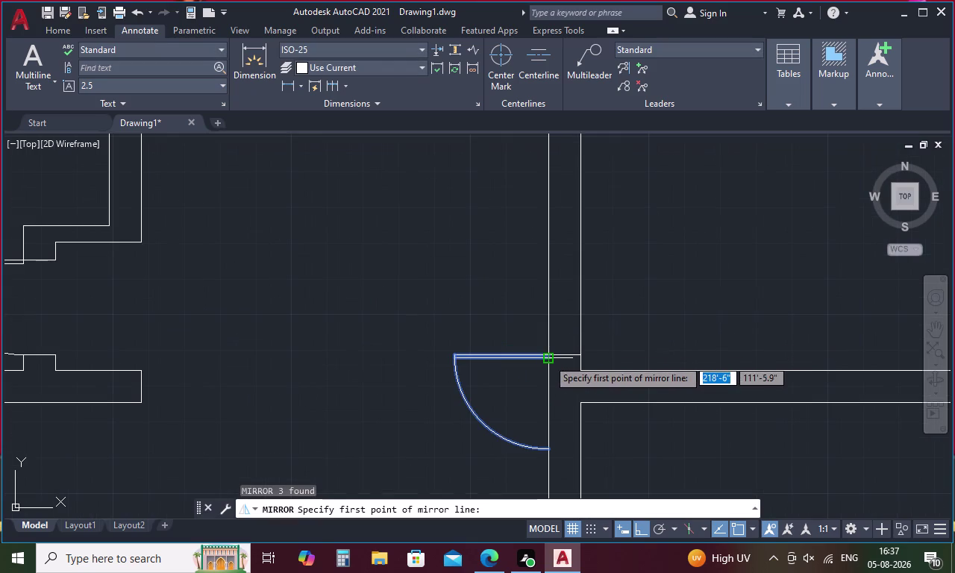
click(548, 352)
click(411, 342)
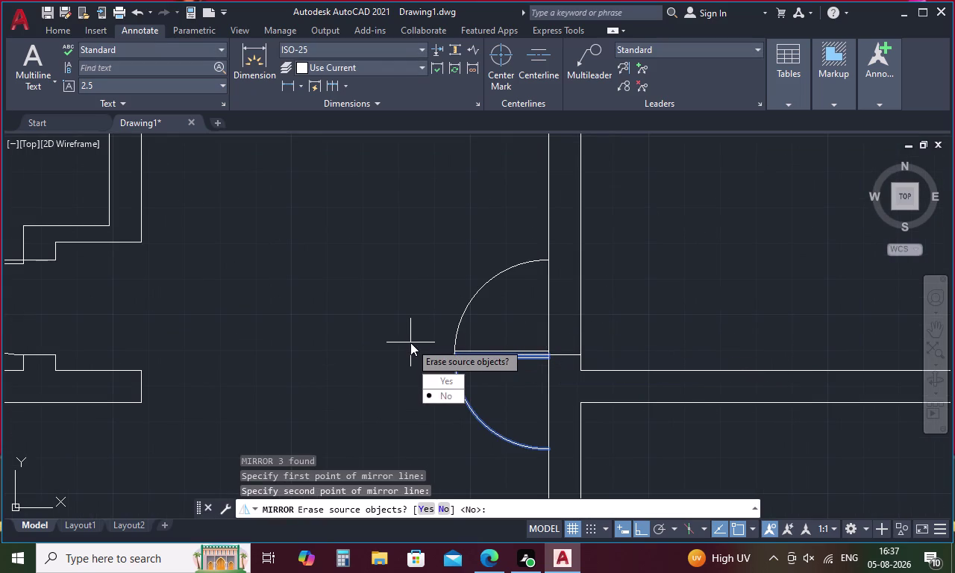
click(446, 373)
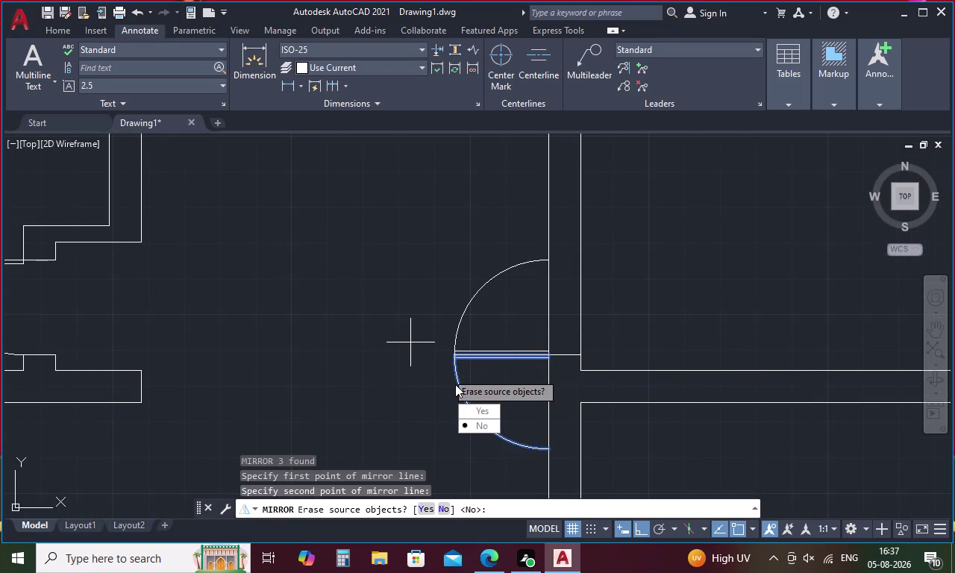
drag(474, 407, 446, 372)
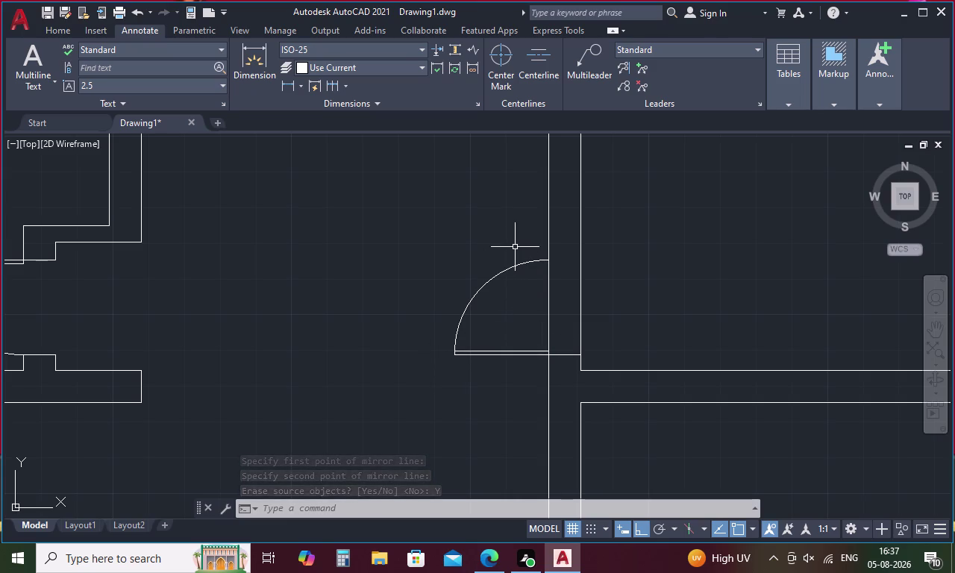
drag(514, 247, 504, 383)
Rotate the mirrored door 180° about its frame corner.
right_click(421, 309)
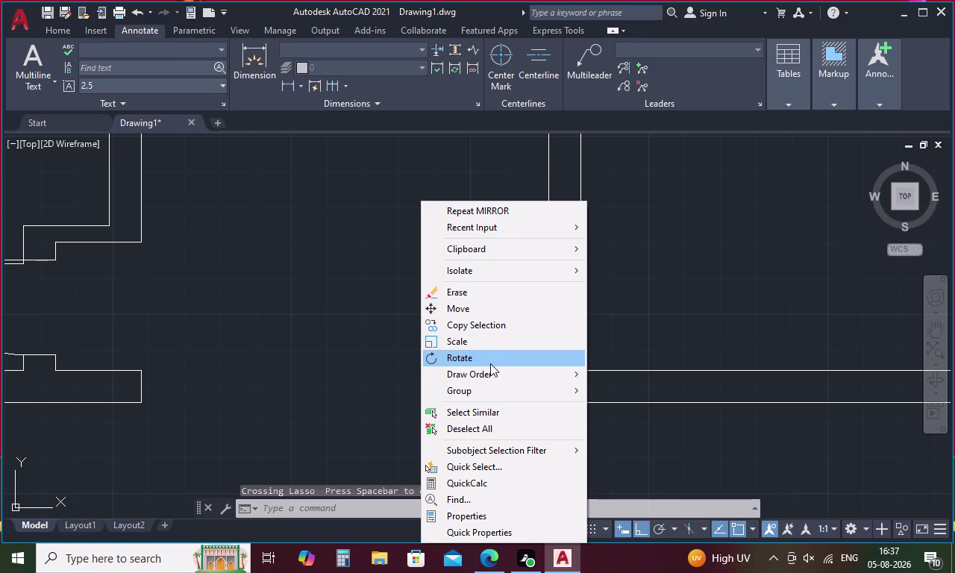
click(492, 356)
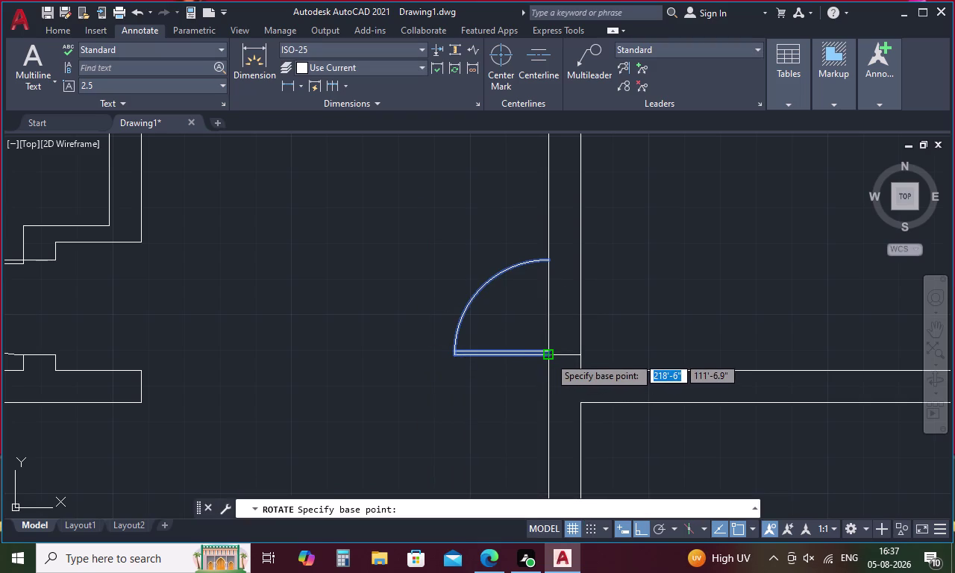
click(550, 357)
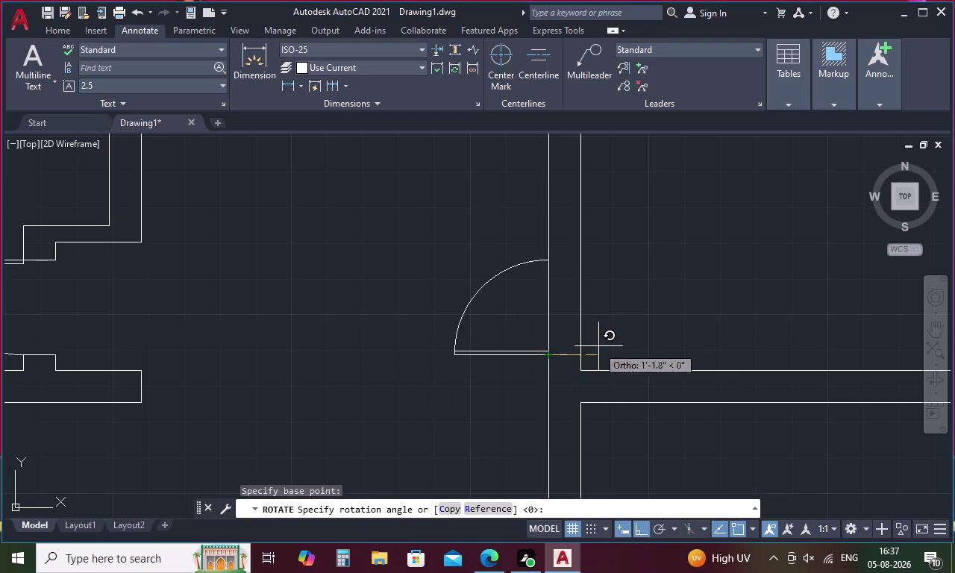
click(494, 366)
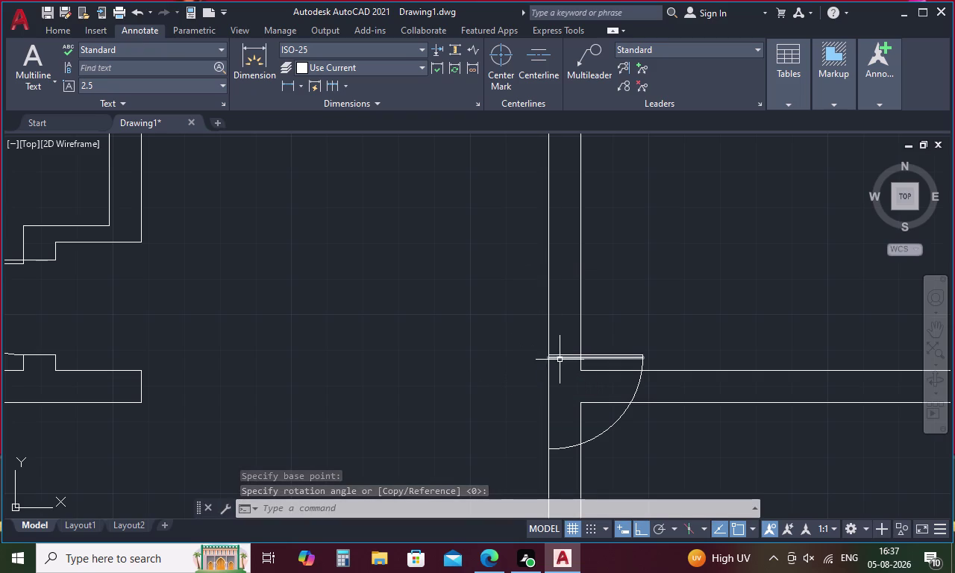
Select the door leaf lines and arc for a second rotation, then cancel it.
key(space)
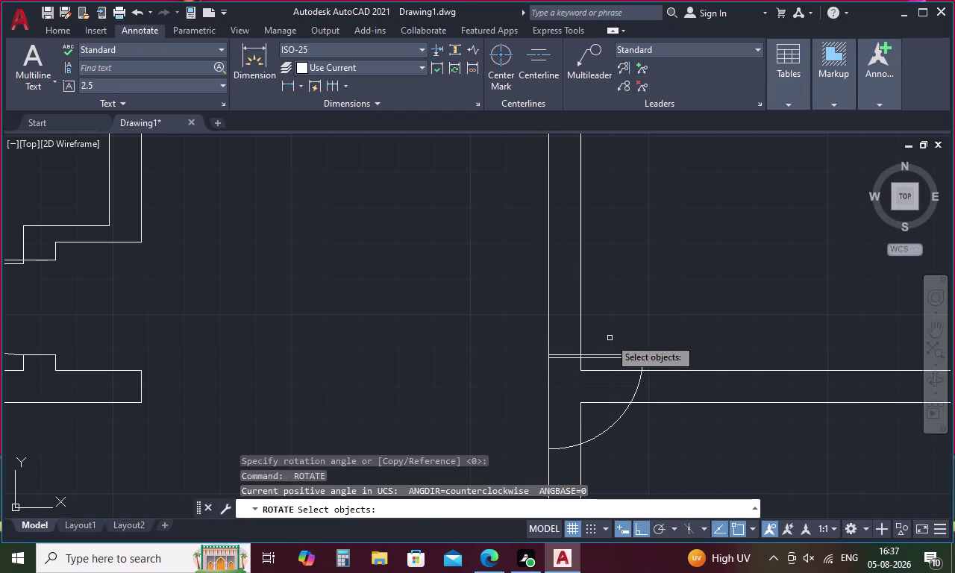
drag(609, 338, 602, 363)
drag(644, 386, 625, 387)
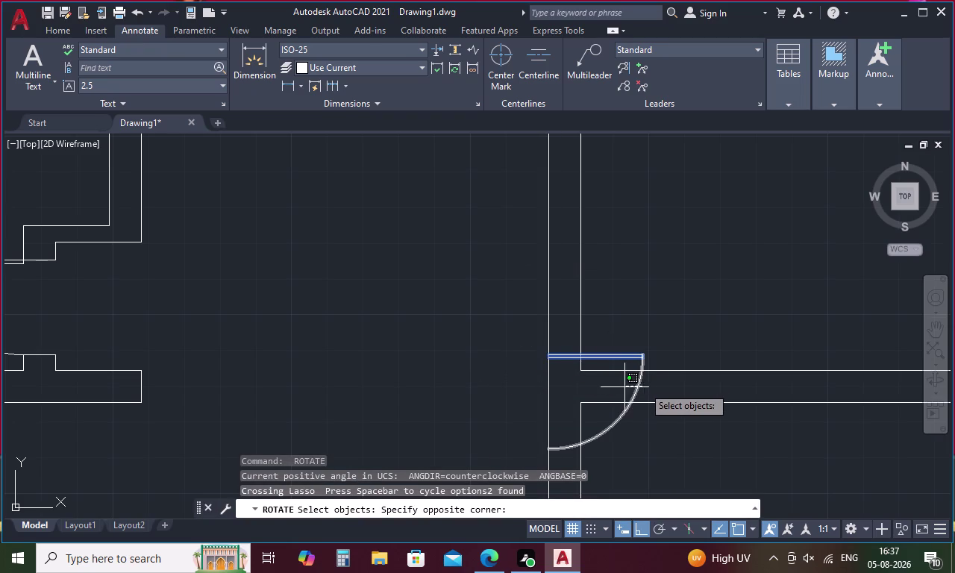
drag(625, 388, 624, 388)
click(634, 389)
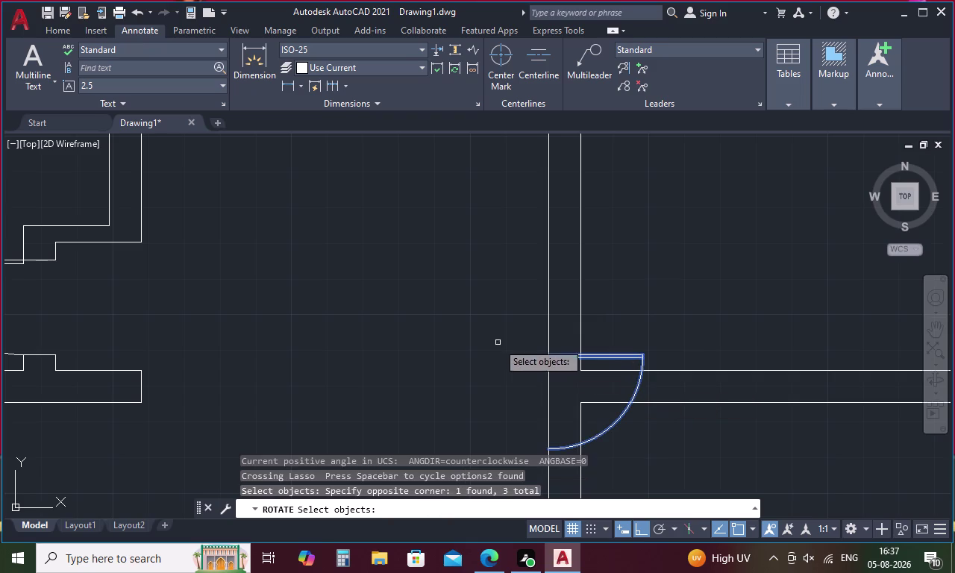
right_click(474, 340)
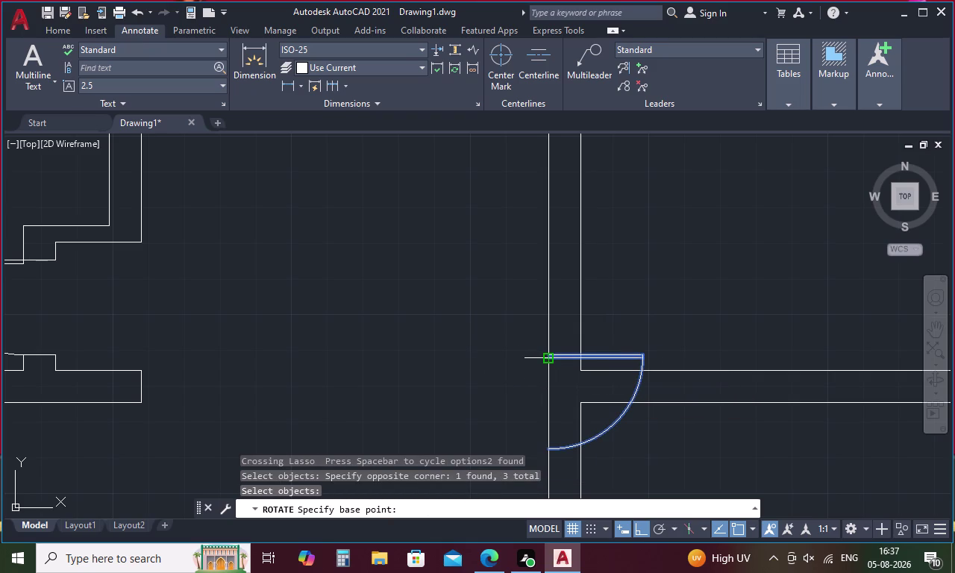
key(Escape)
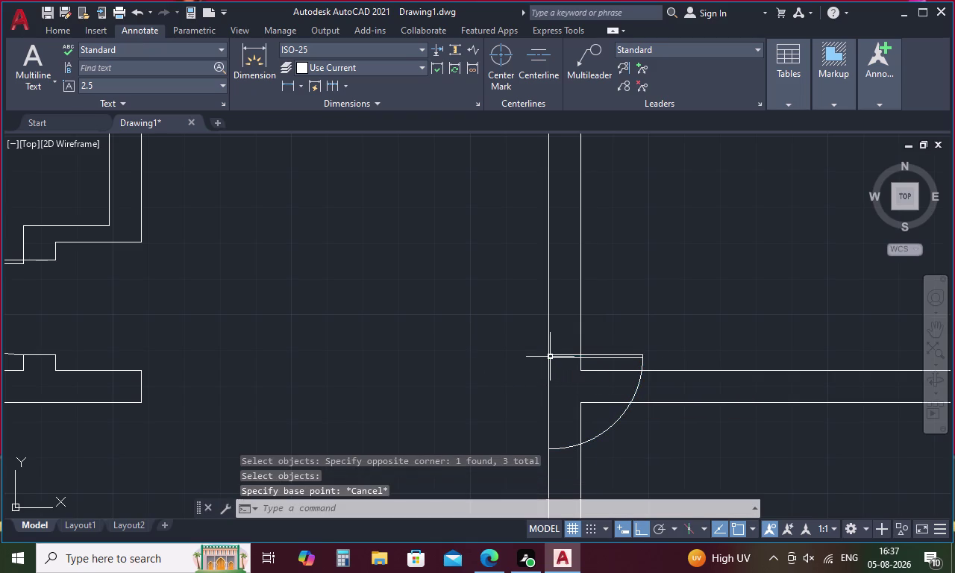
Select the door frame lines and the door leaf lines.
drag(568, 347, 569, 363)
drag(613, 353, 613, 363)
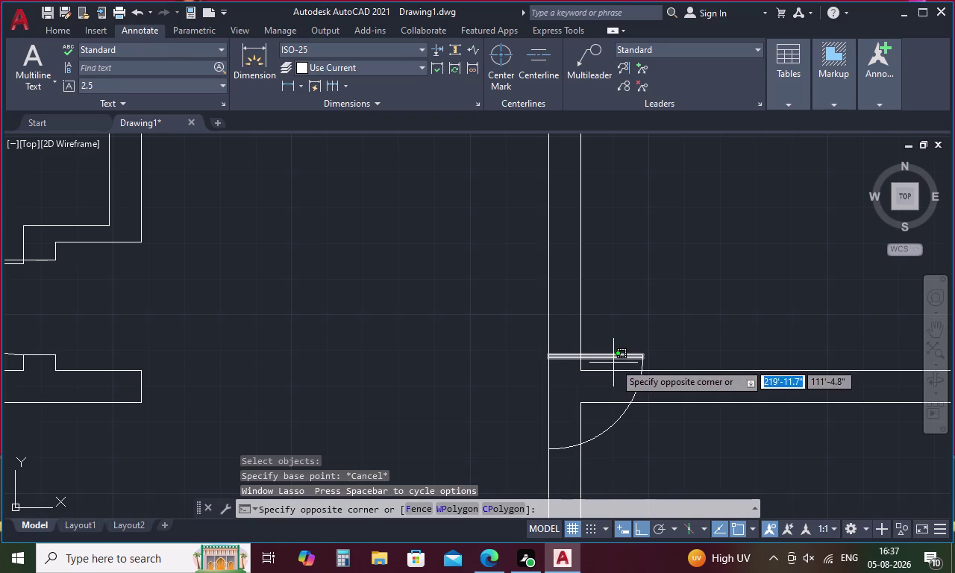
click(633, 361)
click(633, 357)
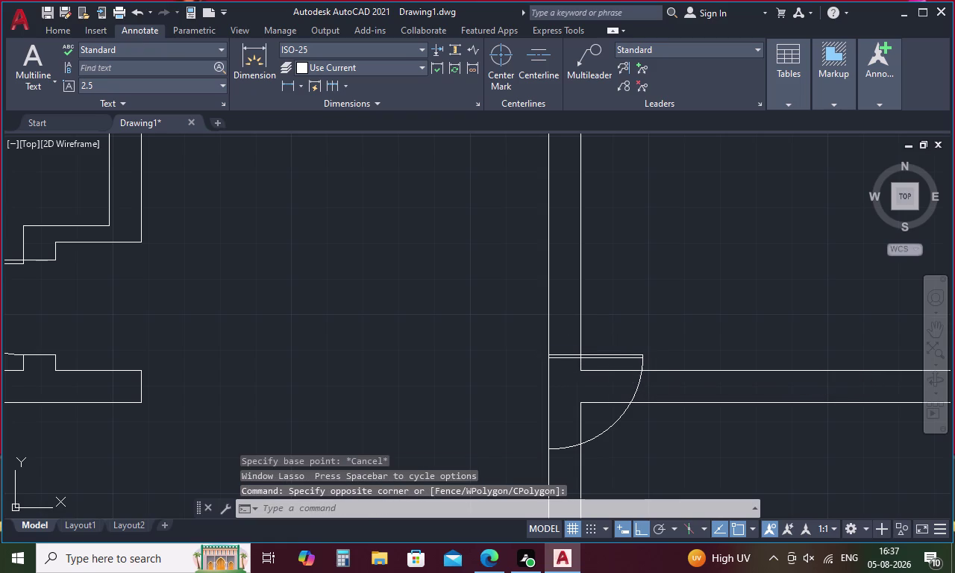
scroll(up, 3)
click(605, 387)
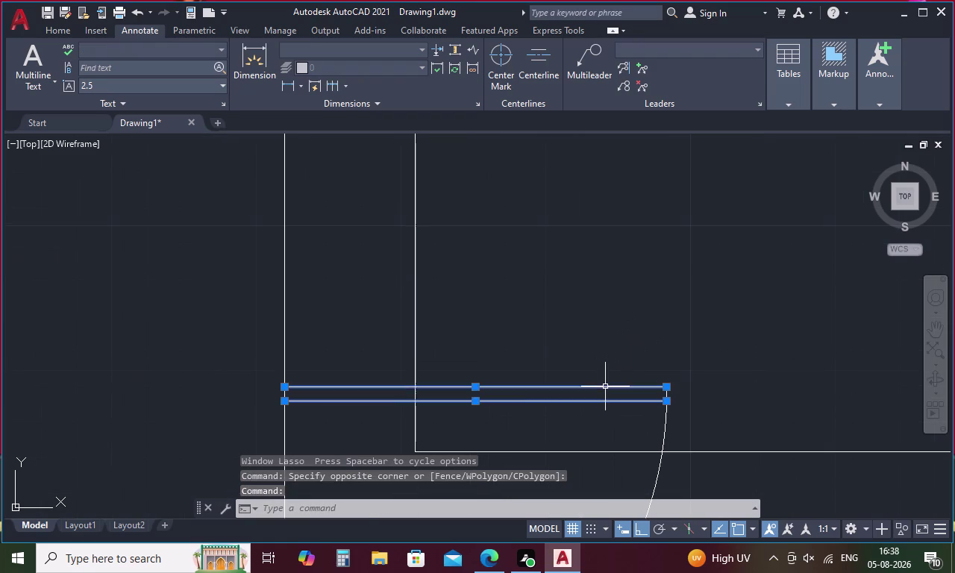
Add the arc to the selection and move the door from its left end into the wall opening.
scroll(down, 3)
click(622, 410)
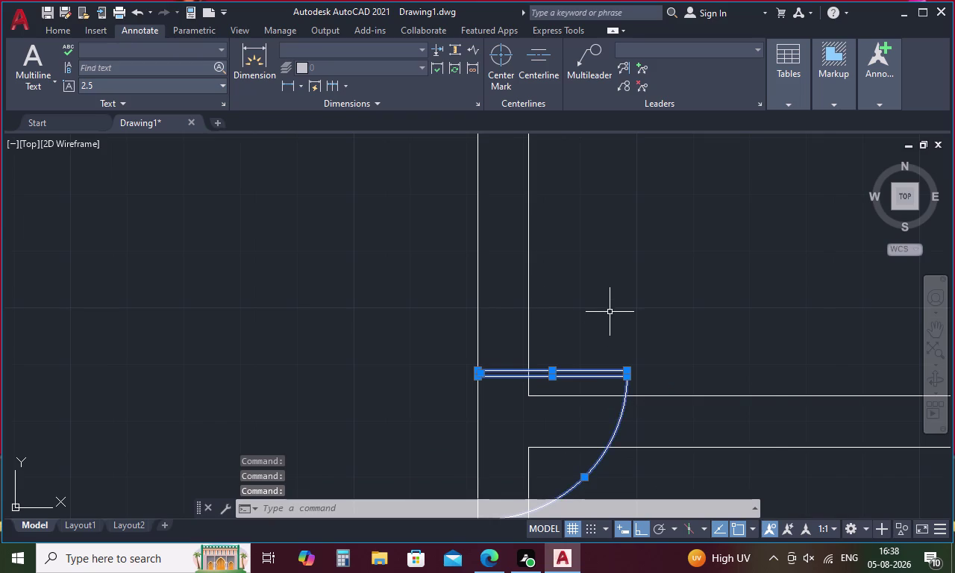
right_click(609, 311)
click(651, 310)
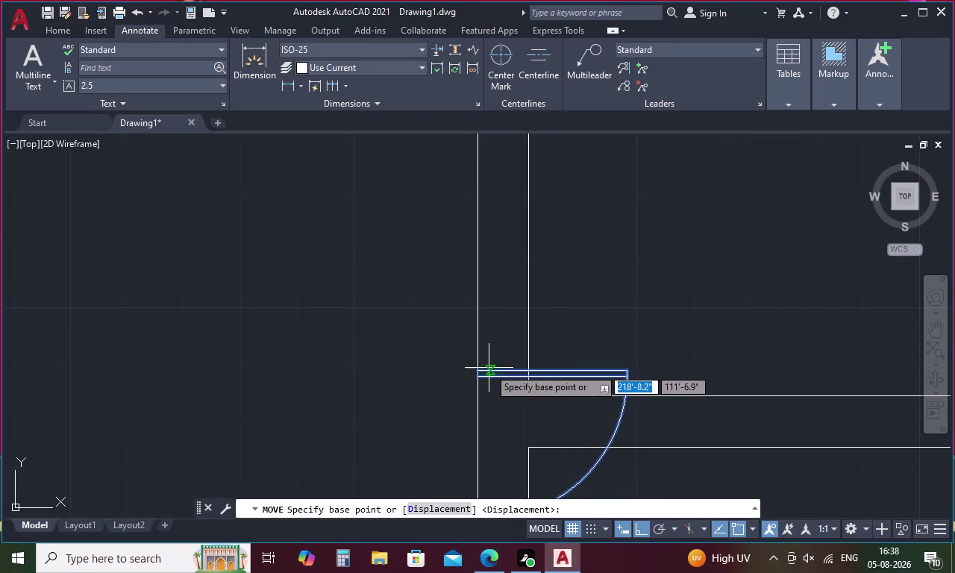
click(480, 372)
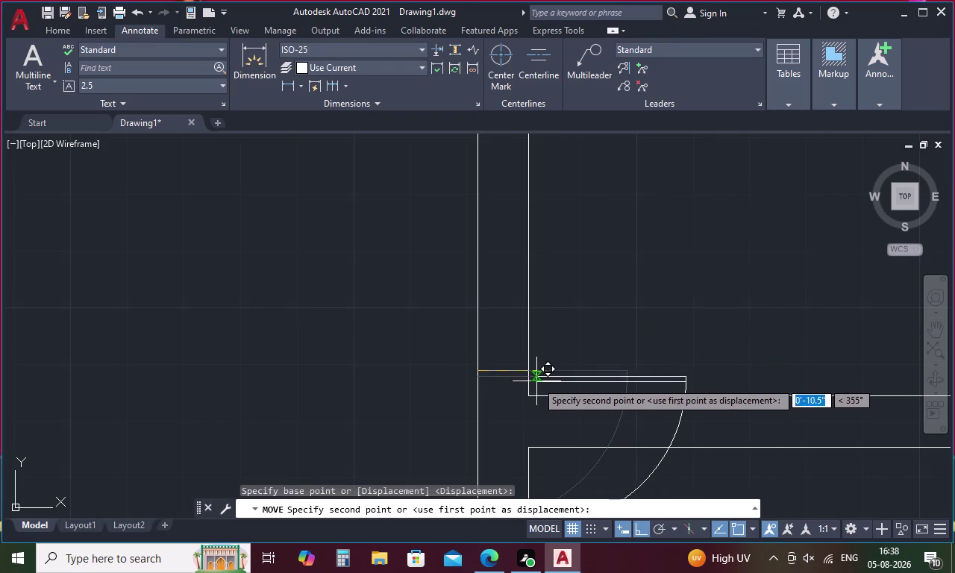
scroll(up, 3)
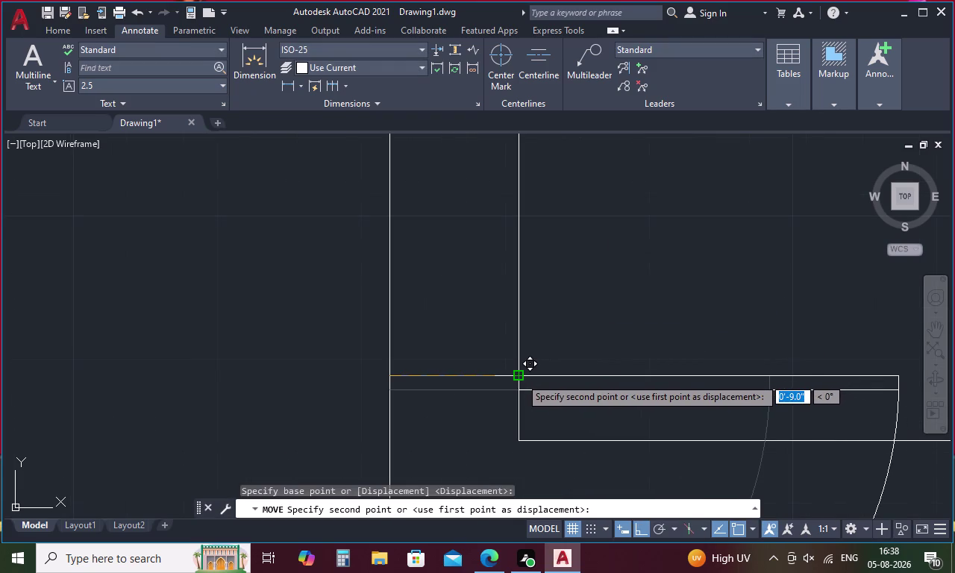
click(520, 377)
scroll(down, 3)
Recentre the view and select the door leaf and swing arc.
middle_drag(585, 332, 576, 274)
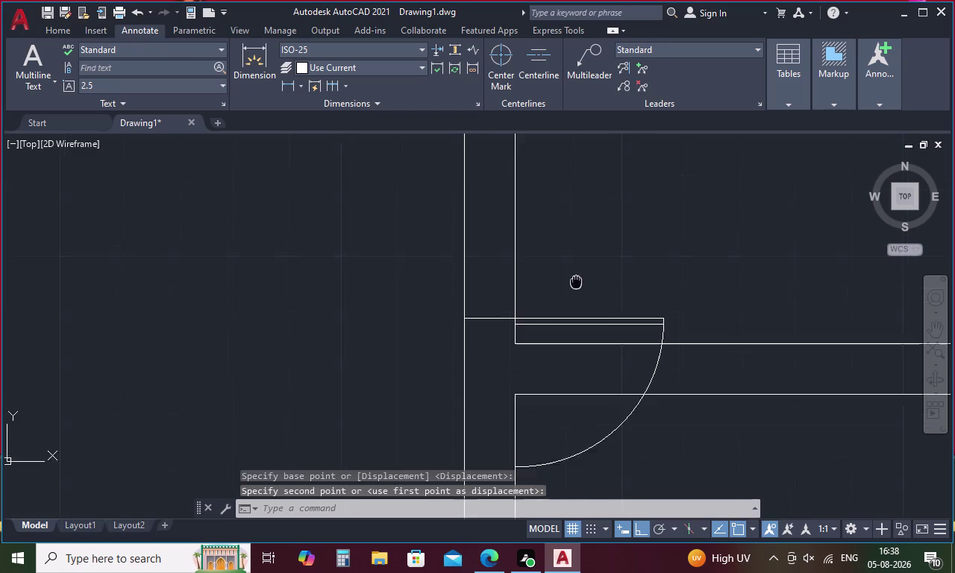
middle_drag(576, 274, 571, 244)
drag(574, 255, 572, 285)
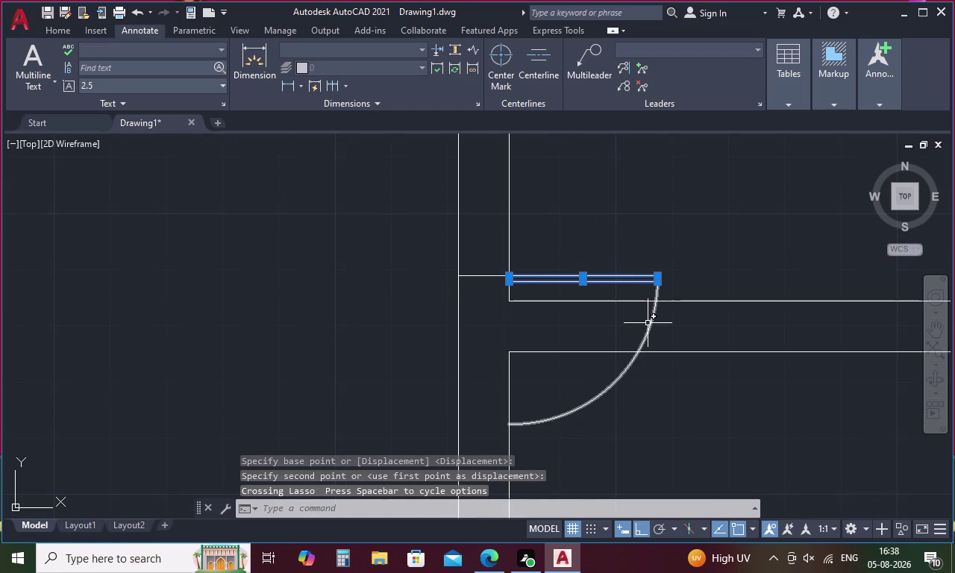
click(648, 323)
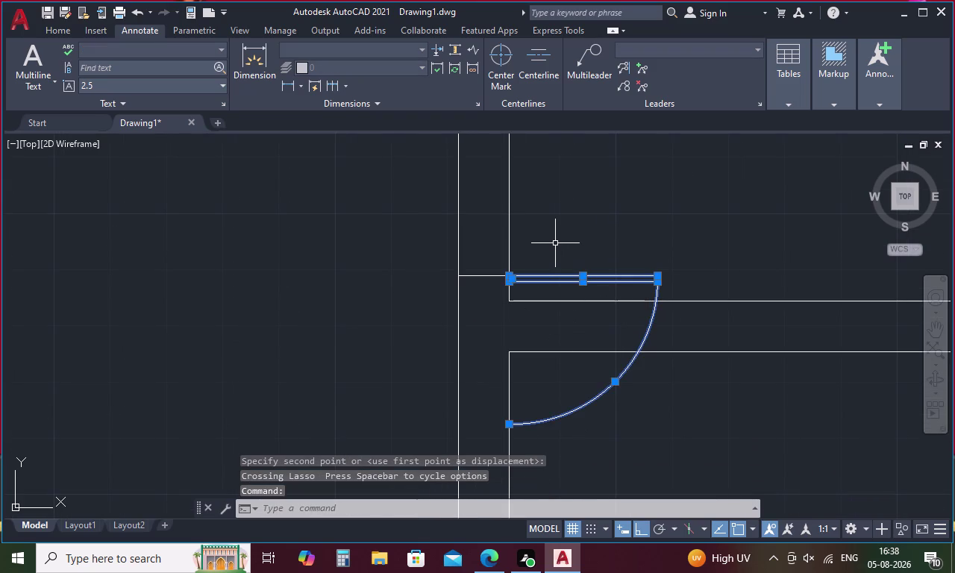
right_click(555, 243)
key(Escape)
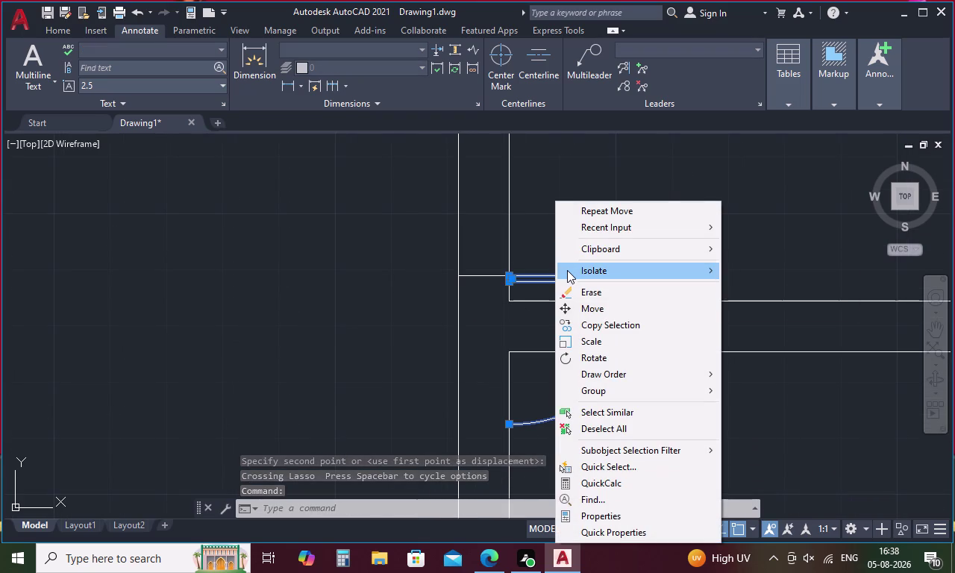
Isolate the door leaf and arc, undo the isolation, and reselect both pieces.
key(m)
key(i)
scroll(down, 3)
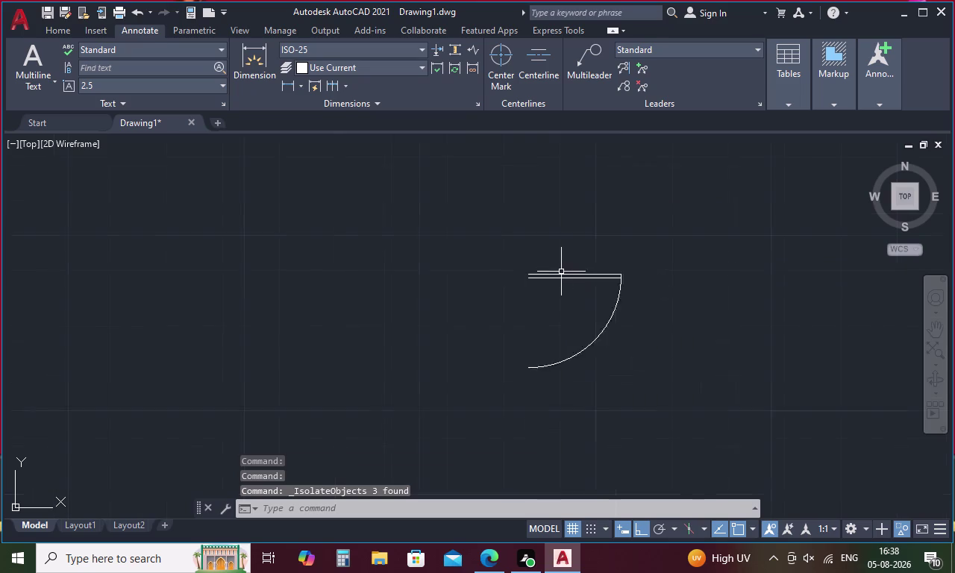
scroll(down, 3)
scroll(down, 3)
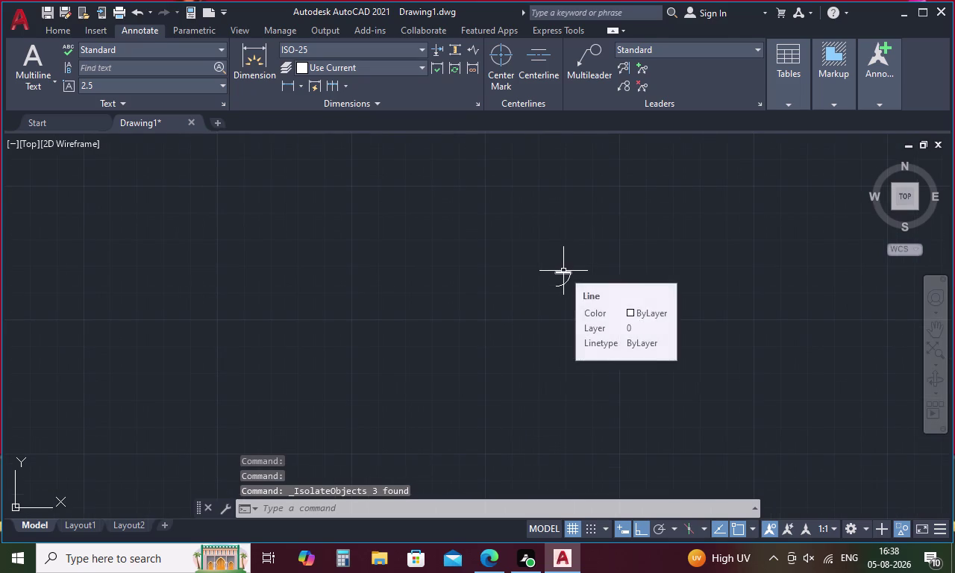
key(Escape)
key(ctrl+z)
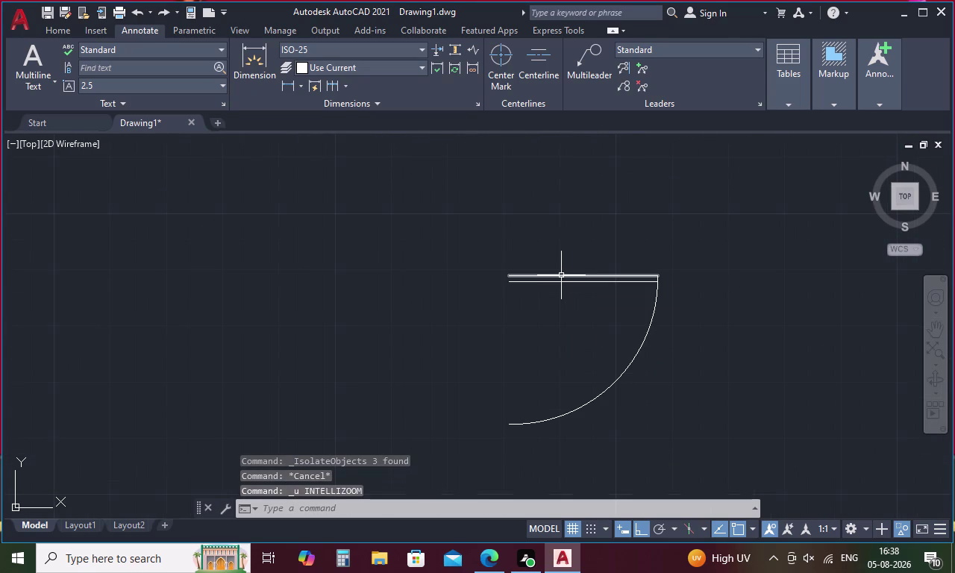
key(ctrl+z)
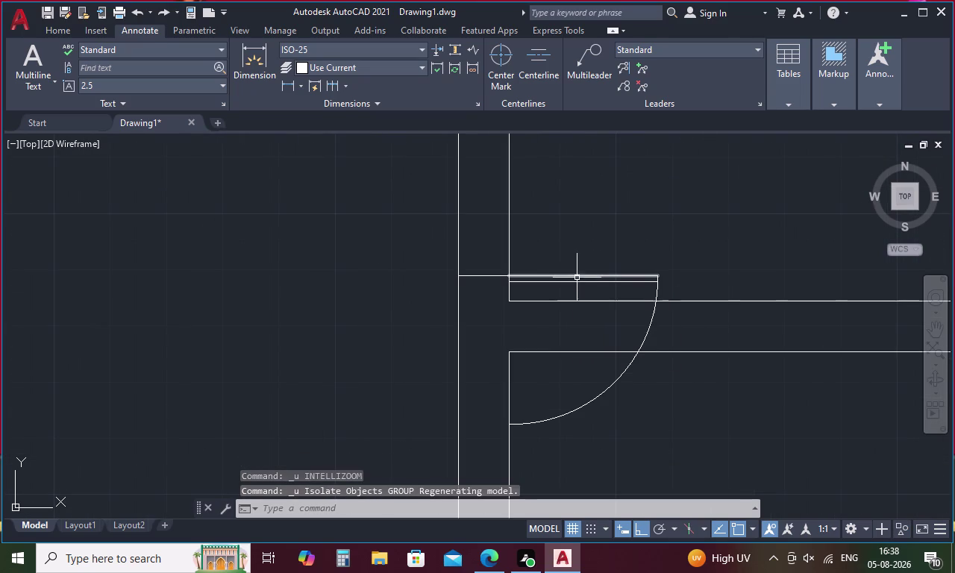
drag(612, 249, 599, 281)
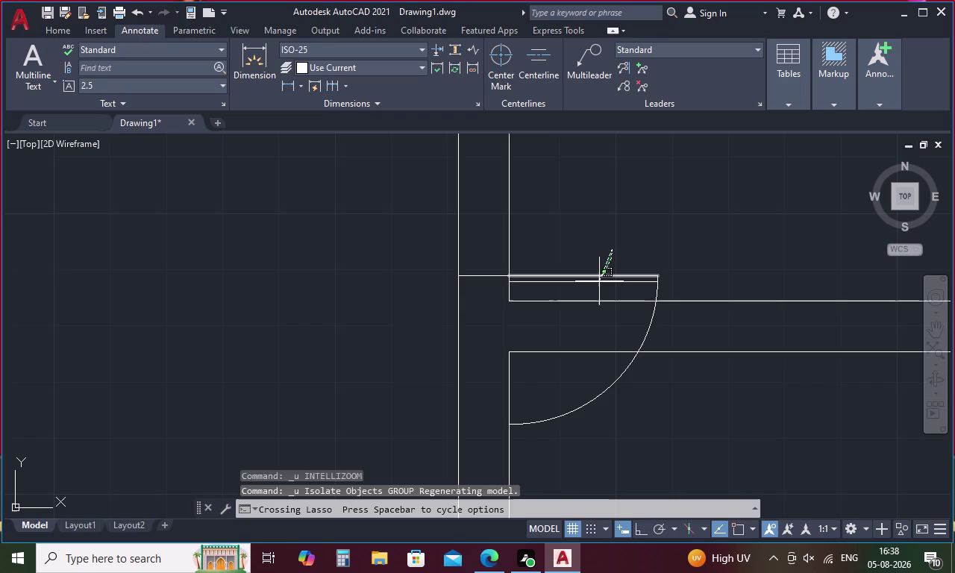
drag(599, 282, 597, 284)
click(650, 318)
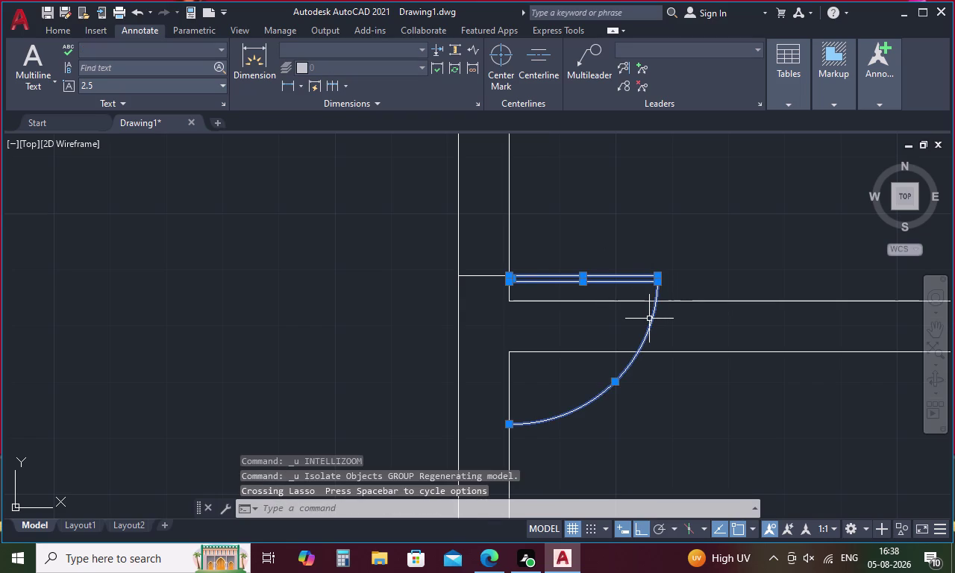
Mirror the door pieces along the leaf line, erasing the originals.
key(m)
text(i)
key(space)
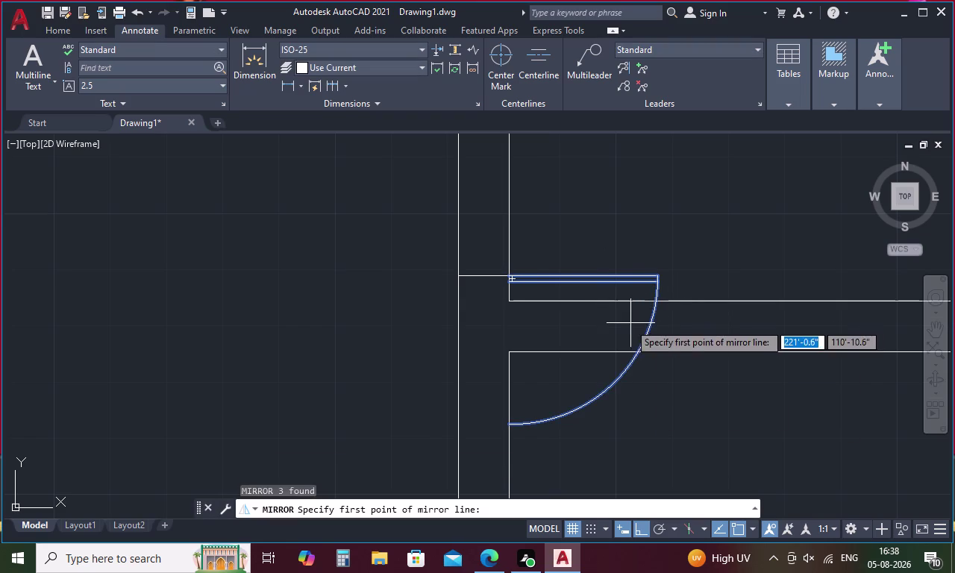
scroll(up, 3)
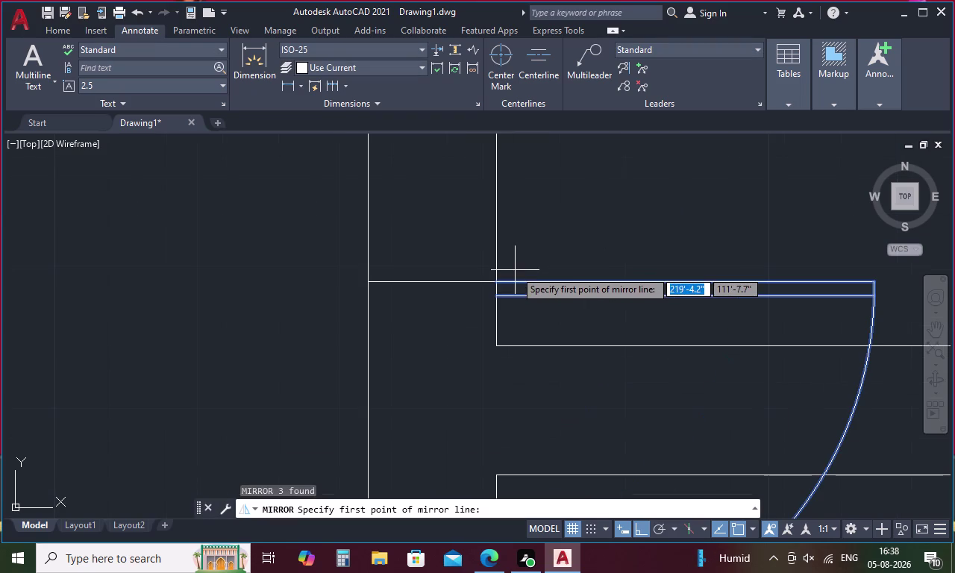
click(500, 281)
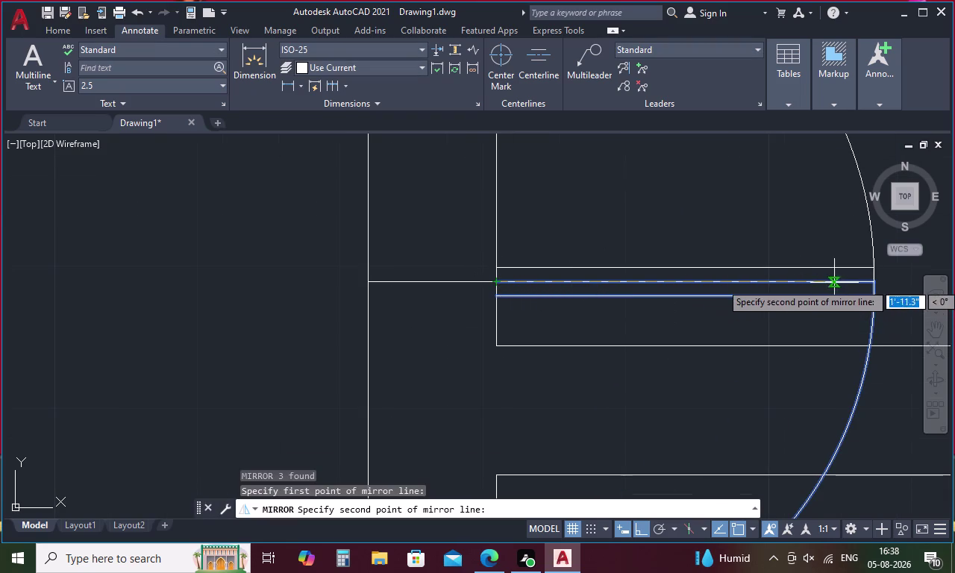
click(878, 285)
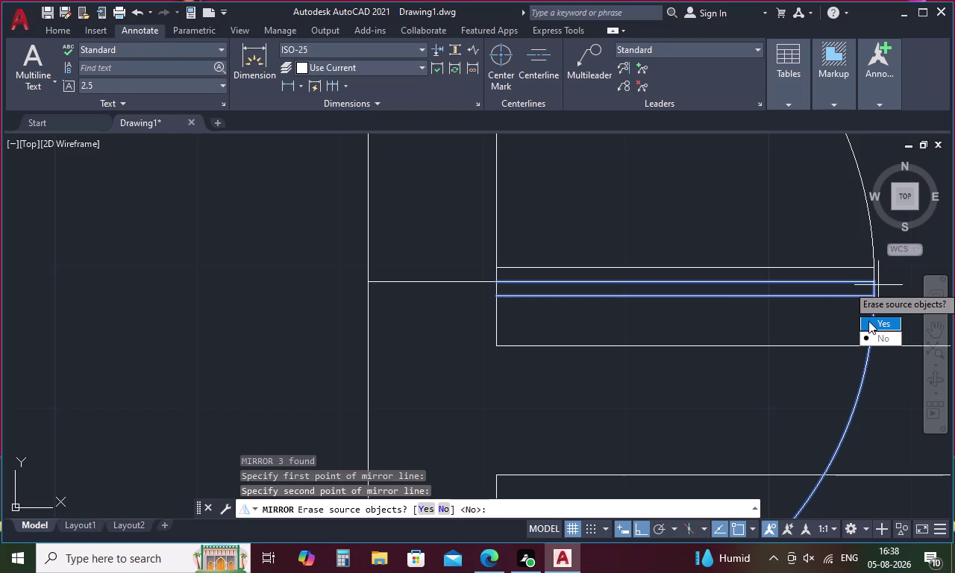
drag(869, 321, 879, 285)
scroll(down, 3)
middle_drag(732, 246, 685, 315)
Draw a line from the arc's upper end to the wall face.
text(l)
key(space)
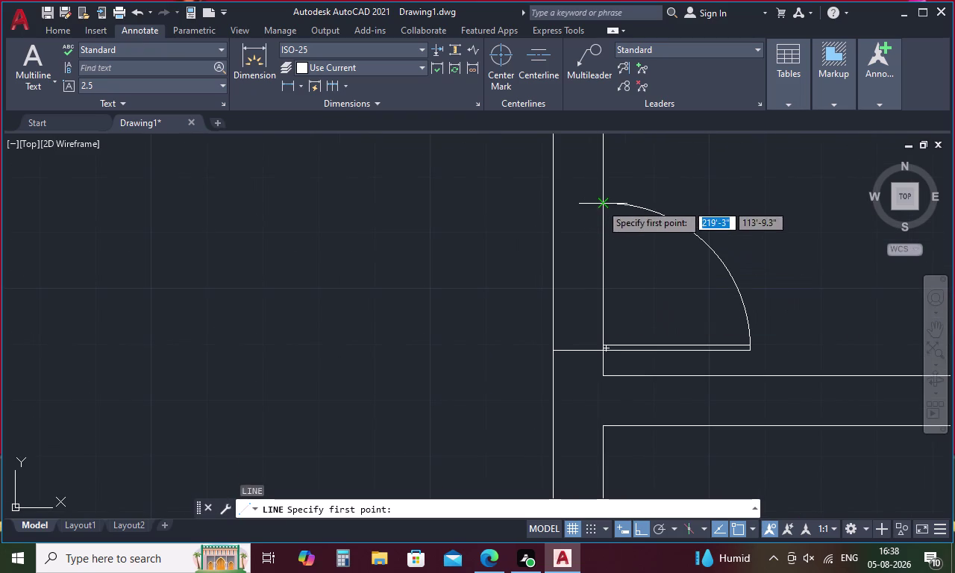
click(604, 208)
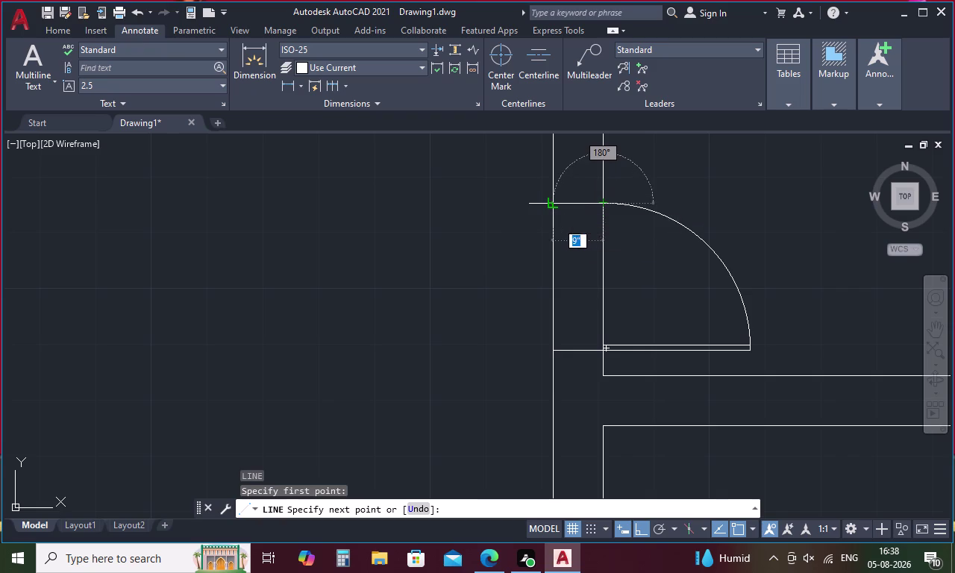
click(554, 206)
key(Escape)
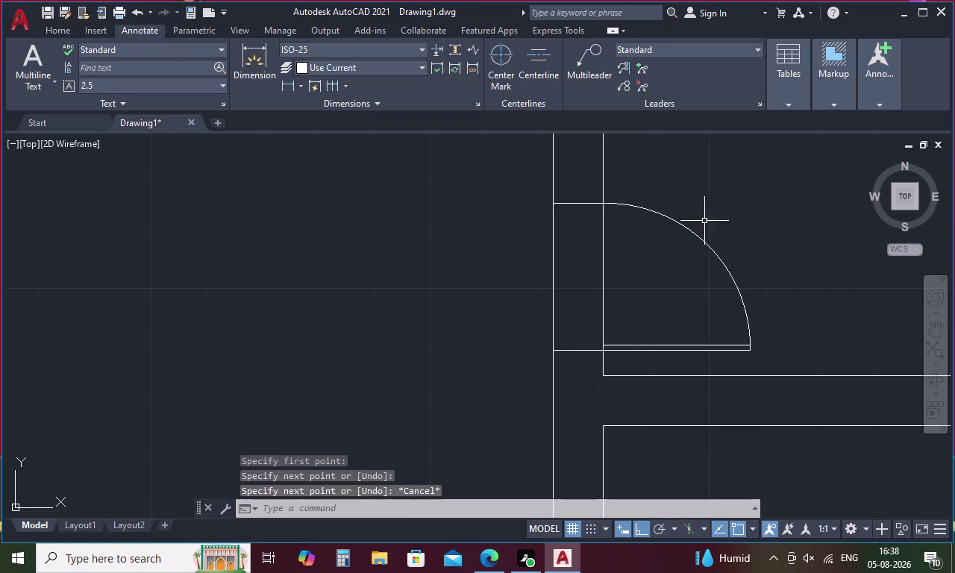
Trim away the wall lines across the second doorway.
scroll(down, 3)
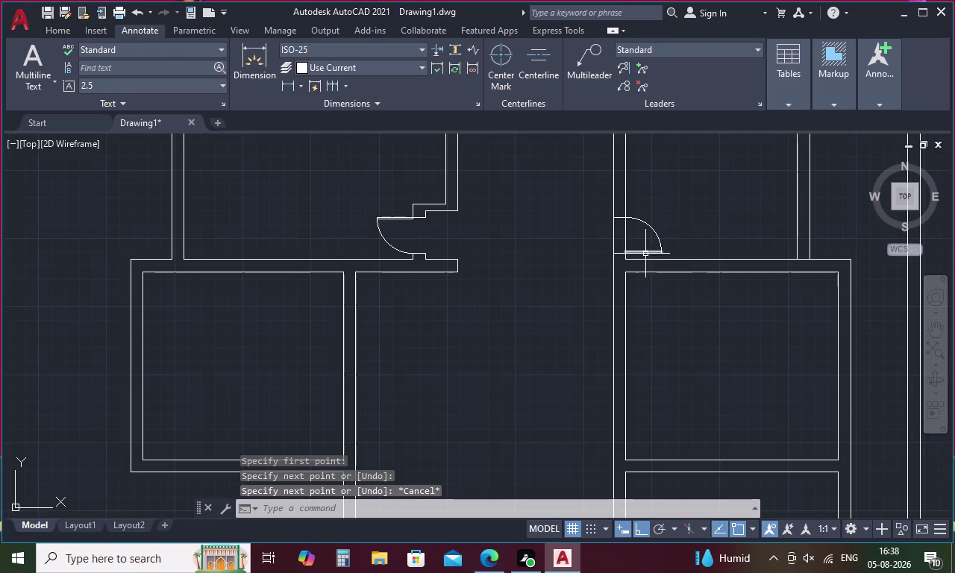
key(t)
key(r)
key(space)
drag(630, 235, 591, 236)
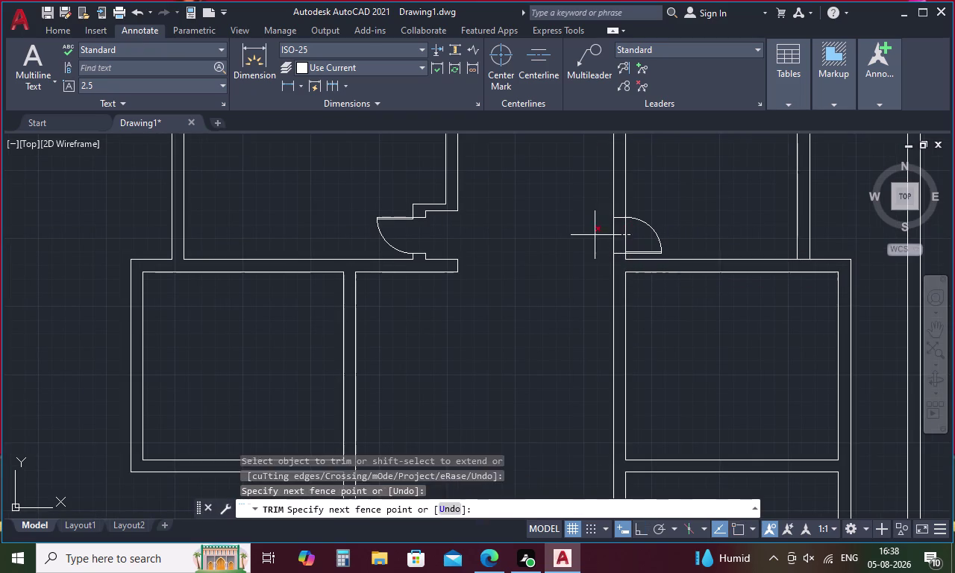
drag(591, 235, 590, 235)
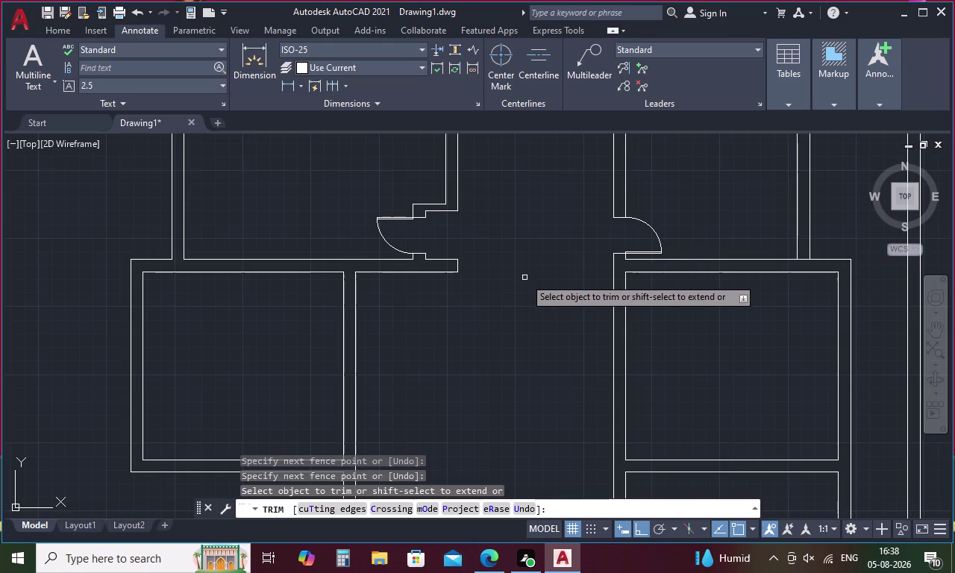
key(Escape)
scroll(down, 3)
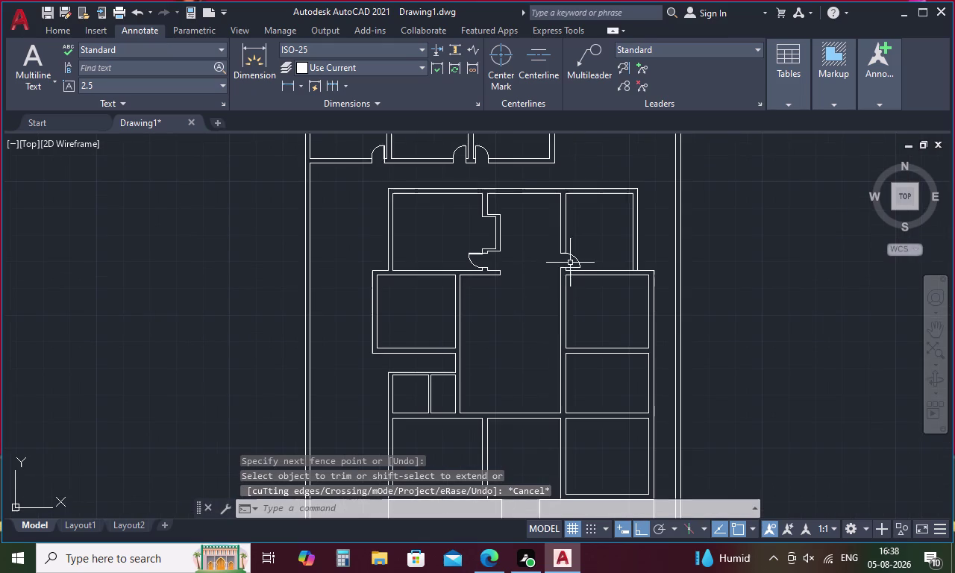
scroll(up, 3)
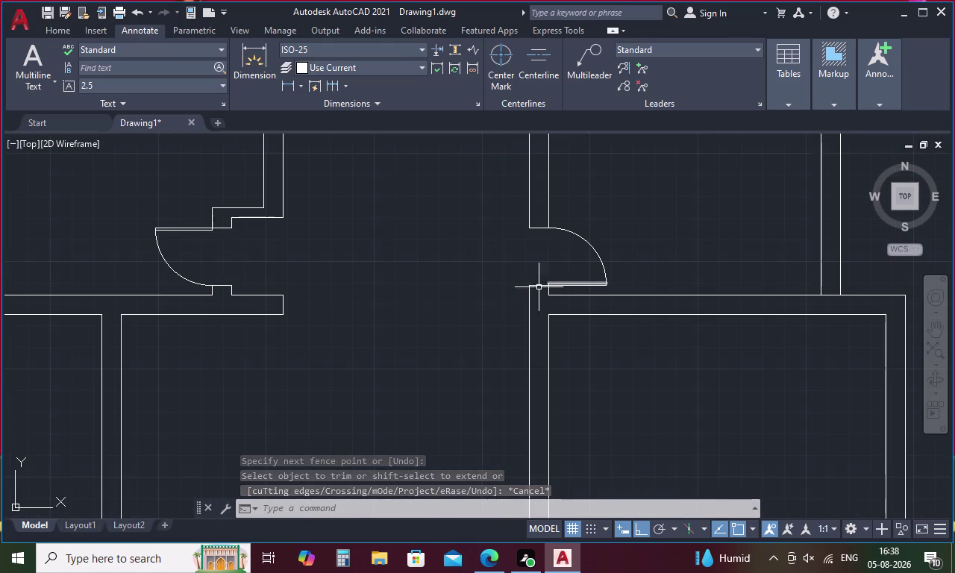
middle_drag(508, 297, 527, 233)
scroll(down, 3)
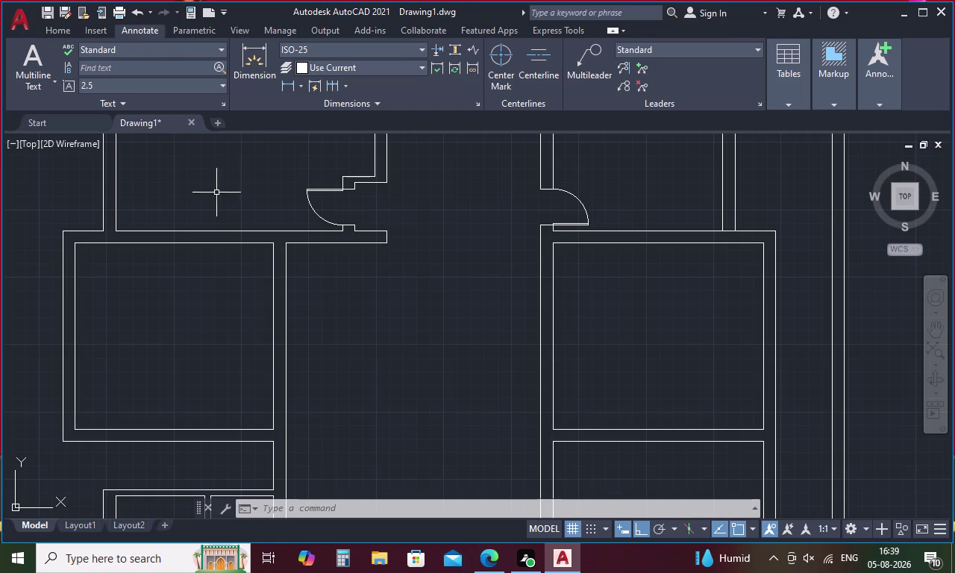
scroll(down, 3)
middle_drag(310, 318, 343, 322)
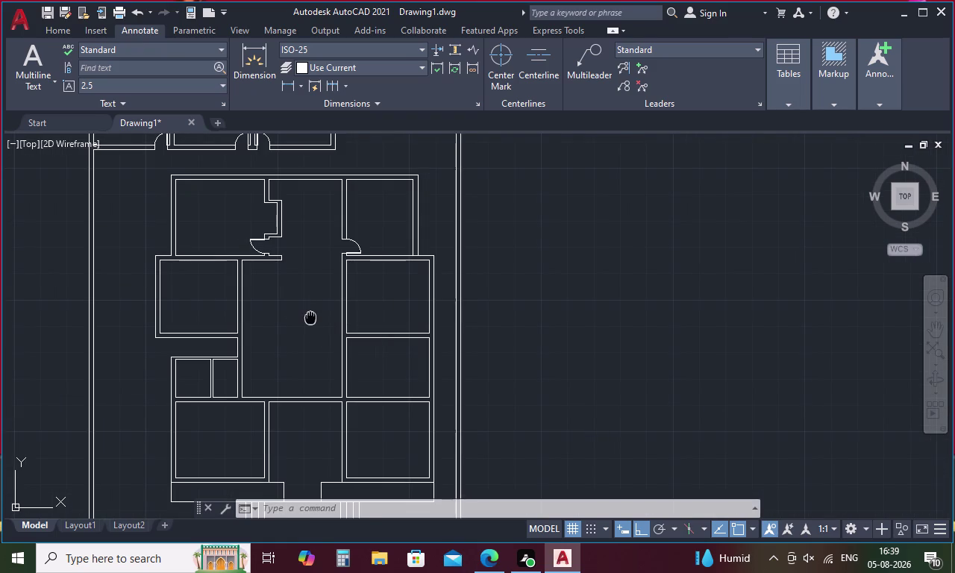
middle_drag(343, 322, 440, 331)
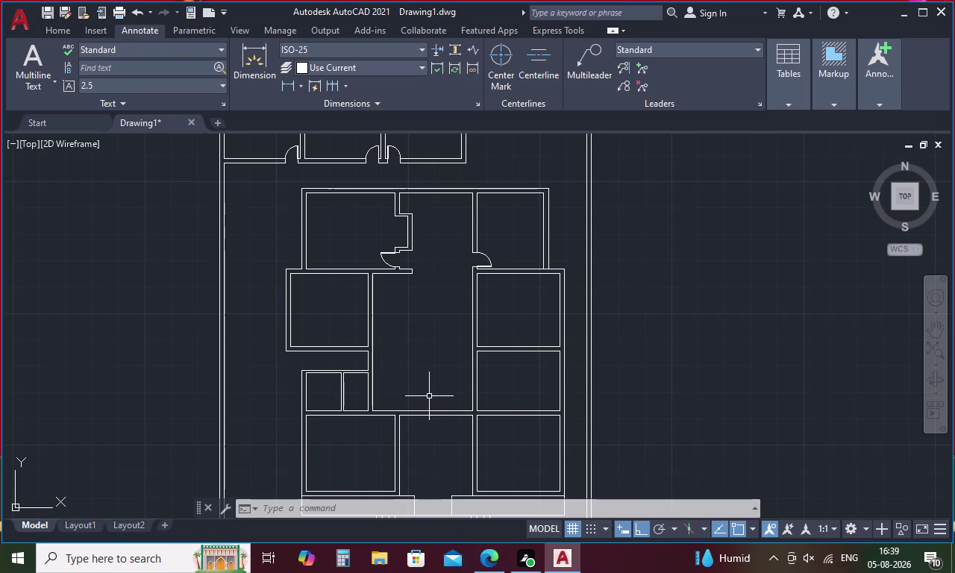
middle_drag(426, 404, 538, 384)
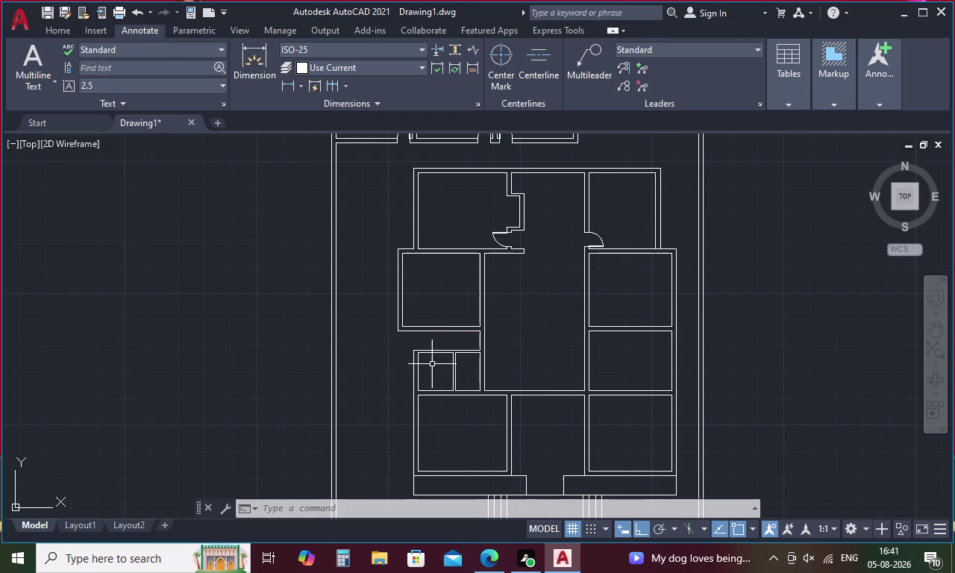
text(d)
key(space)
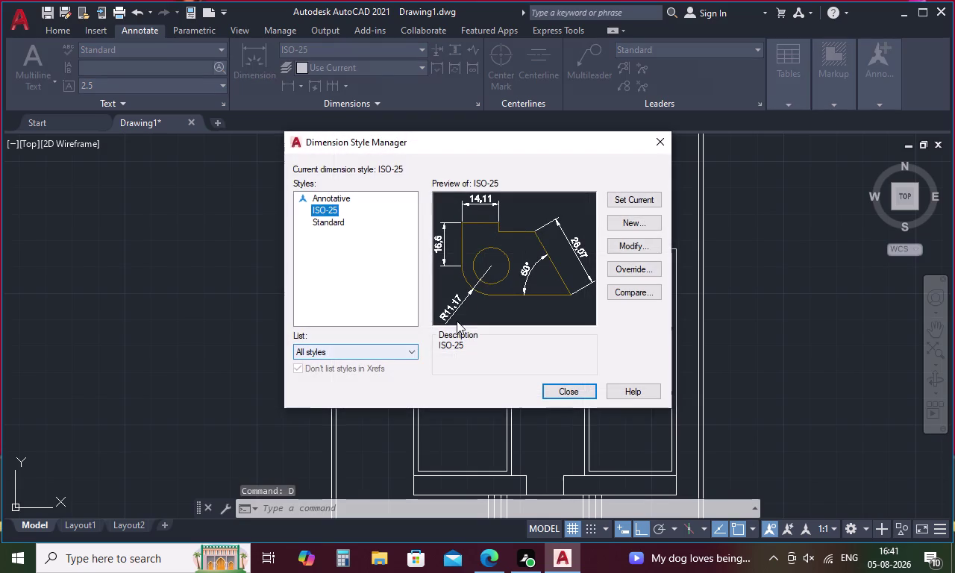
click(662, 141)
text(d)
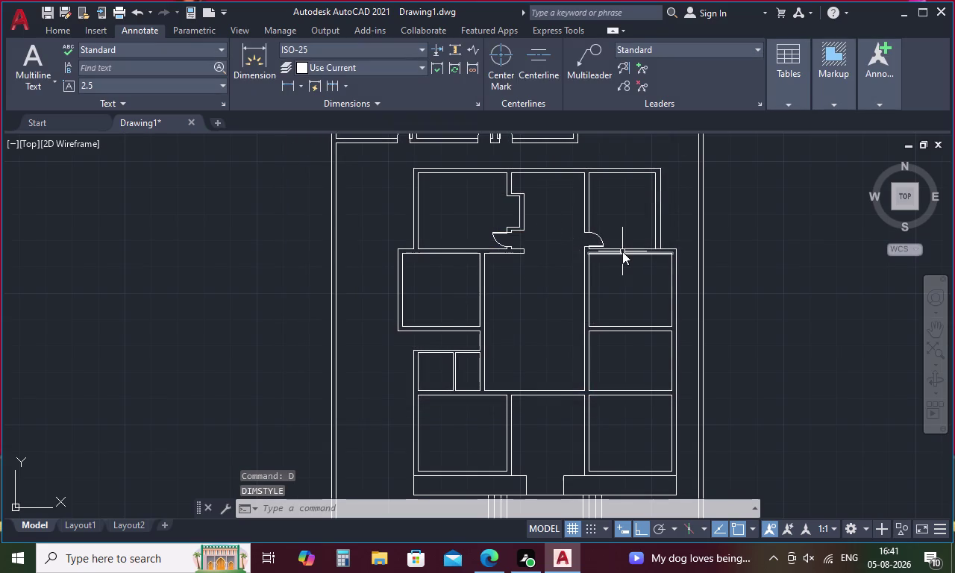
text(i)
key(space)
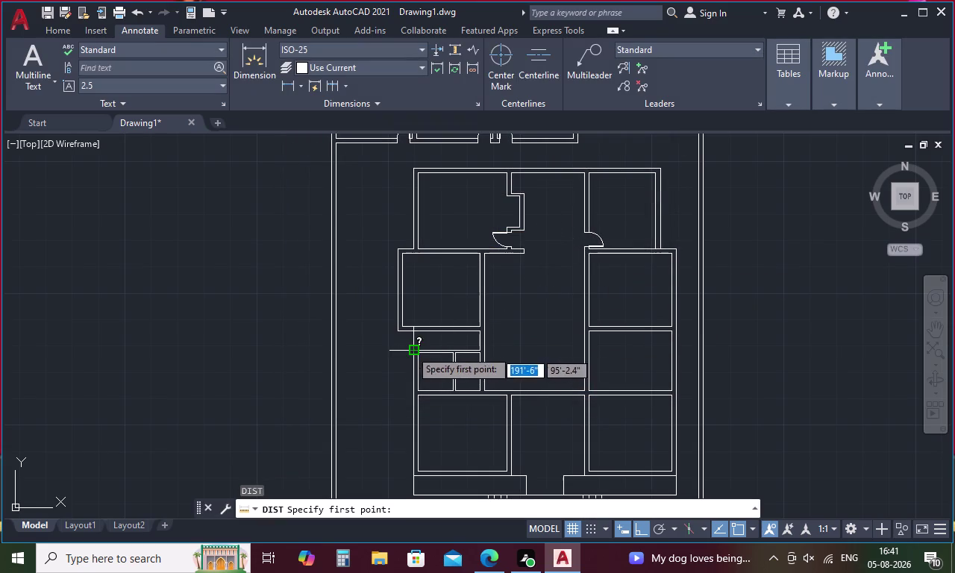
scroll(up, 3)
click(410, 357)
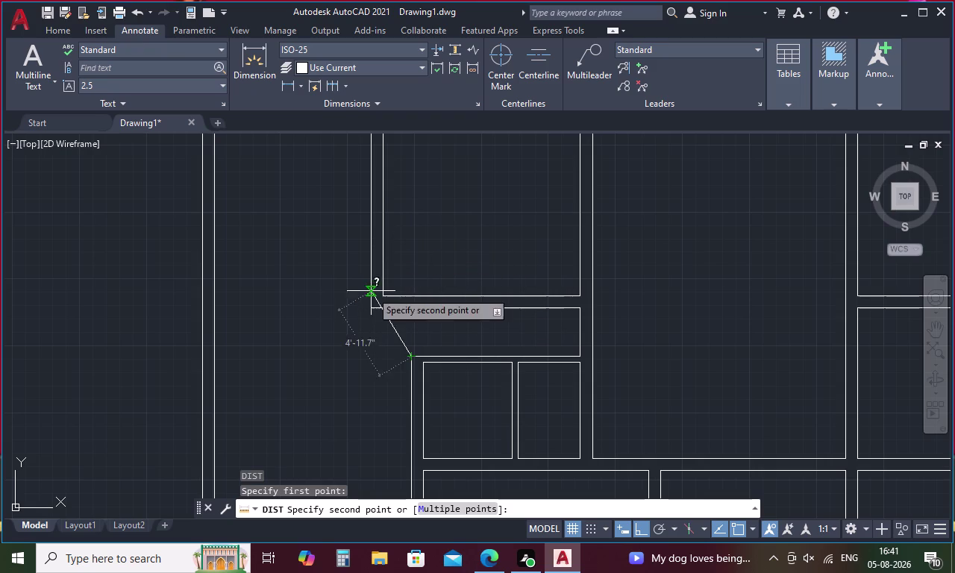
key(Escape)
scroll(down, 3)
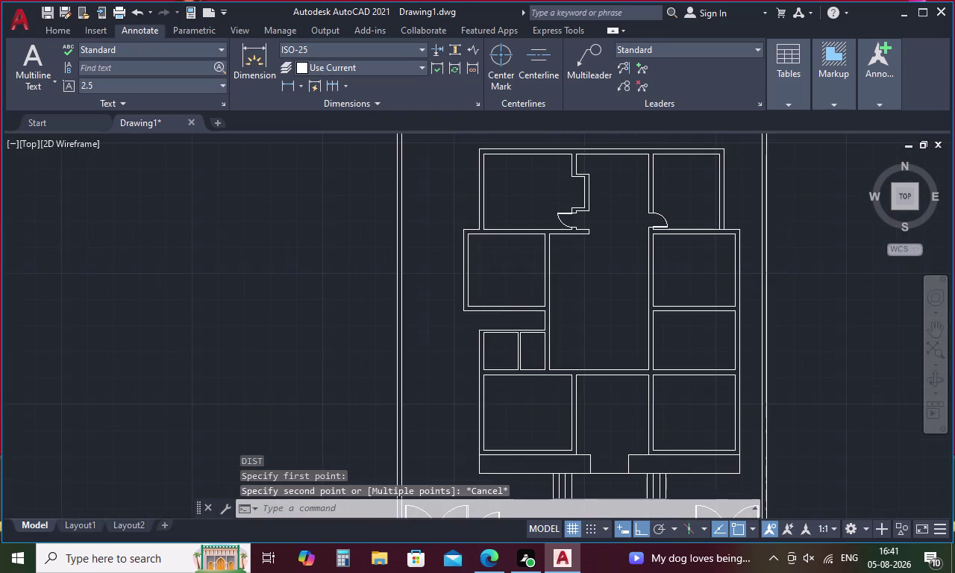
scroll(up, 3)
scroll(down, 3)
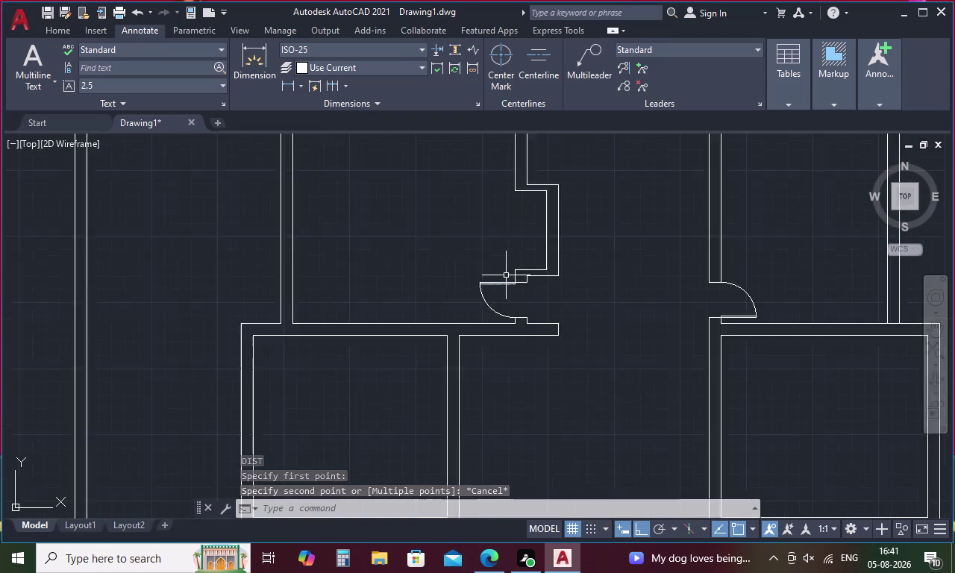
scroll(down, 3)
middle_drag(408, 391, 419, 355)
scroll(up, 3)
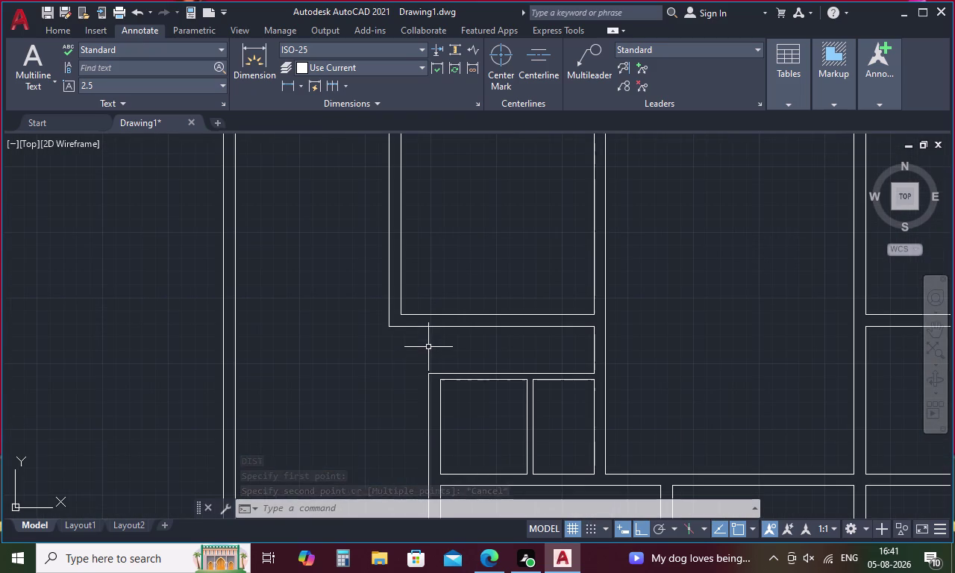
key(l)
Draw a jamb stub from the wall corner: 4.5 up, 9 across, then back down to the wall.
key(Return)
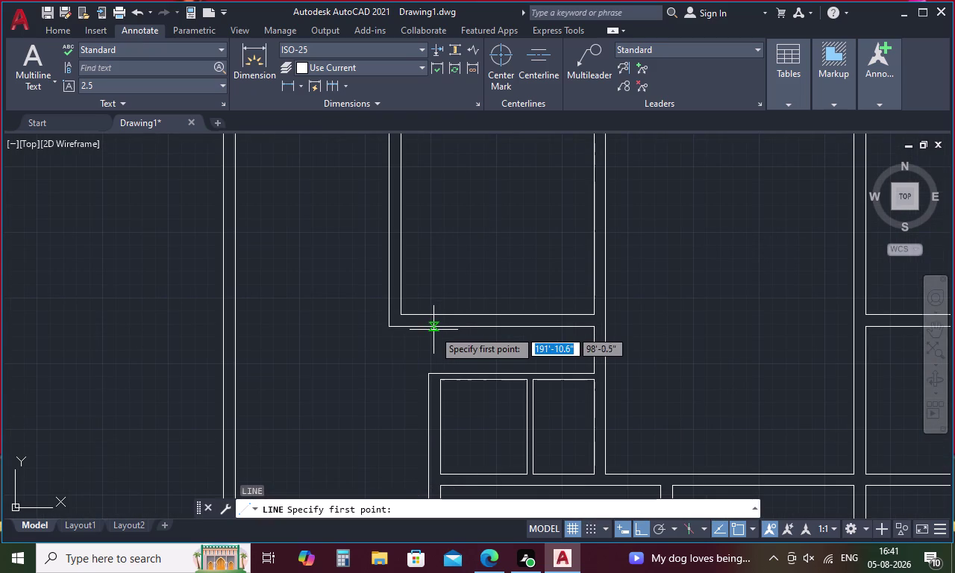
click(426, 374)
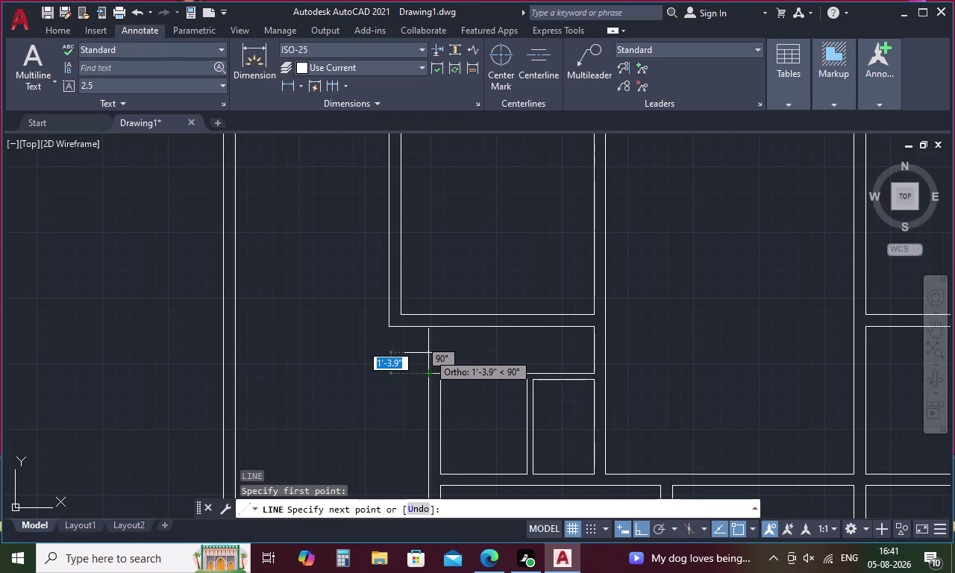
text(4.)
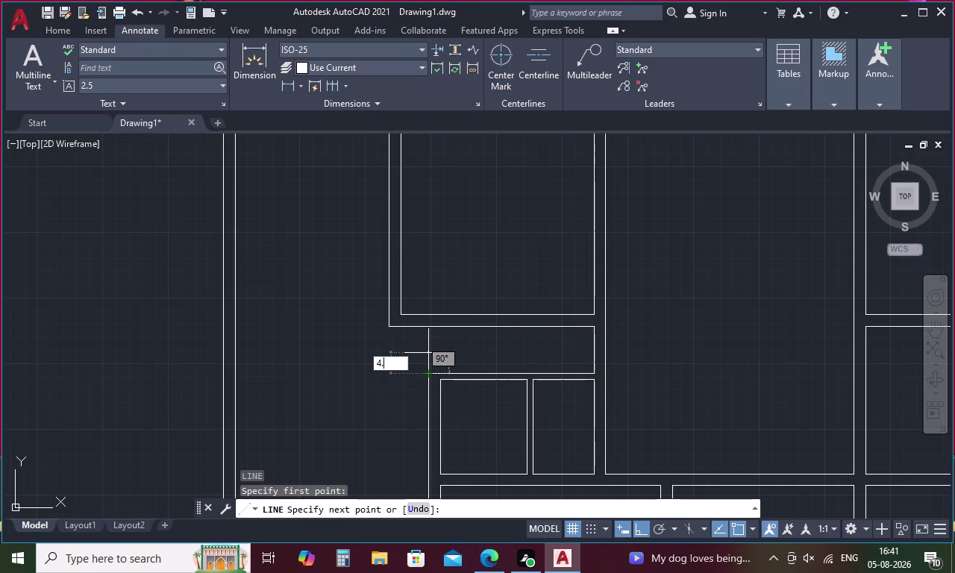
key(5)
key(space)
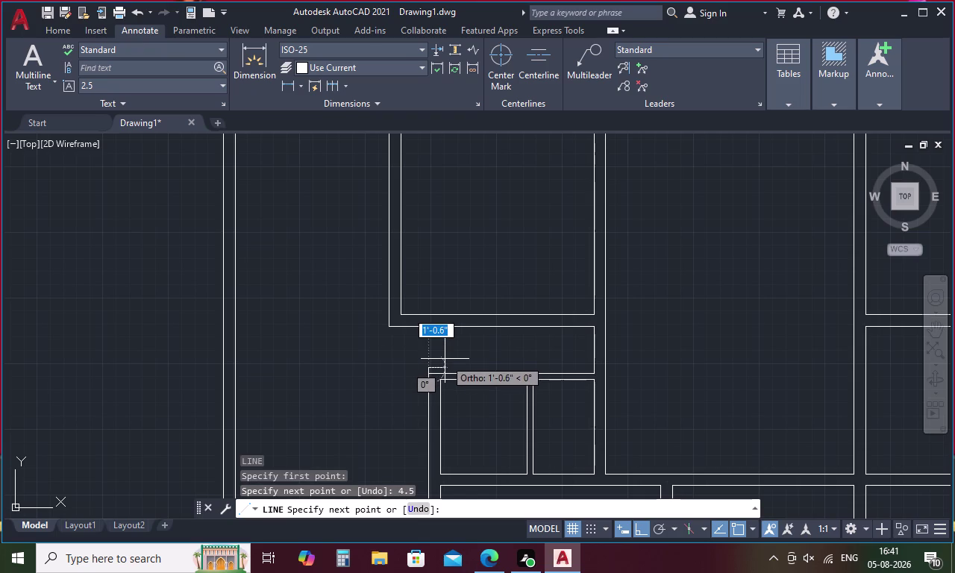
text(9)
key(space)
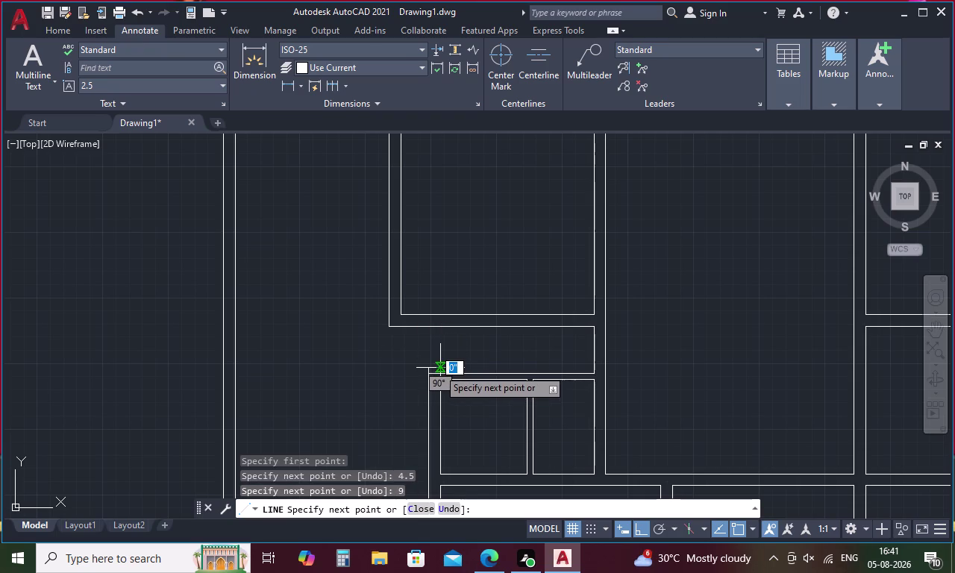
scroll(up, 3)
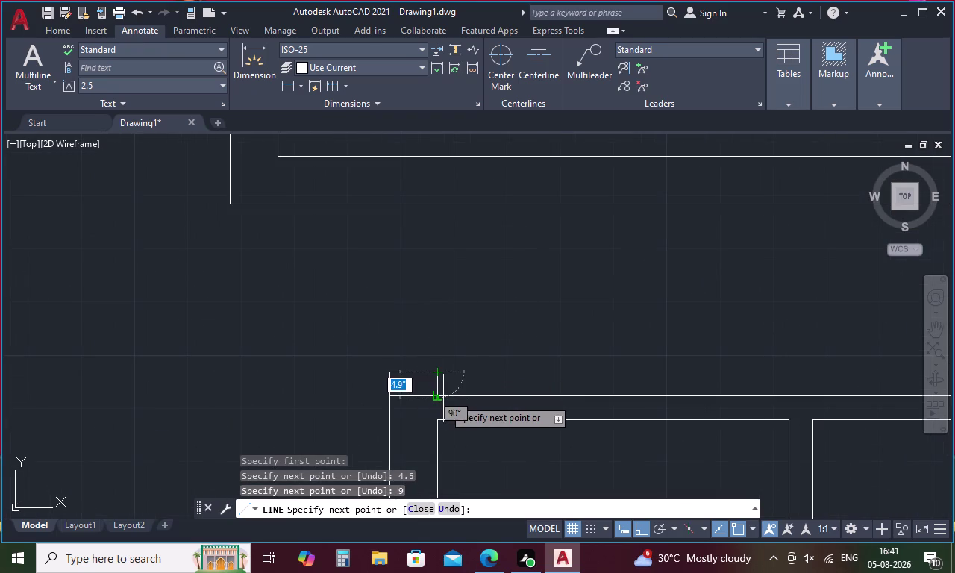
click(438, 398)
key(Escape)
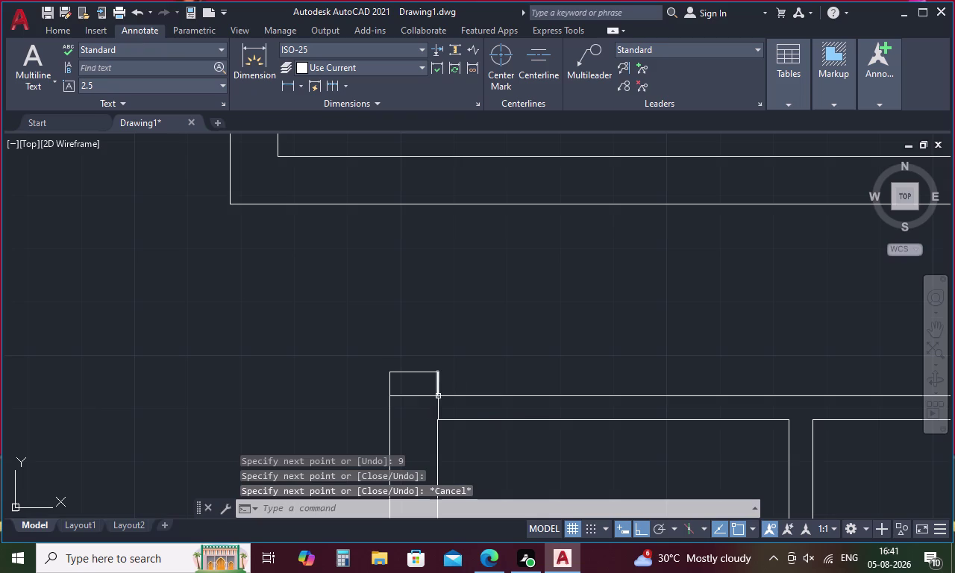
key(l)
key(Return)
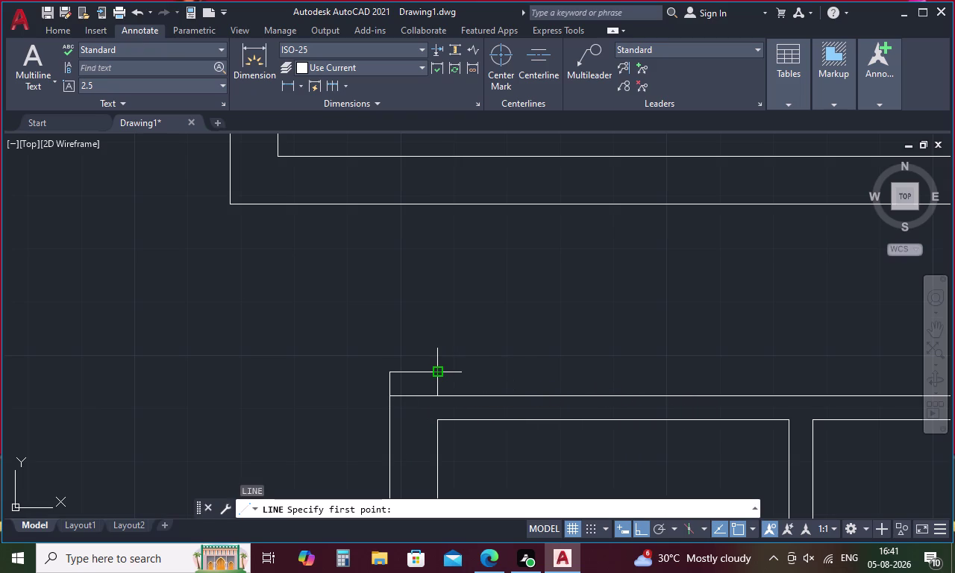
key(Escape)
Offset the stub's top edge 2.2' upward, then zoom out along the walls.
text(o 2)
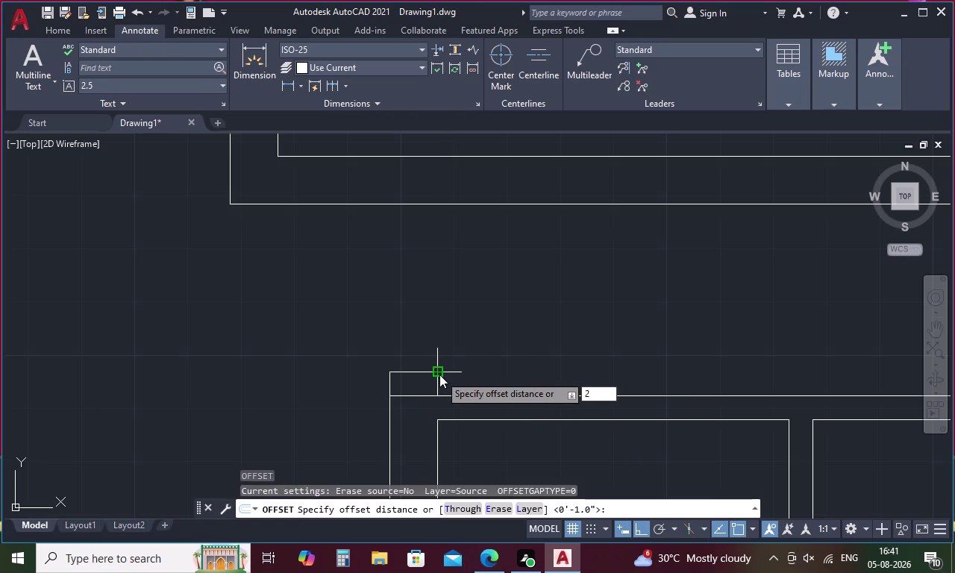
key(period)
key(5)
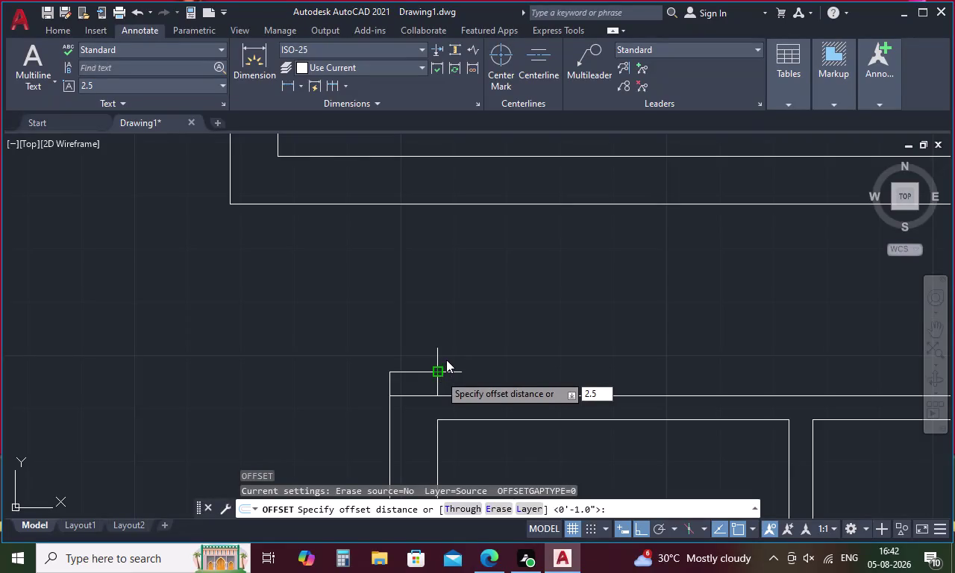
key(BackSpace)
key(2)
text(')
key(space)
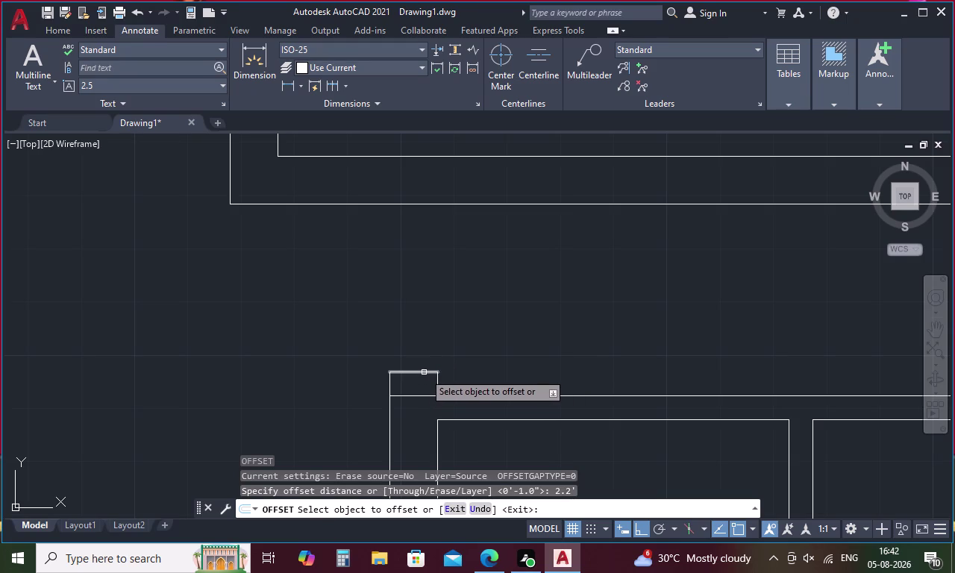
click(424, 373)
click(424, 306)
scroll(down, 3)
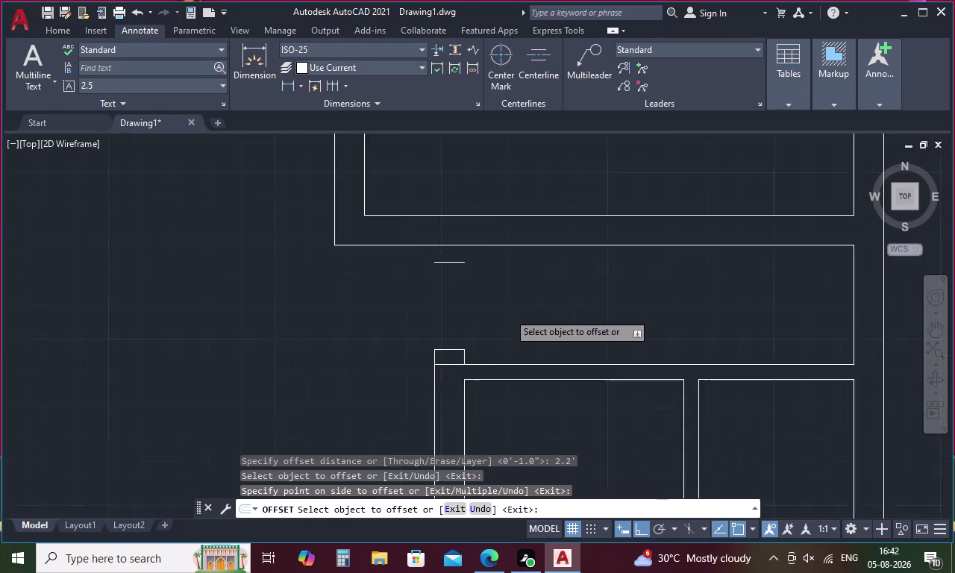
key(Escape)
middle_drag(575, 314, 481, 401)
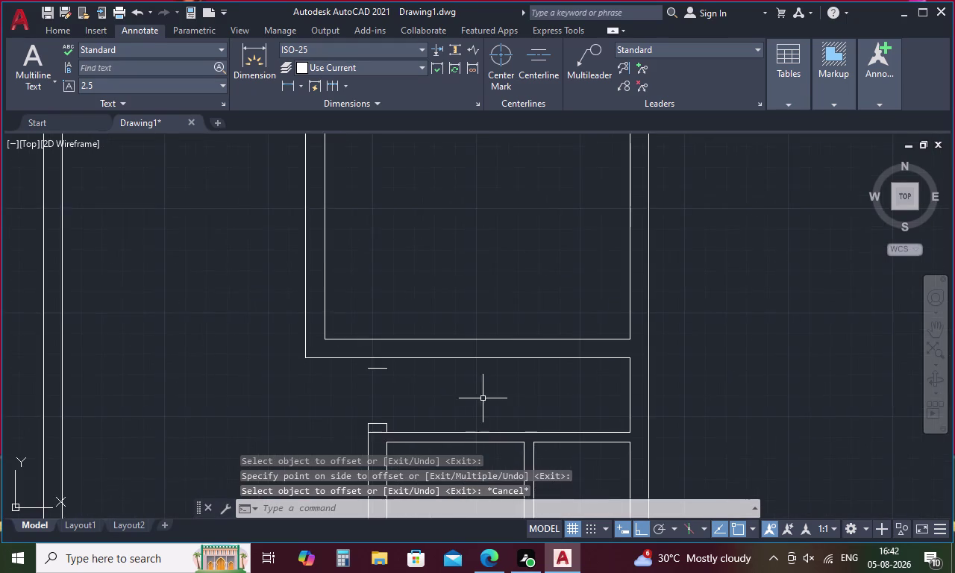
scroll(down, 3)
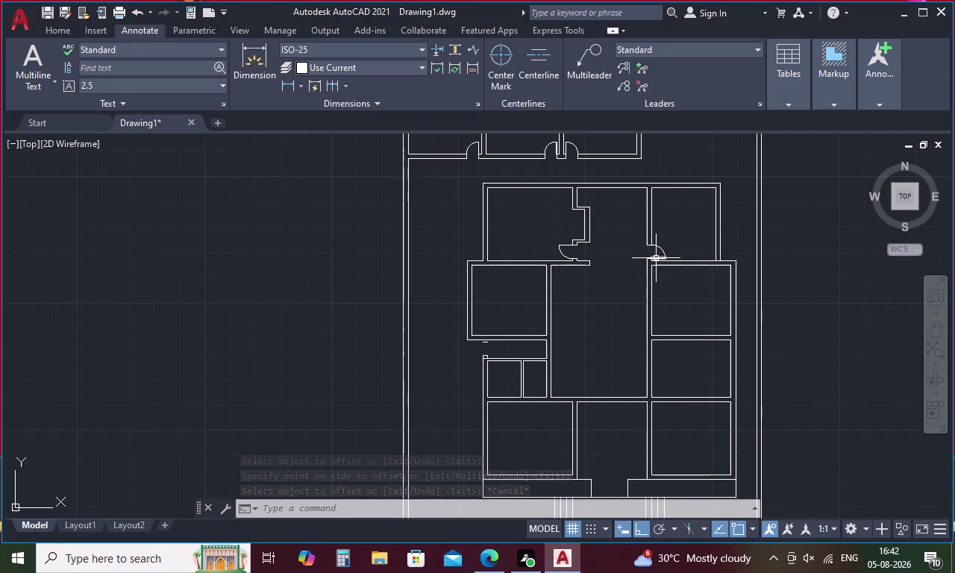
scroll(up, 3)
Copy the door swing arc and leaf from its hinge to the new door opening.
drag(689, 196, 664, 259)
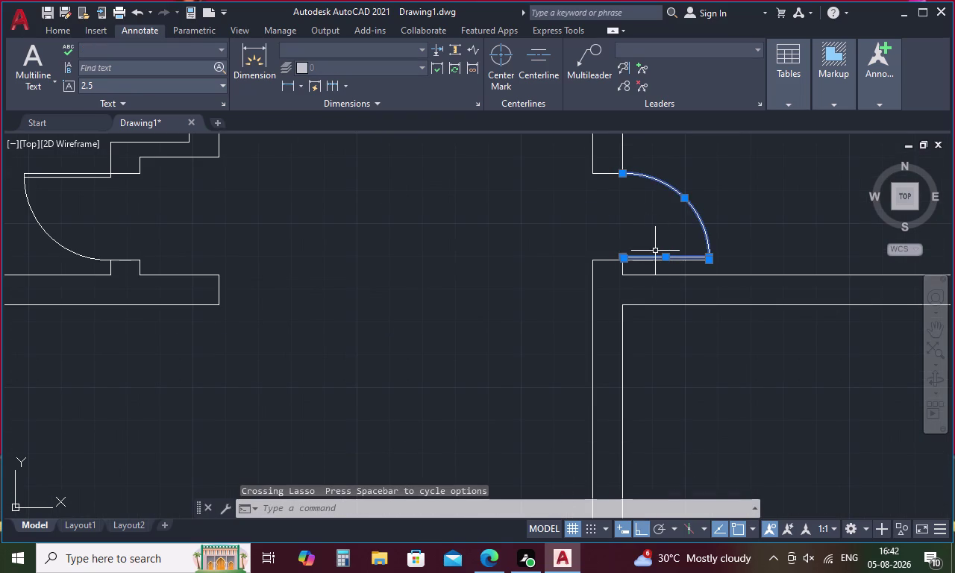
click(660, 261)
right_click(642, 232)
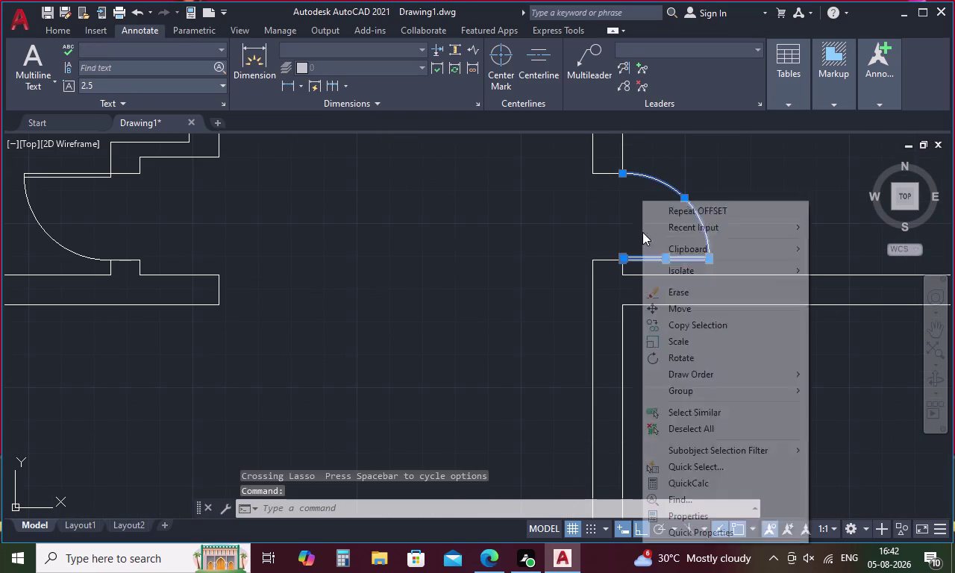
click(690, 322)
scroll(up, 3)
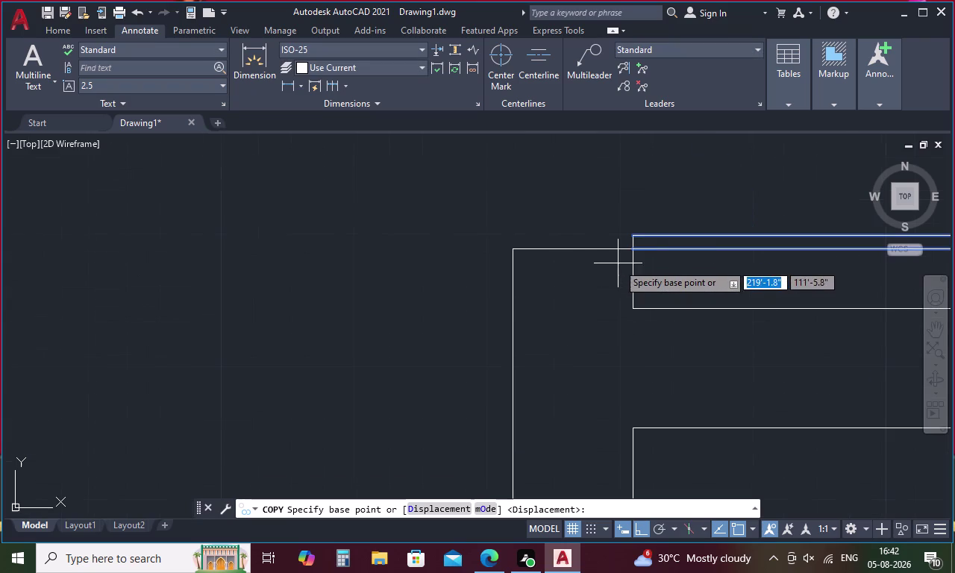
click(630, 250)
scroll(down, 3)
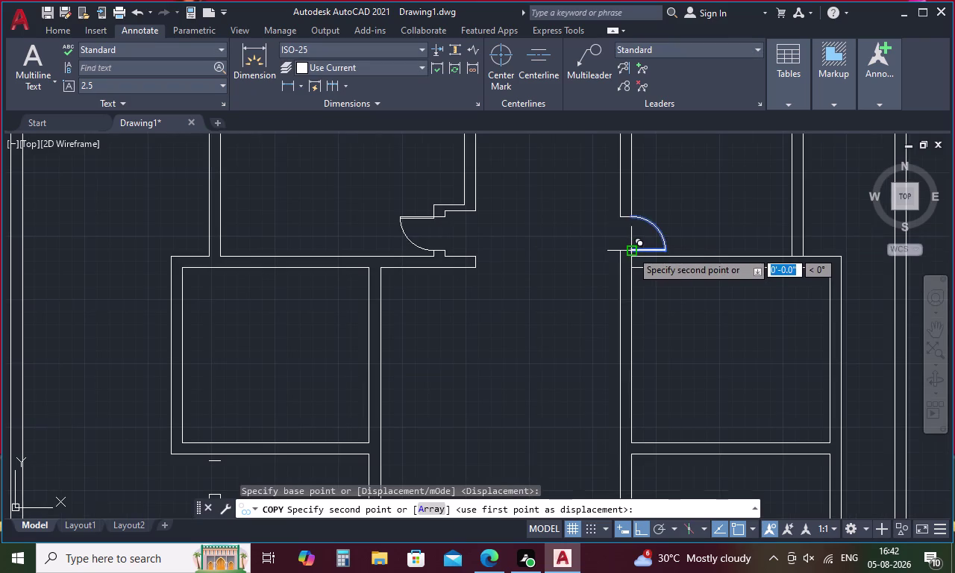
scroll(down, 3)
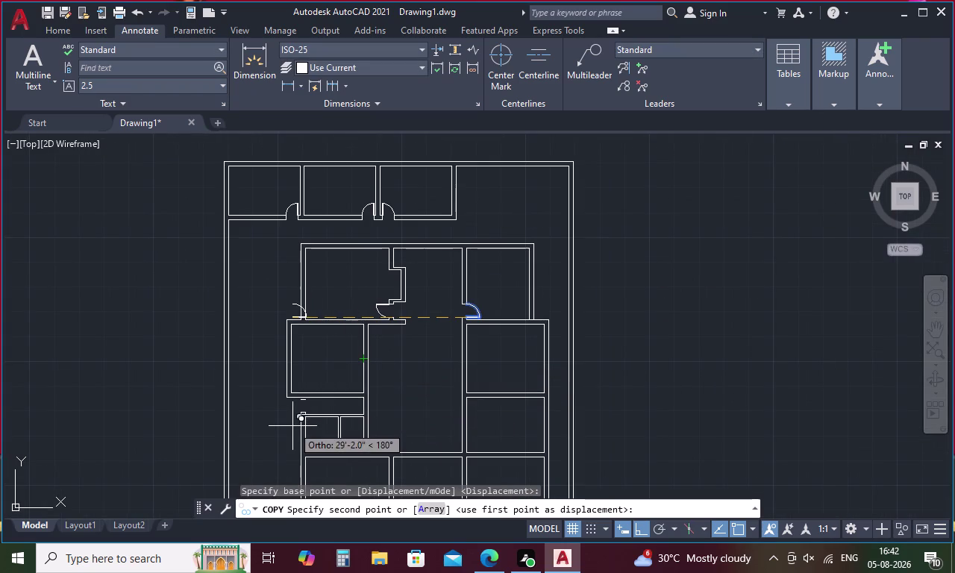
middle_drag(299, 410, 344, 371)
scroll(up, 3)
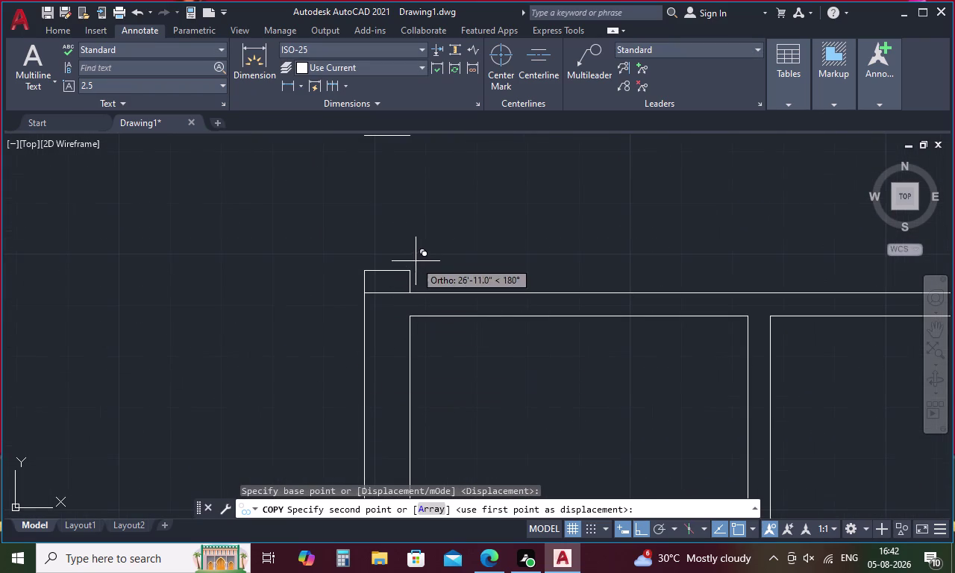
click(406, 276)
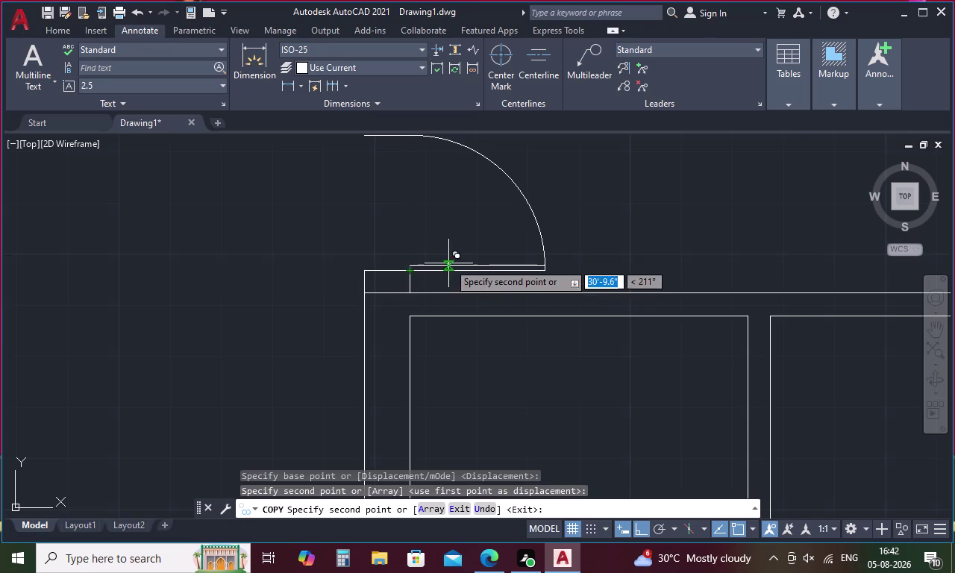
scroll(down, 3)
key(Escape)
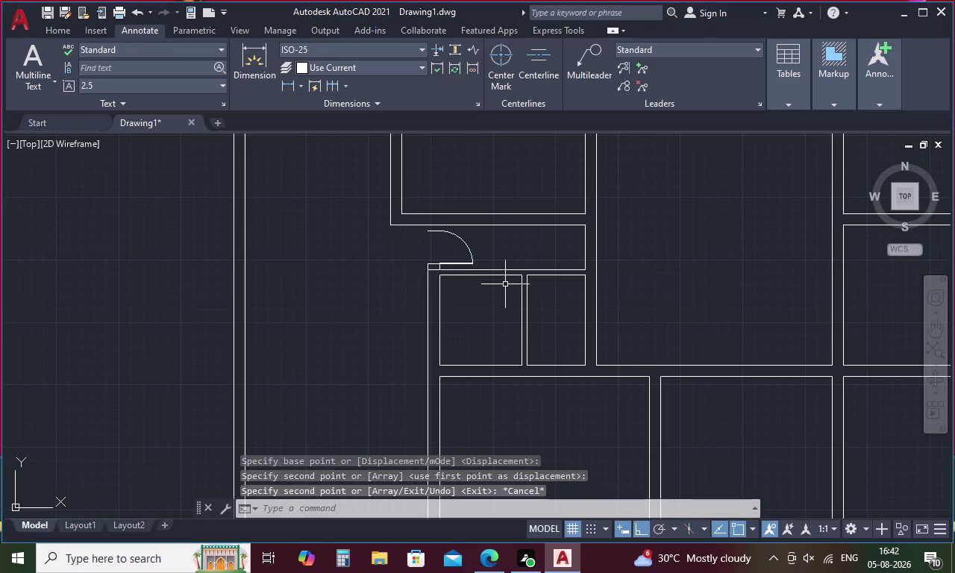
Draw two jamb lines connecting the opening edge and the arc's top end to the outer wall.
key(l)
key(space)
scroll(up, 3)
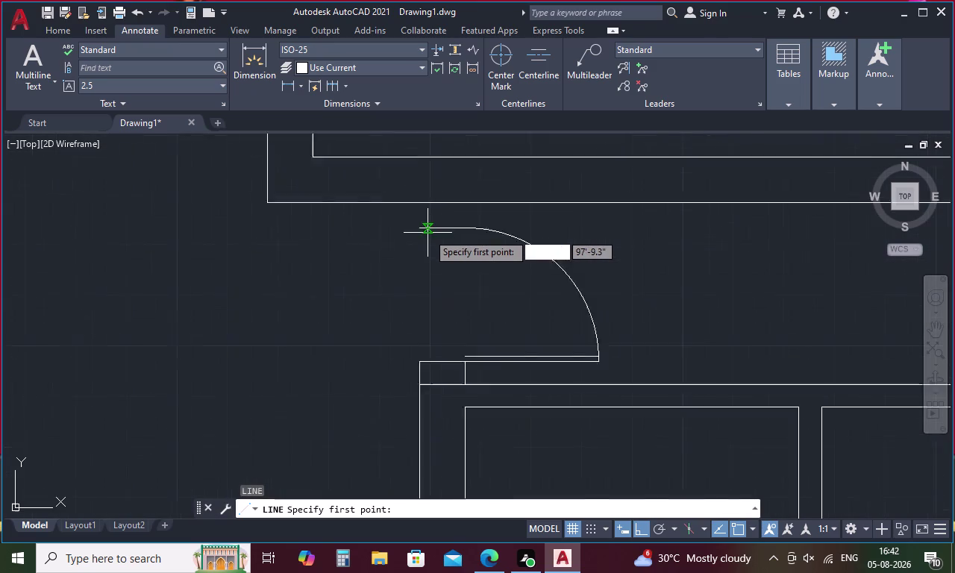
click(413, 227)
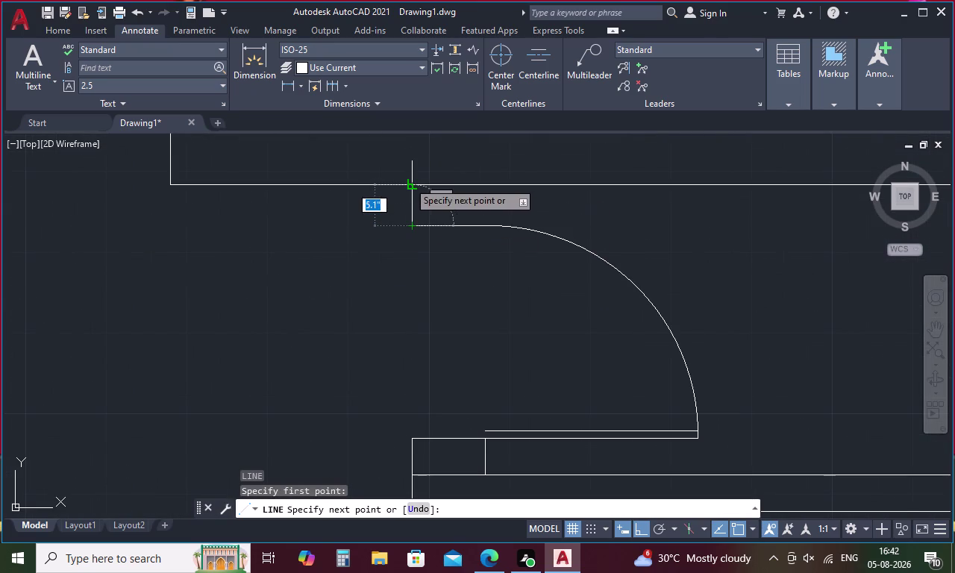
click(411, 186)
key(space)
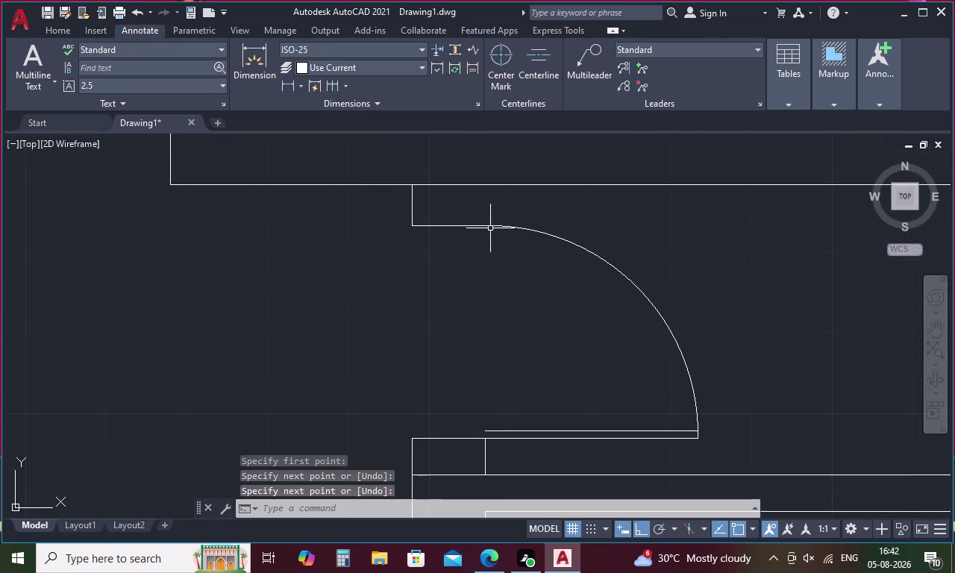
key(space)
click(489, 226)
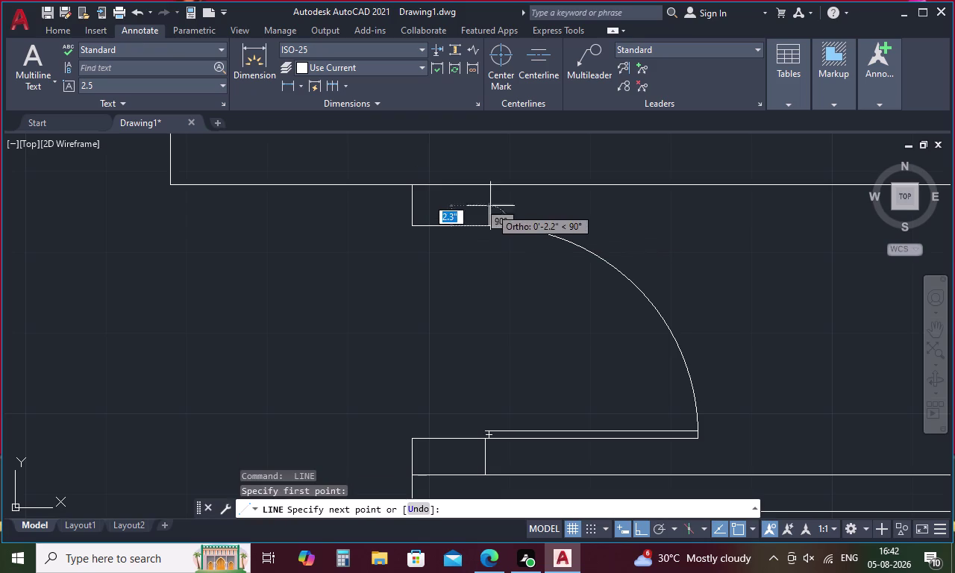
click(489, 184)
key(Escape)
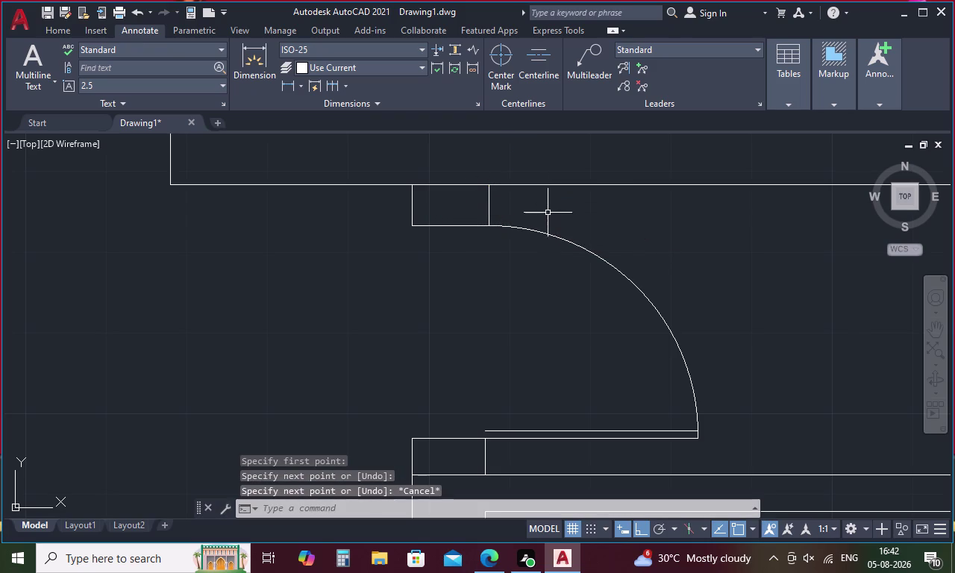
text(tr)
key(space)
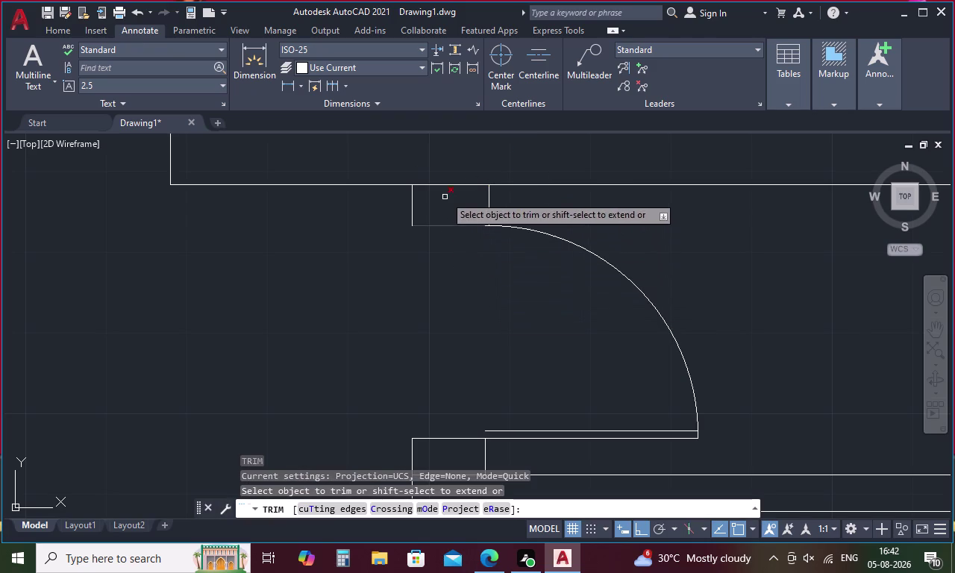